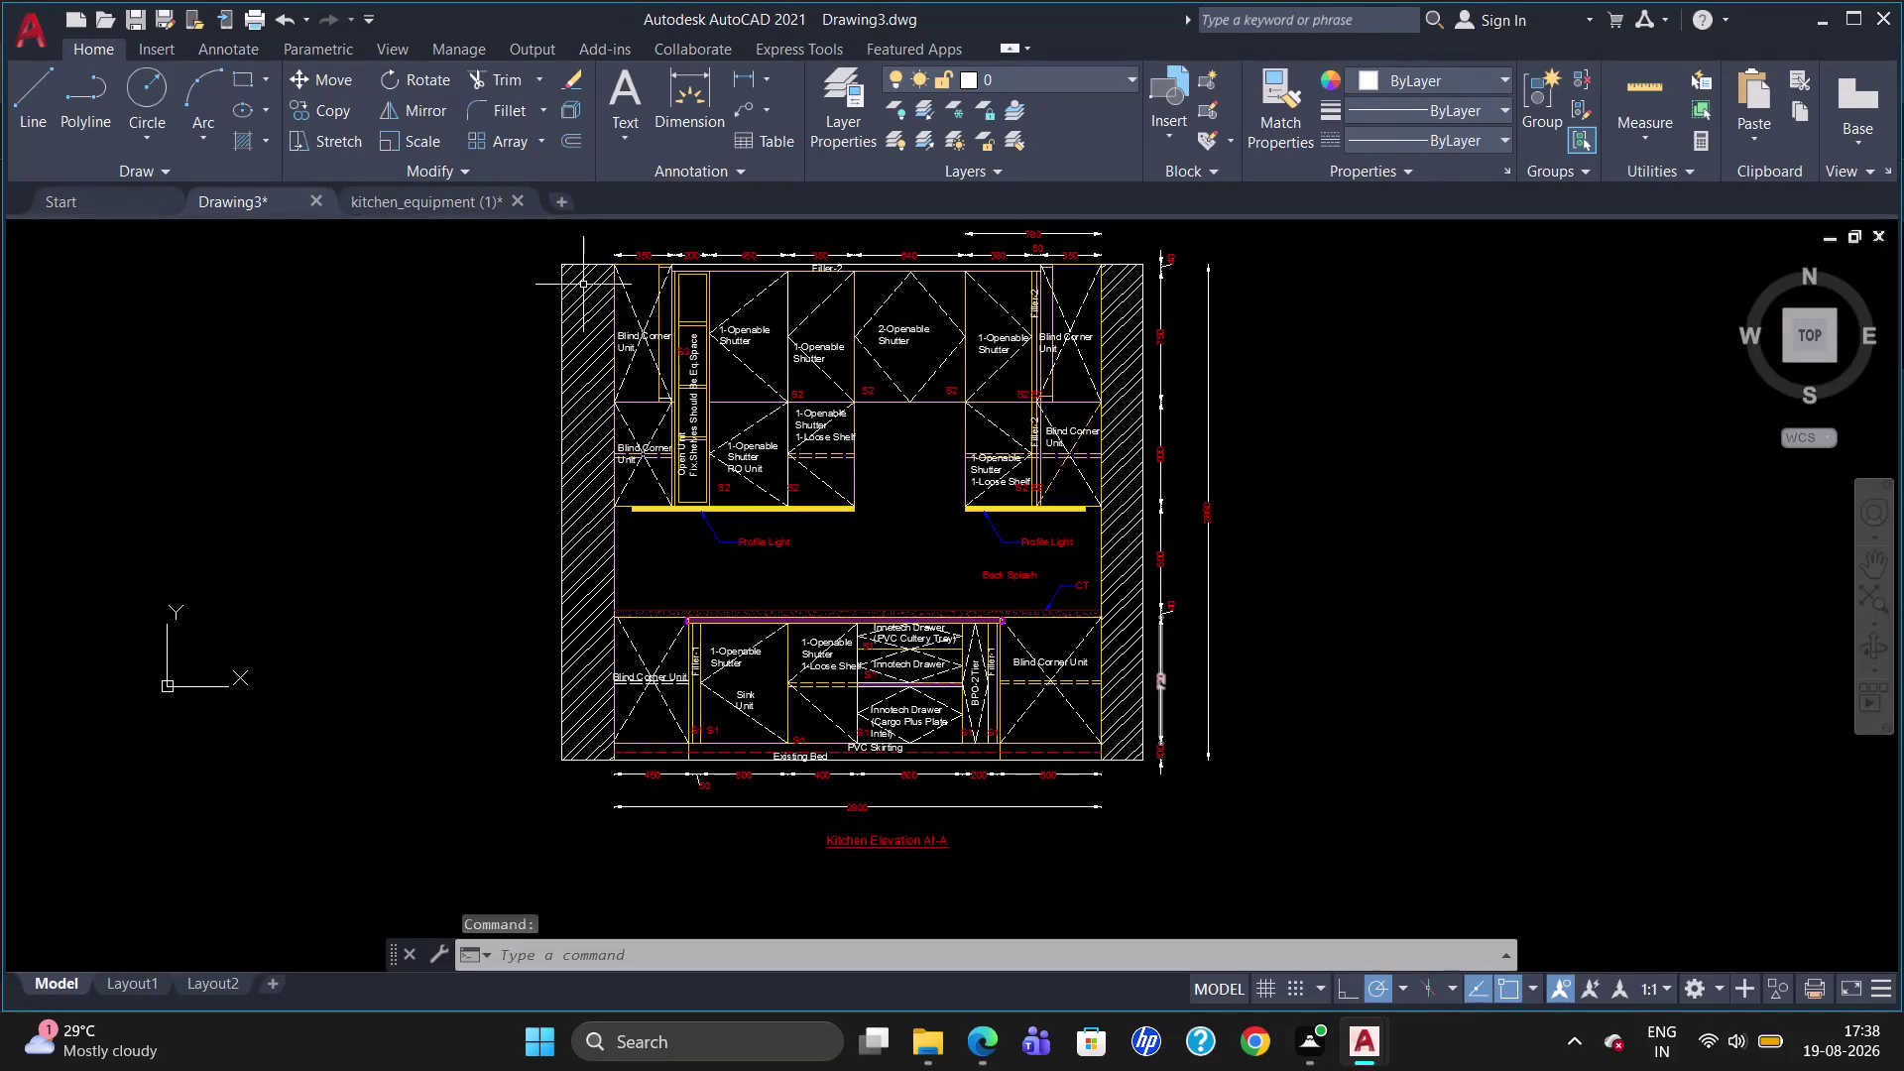
Copy the chimney hood from the kitchen_equipment drawing and paste it into Drawing3.
click(462, 204)
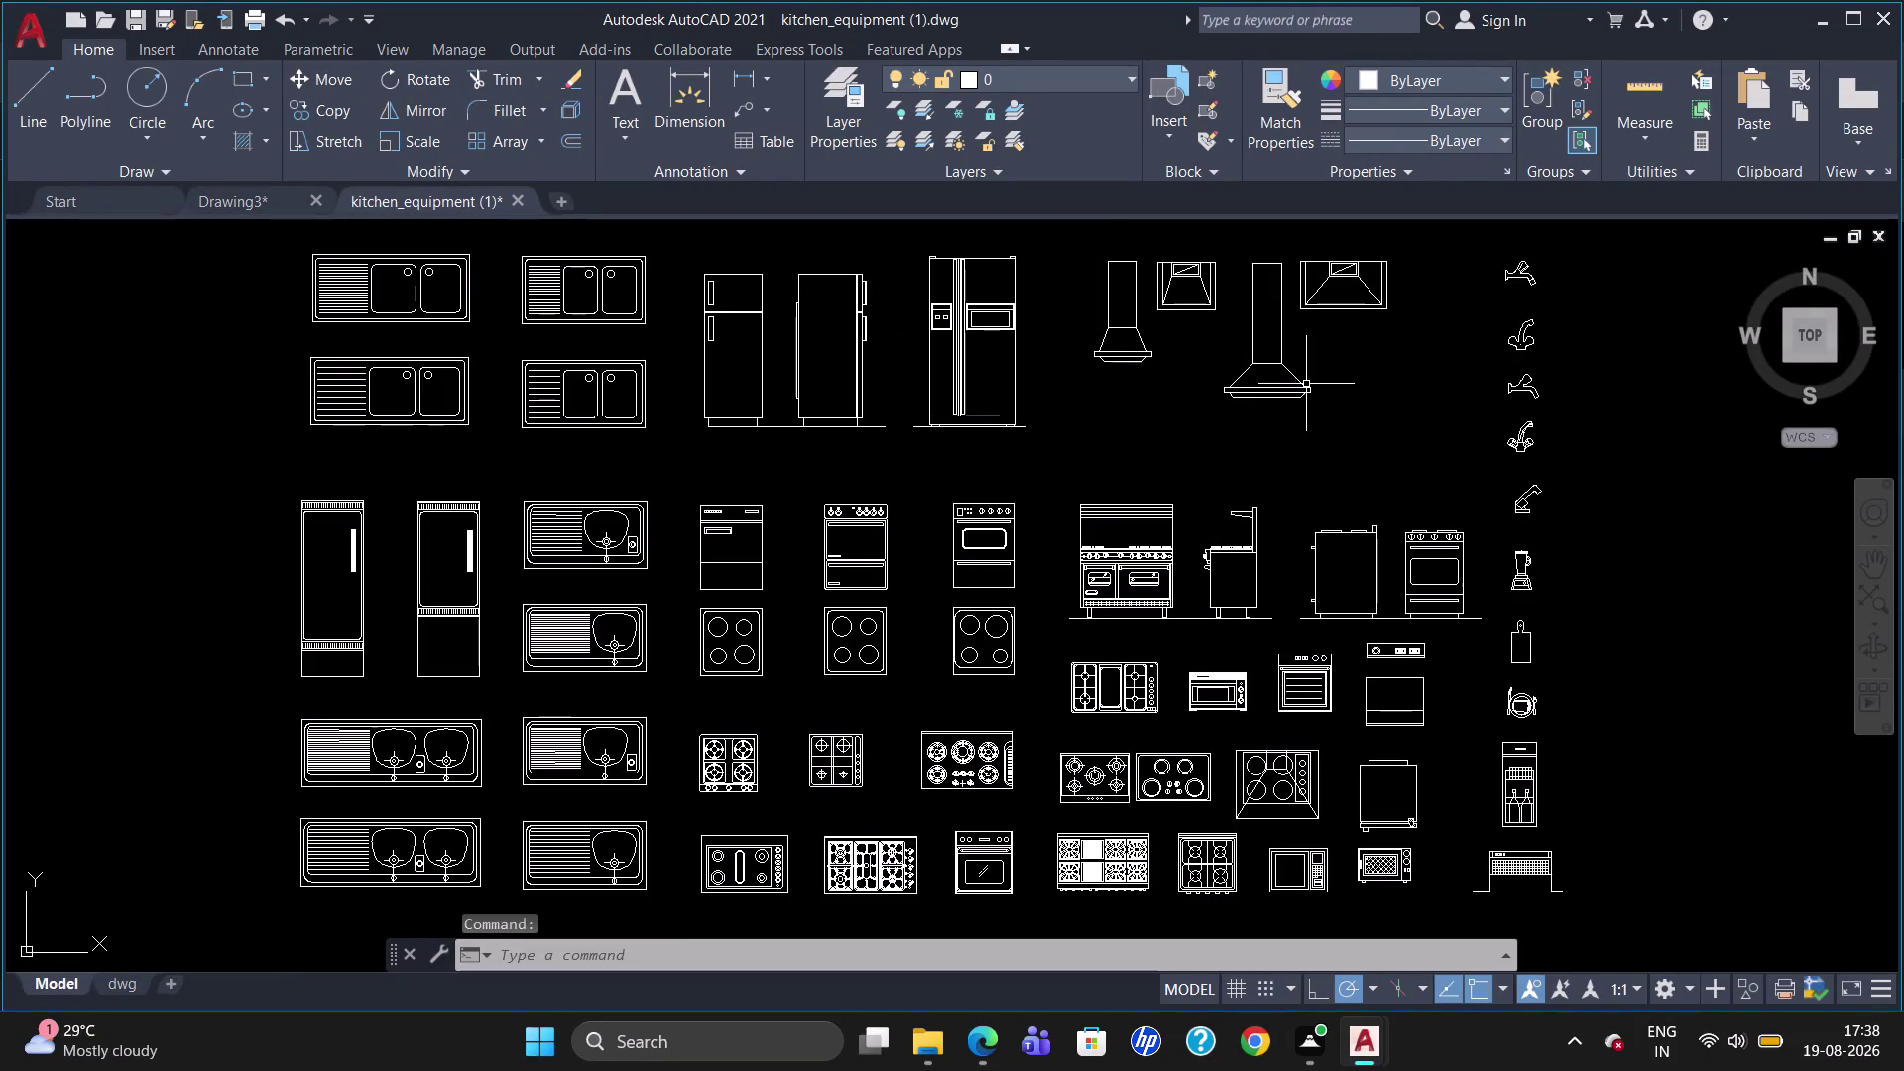
click(1209, 387)
click(1234, 388)
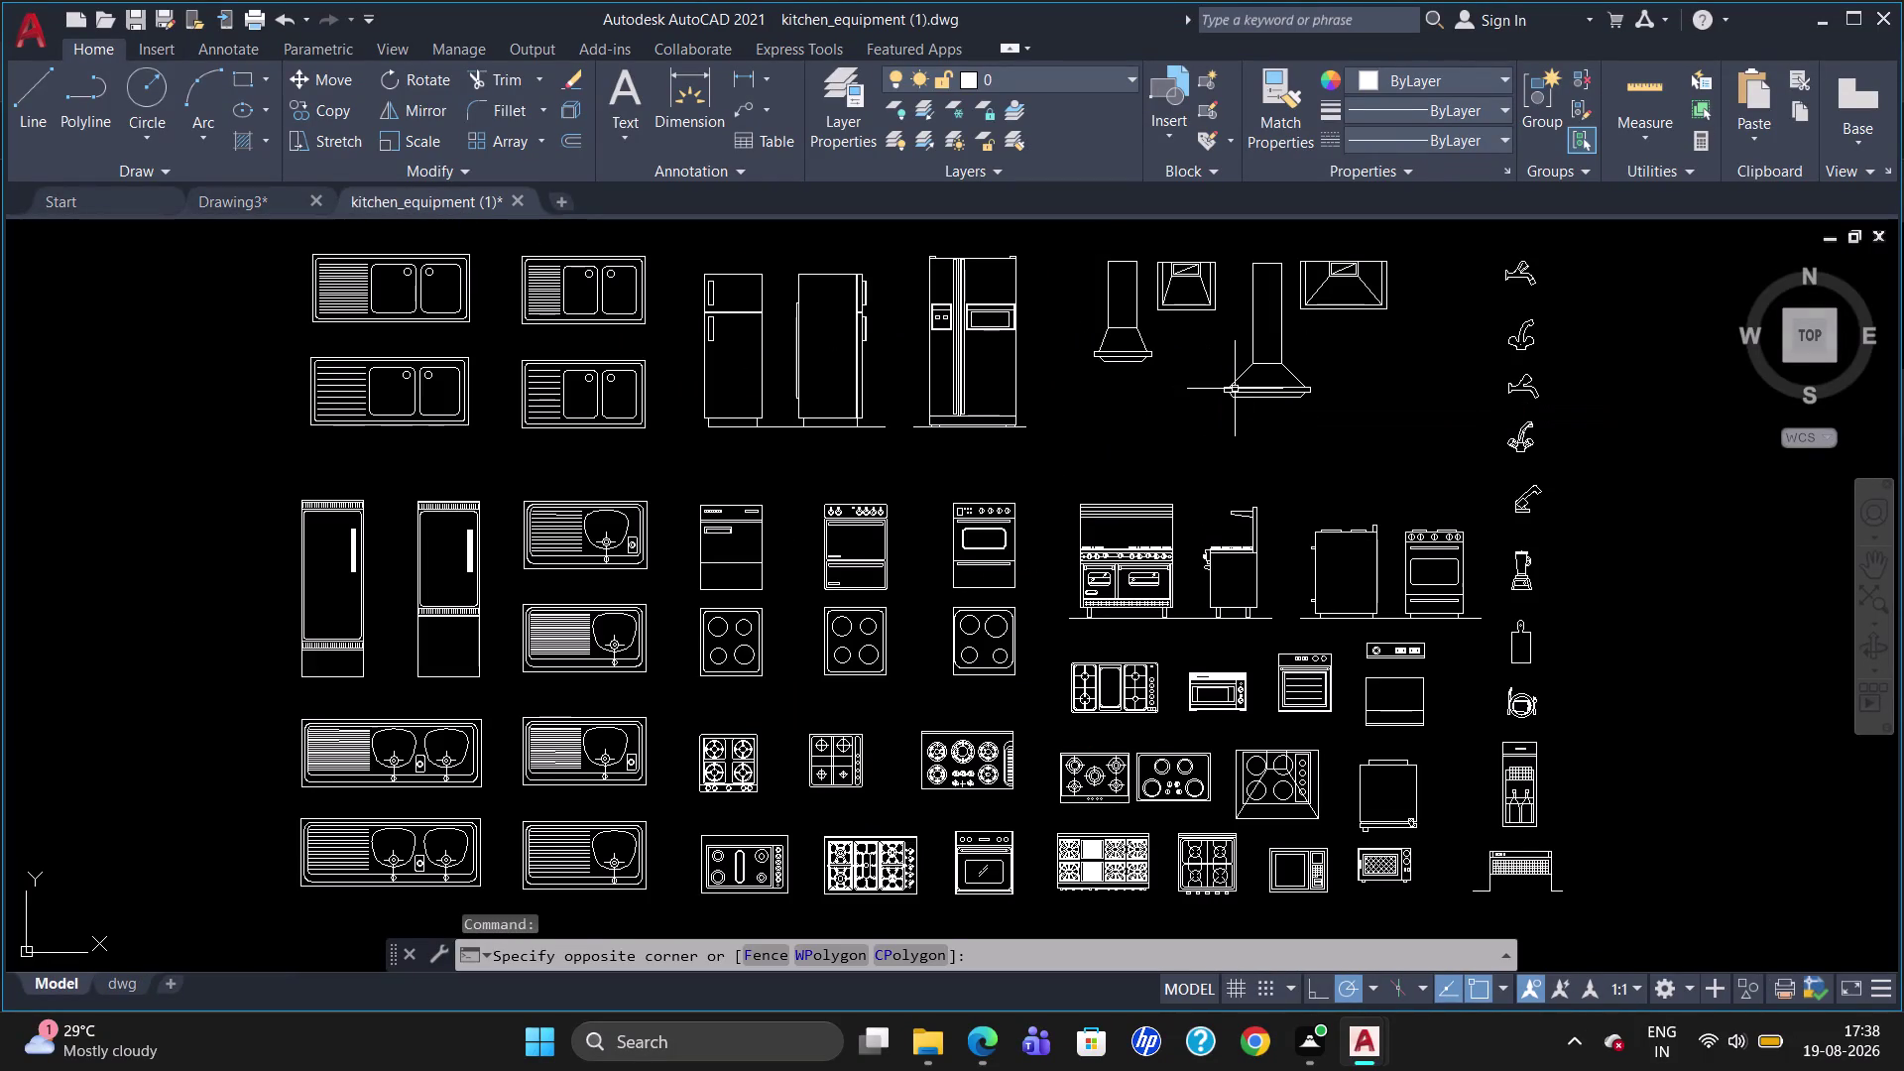
click(1235, 393)
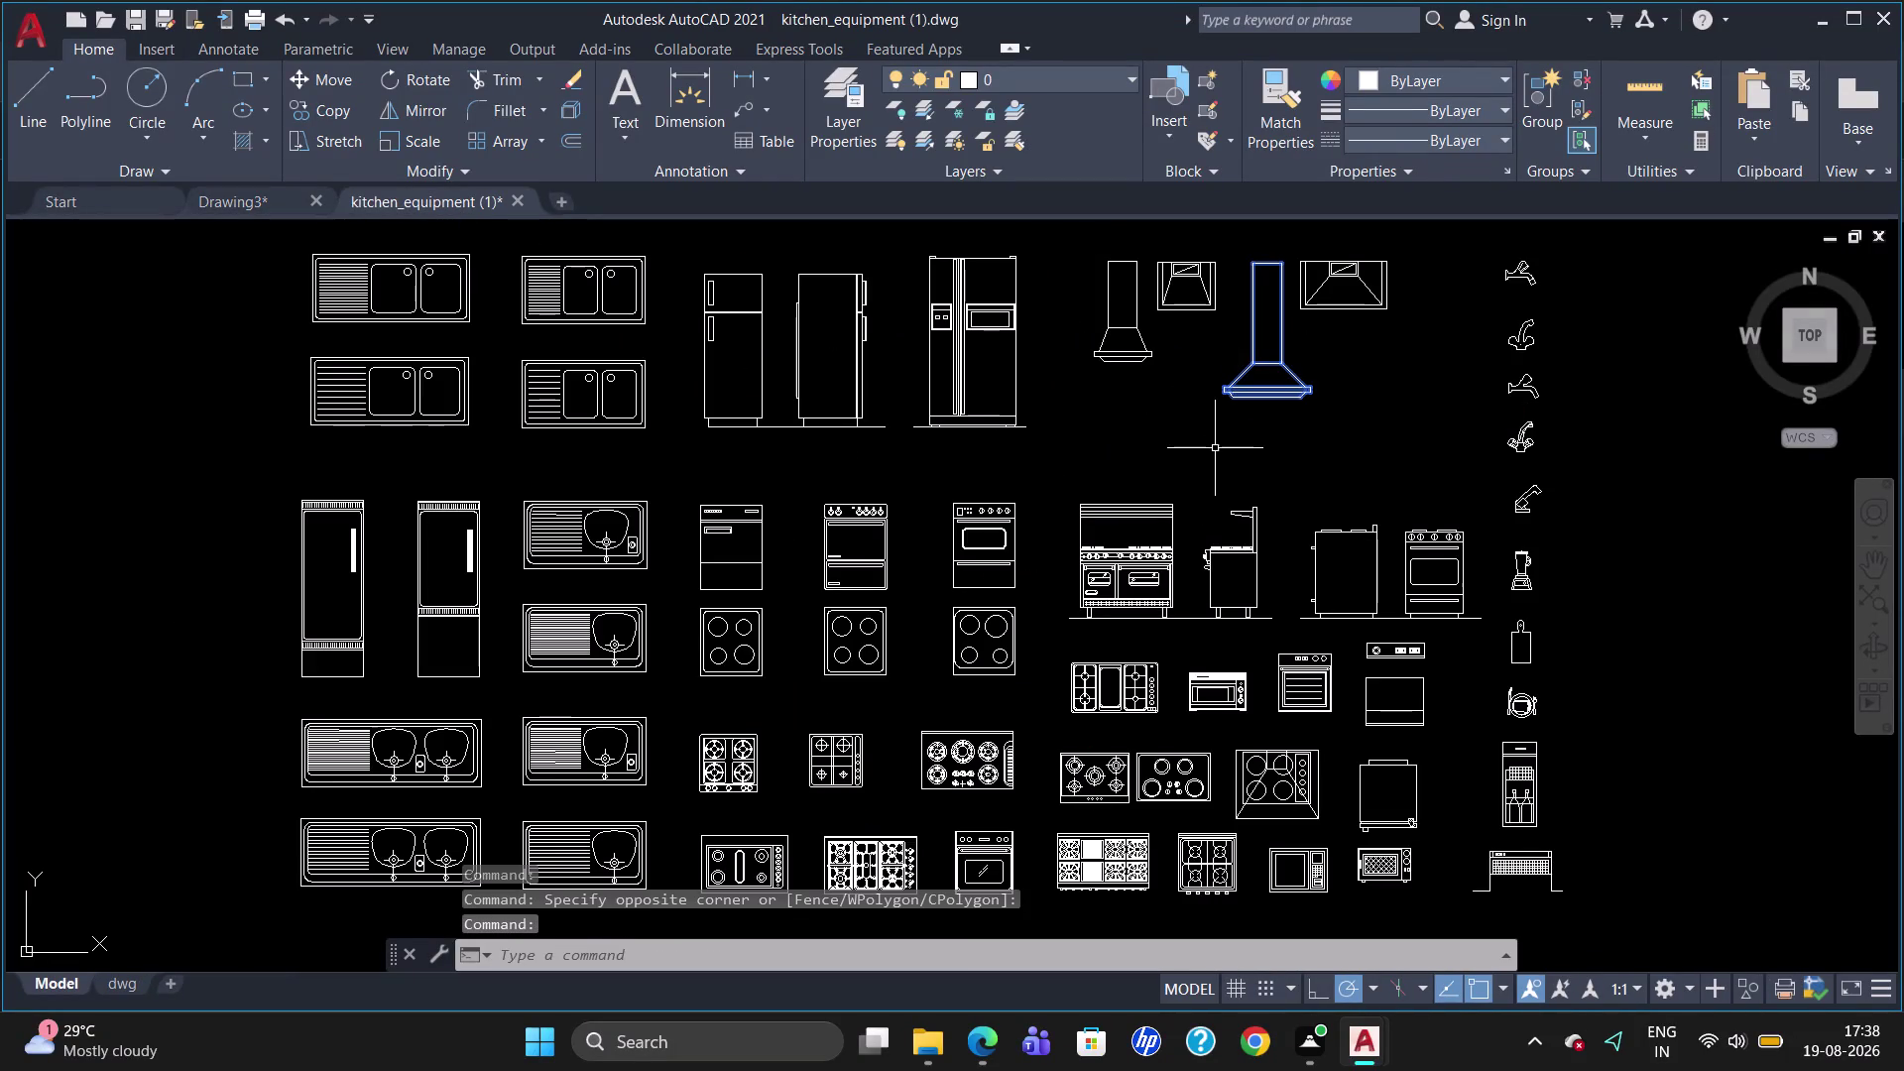
key(ctrl+c)
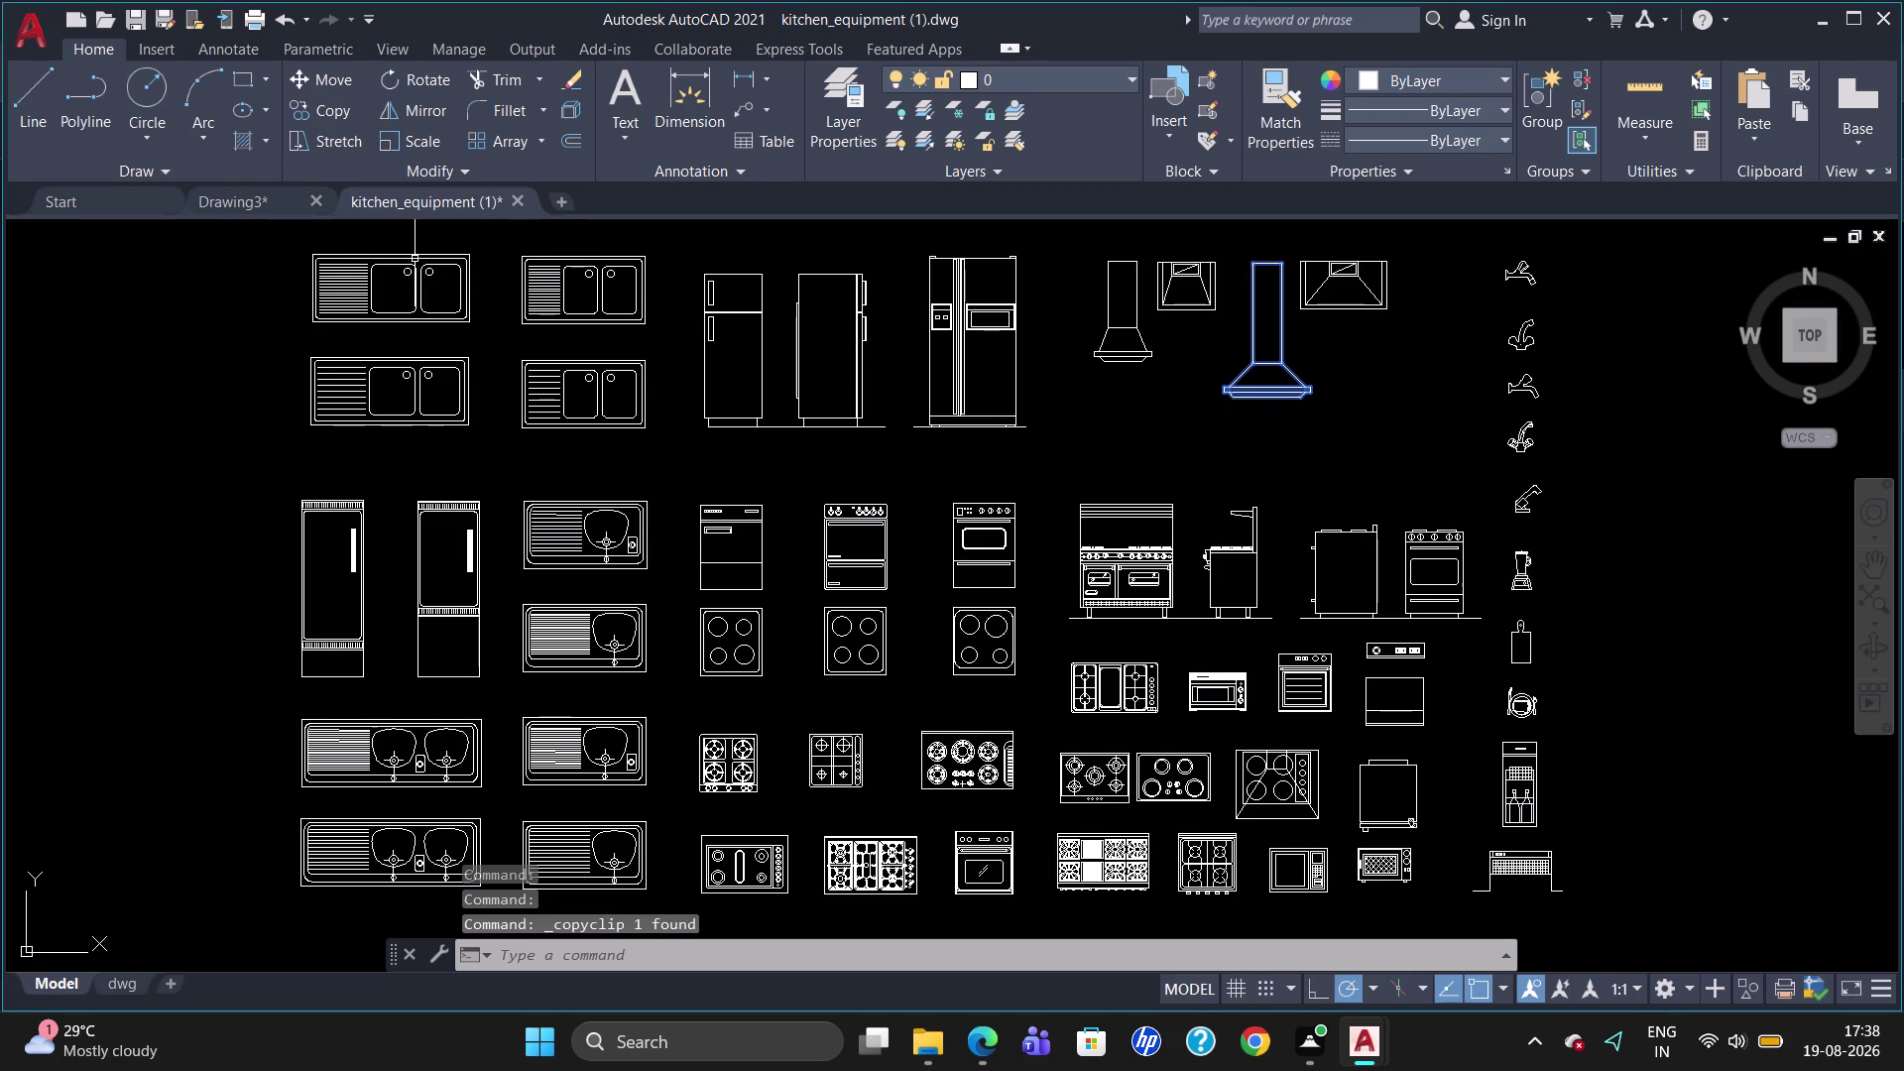
click(261, 203)
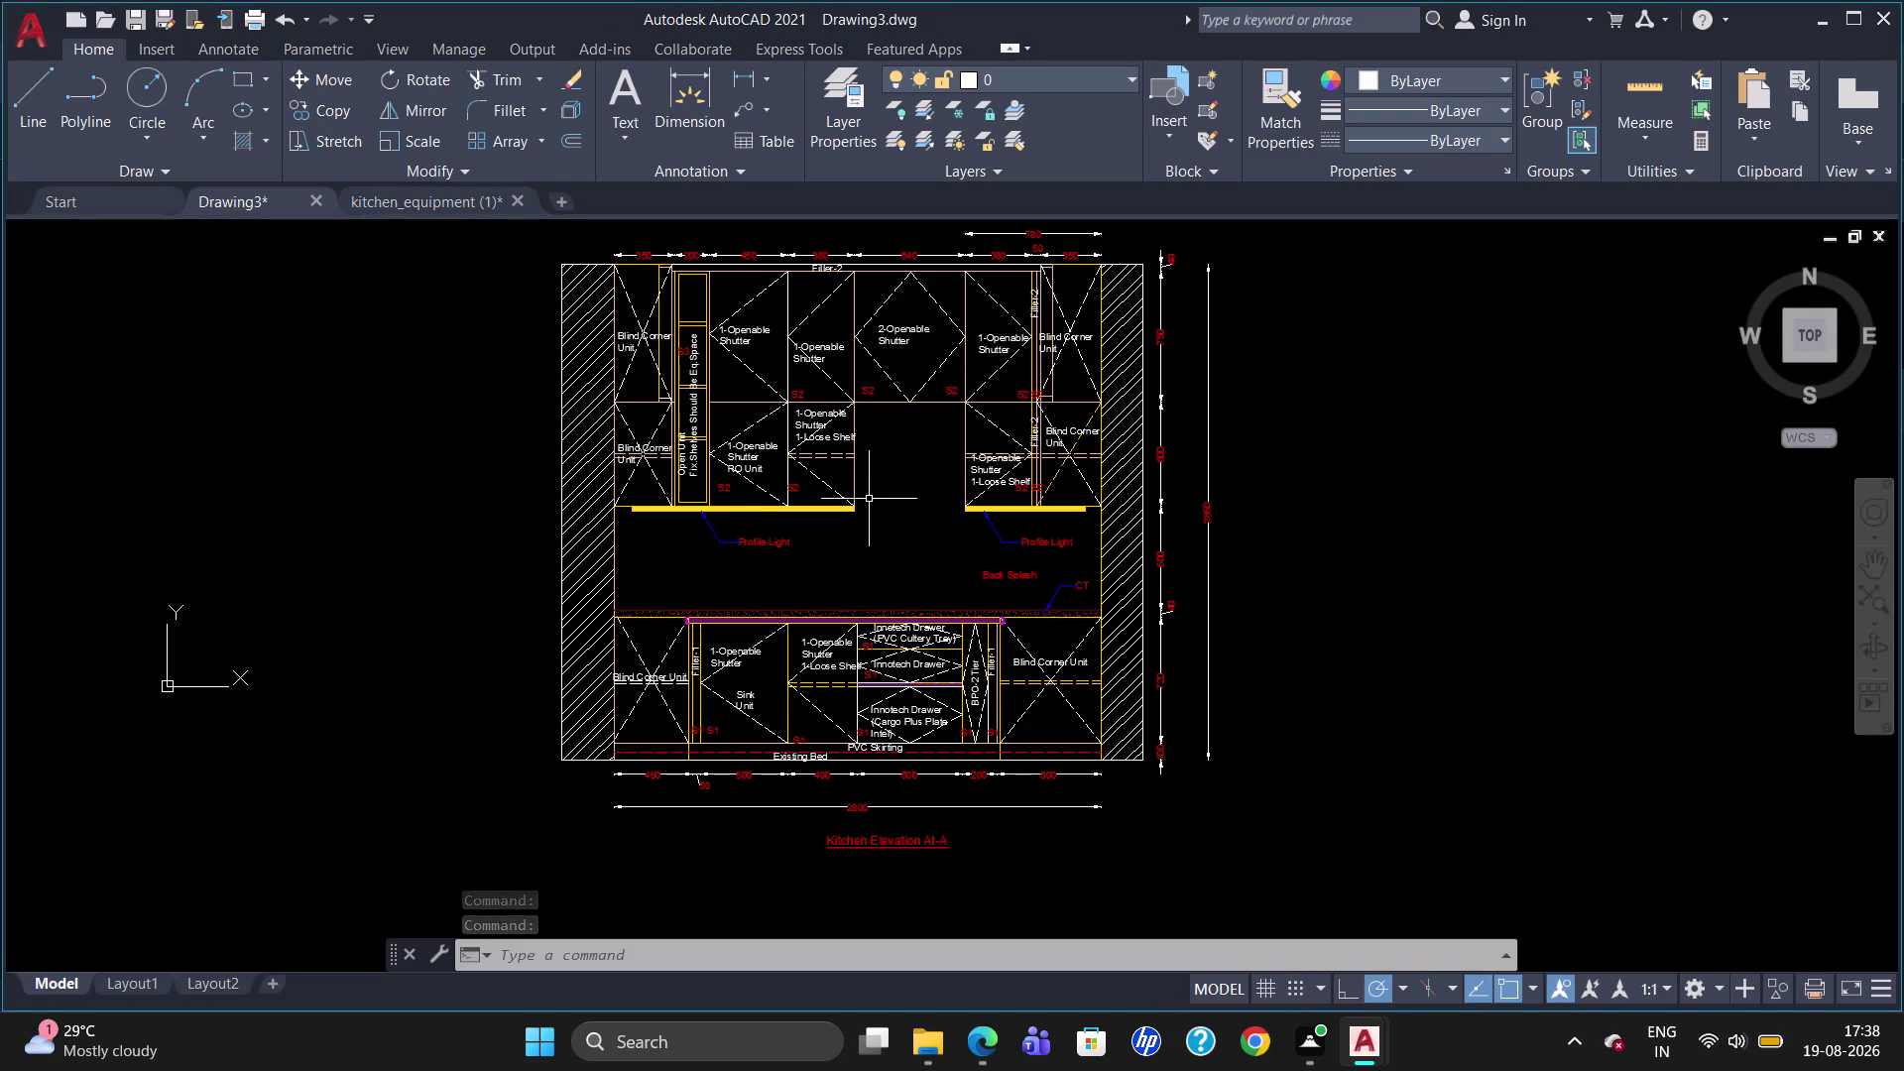
key(ctrl+v)
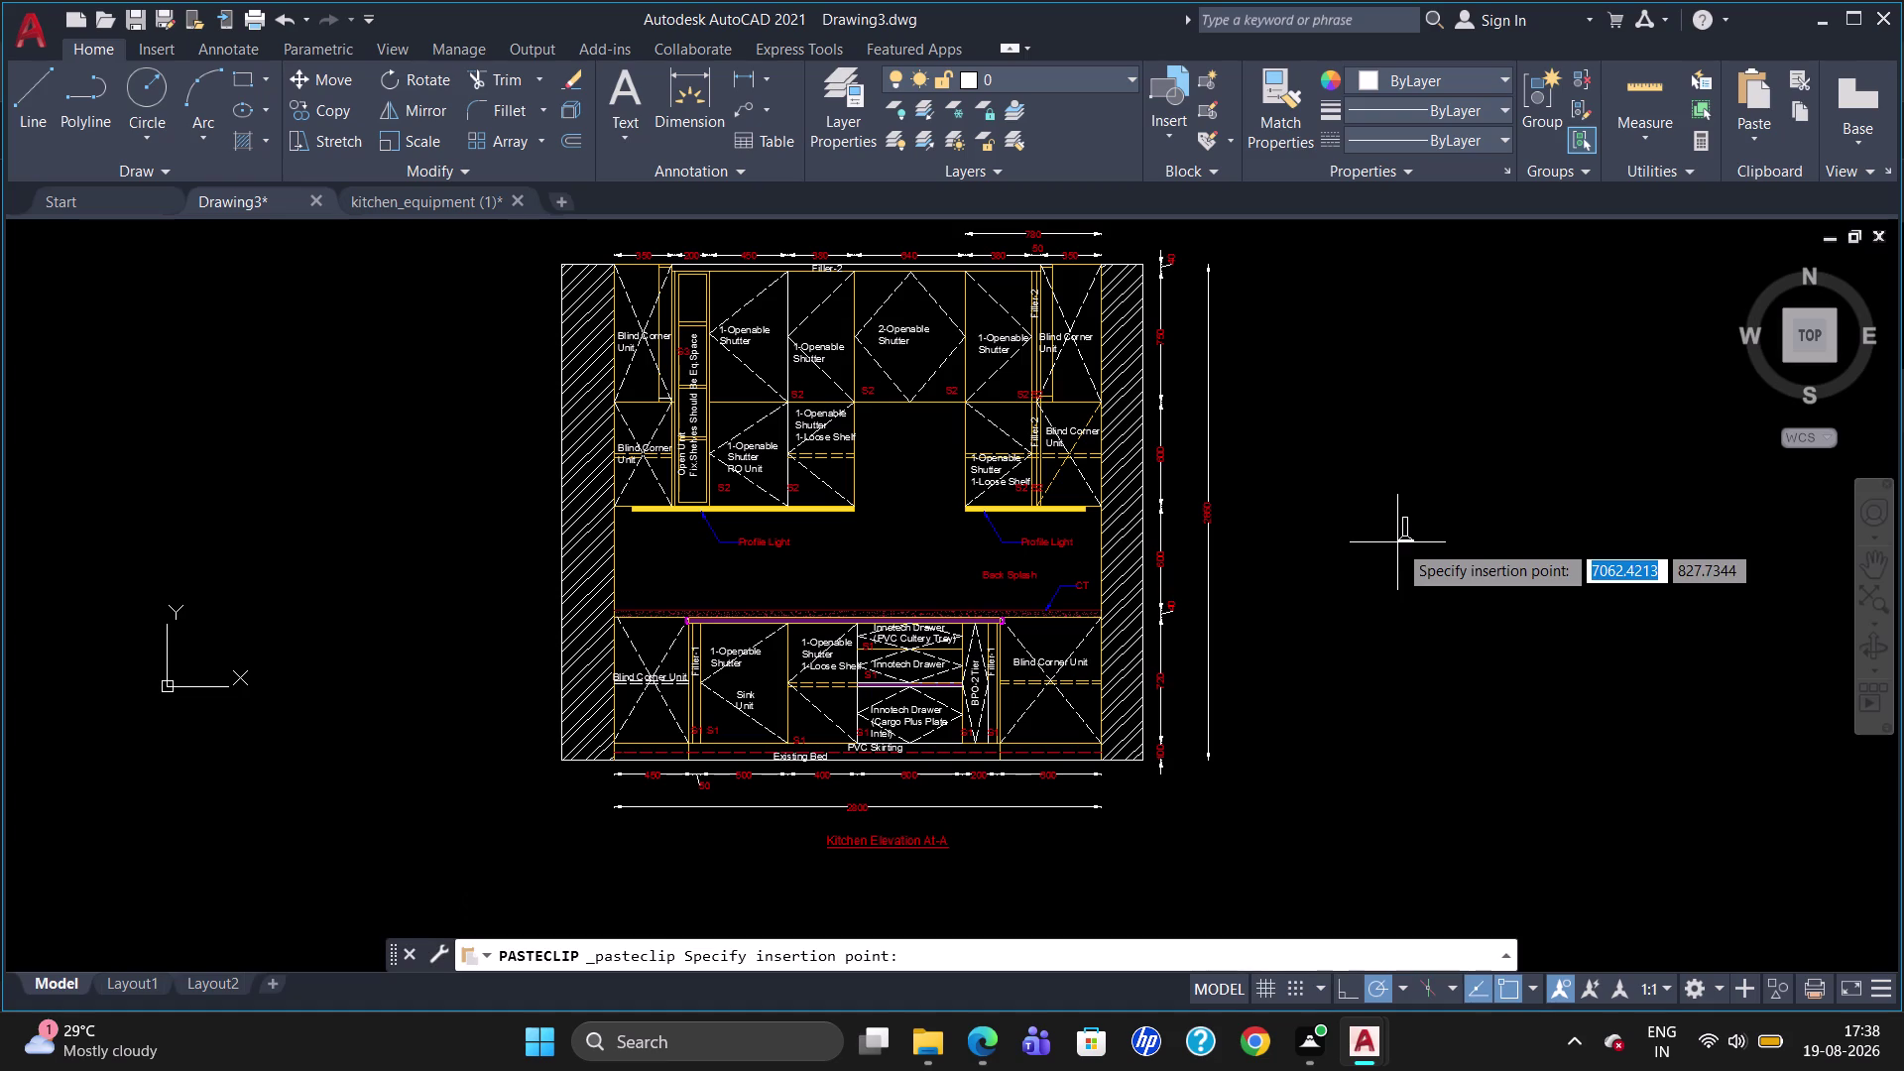
Place the pasted hood beside the elevation and scale it up.
click(1398, 542)
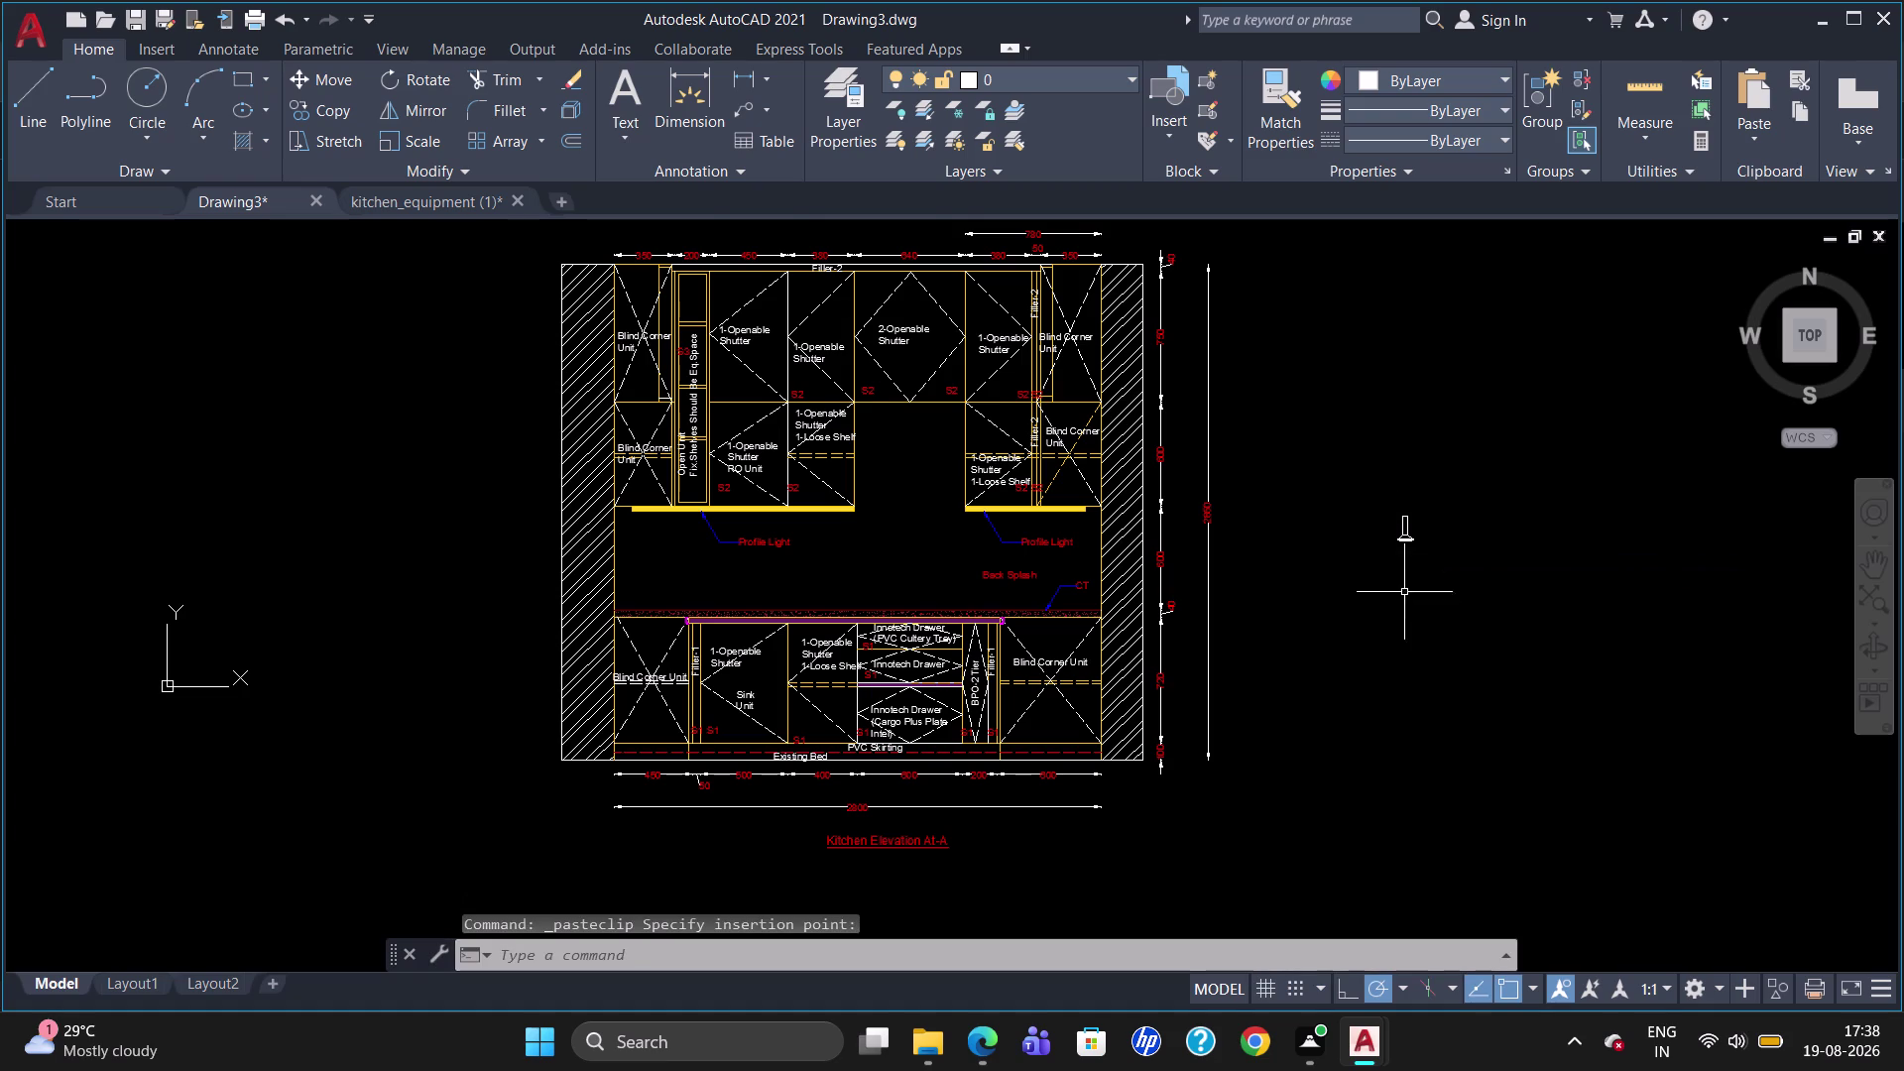
scroll(up, 3)
text(S)
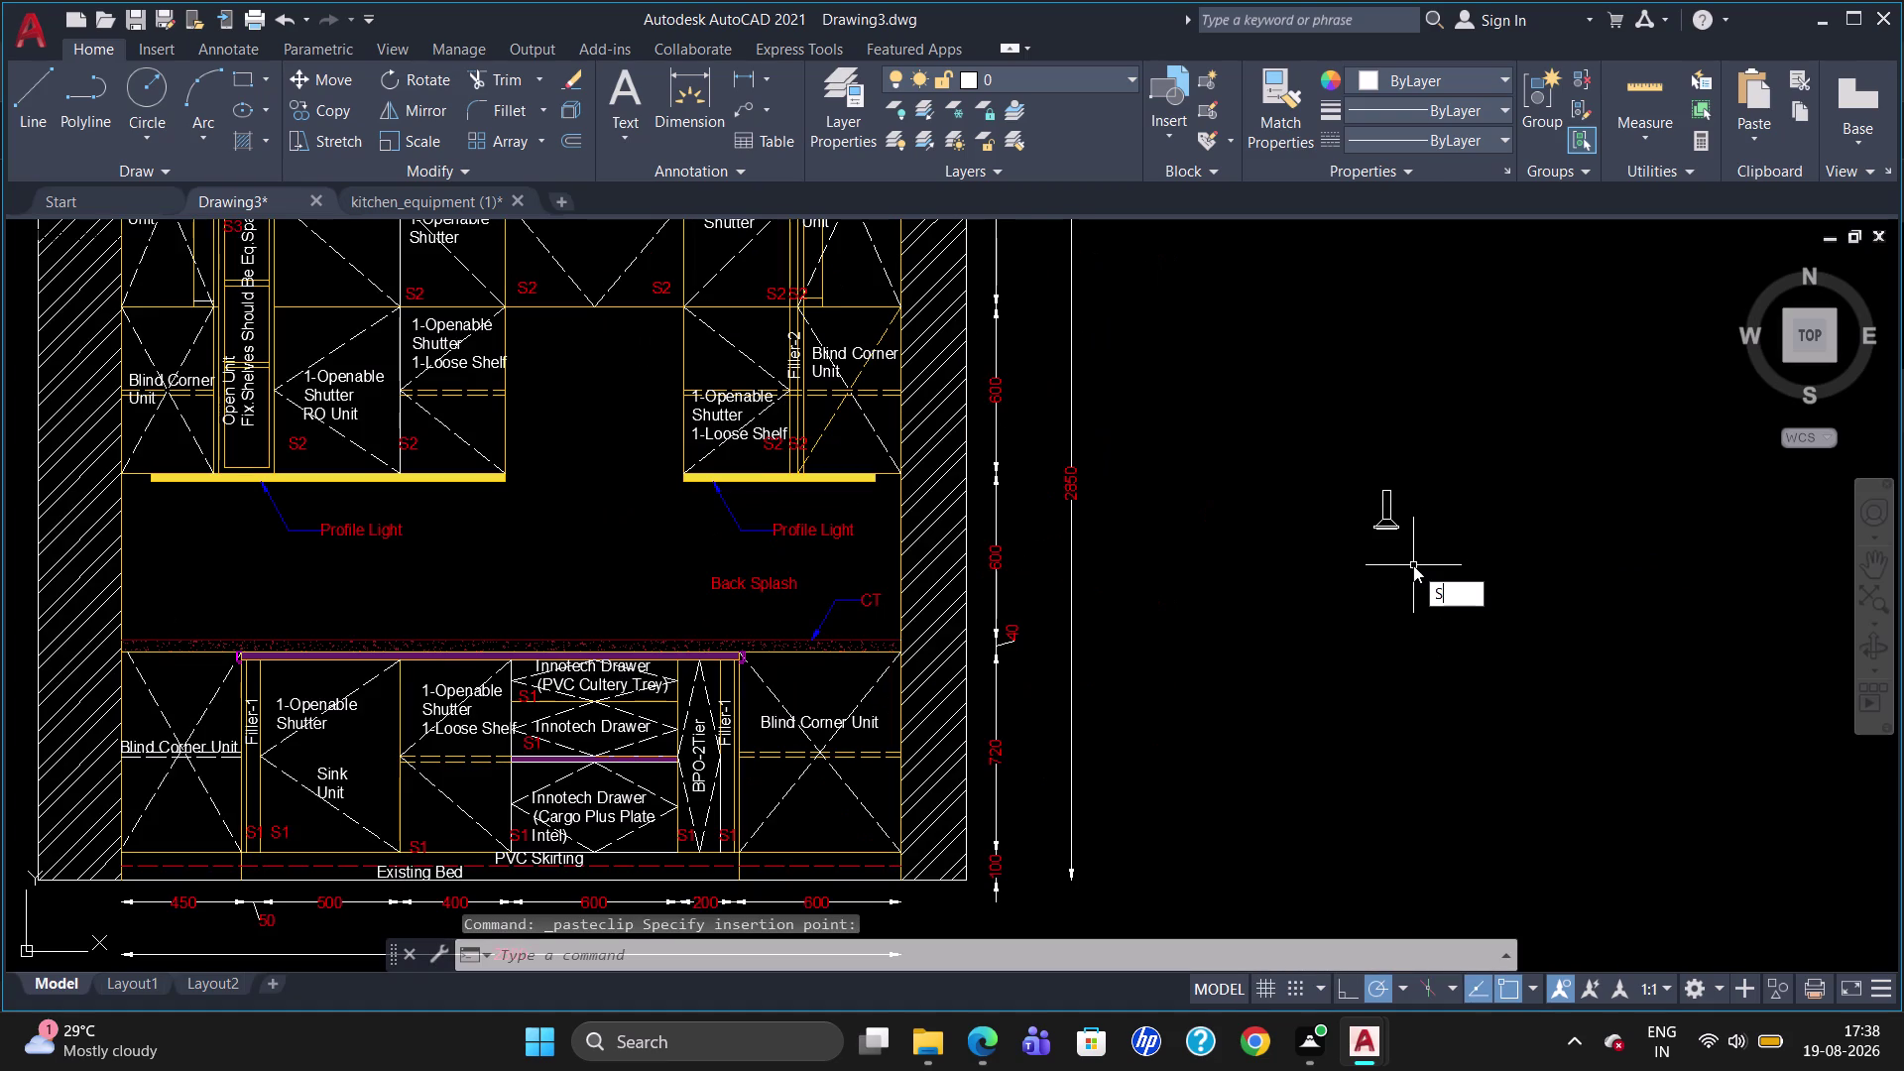
text(C)
key(Return)
click(1399, 530)
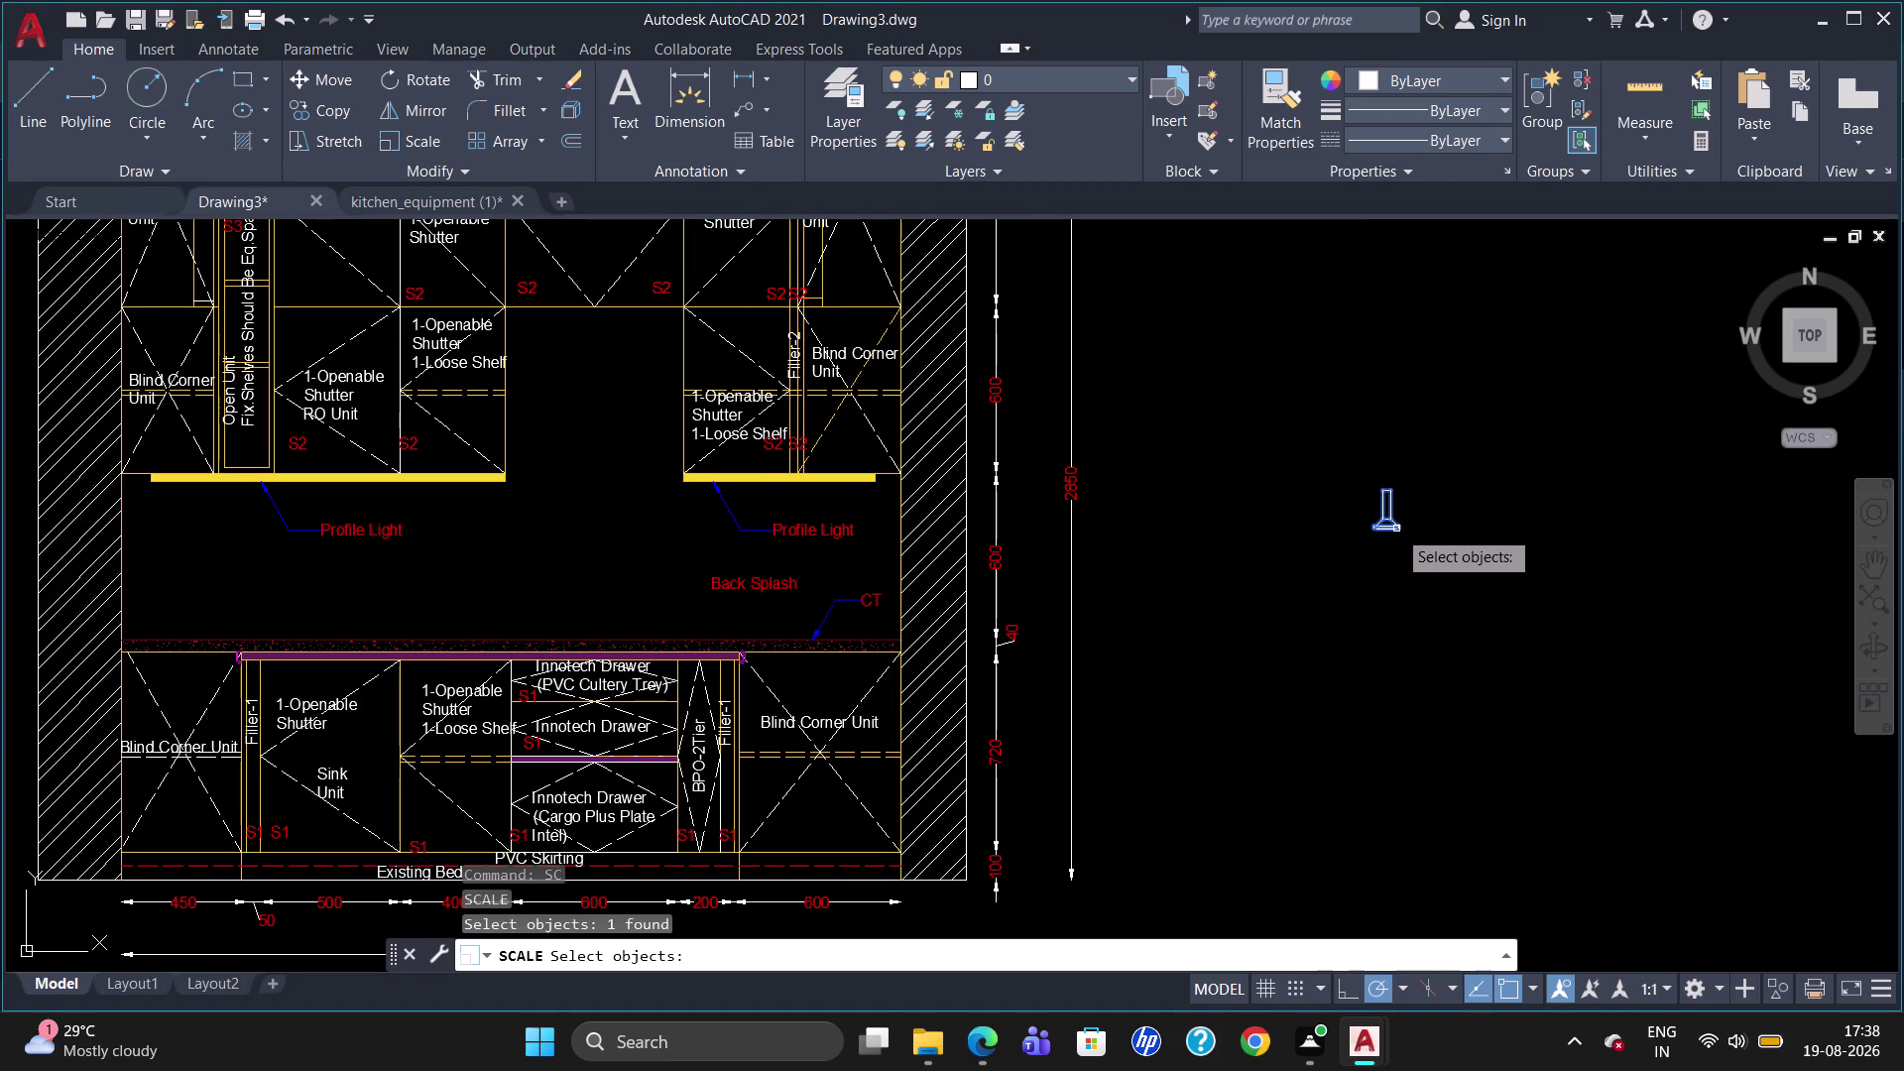
key(Return)
click(1398, 530)
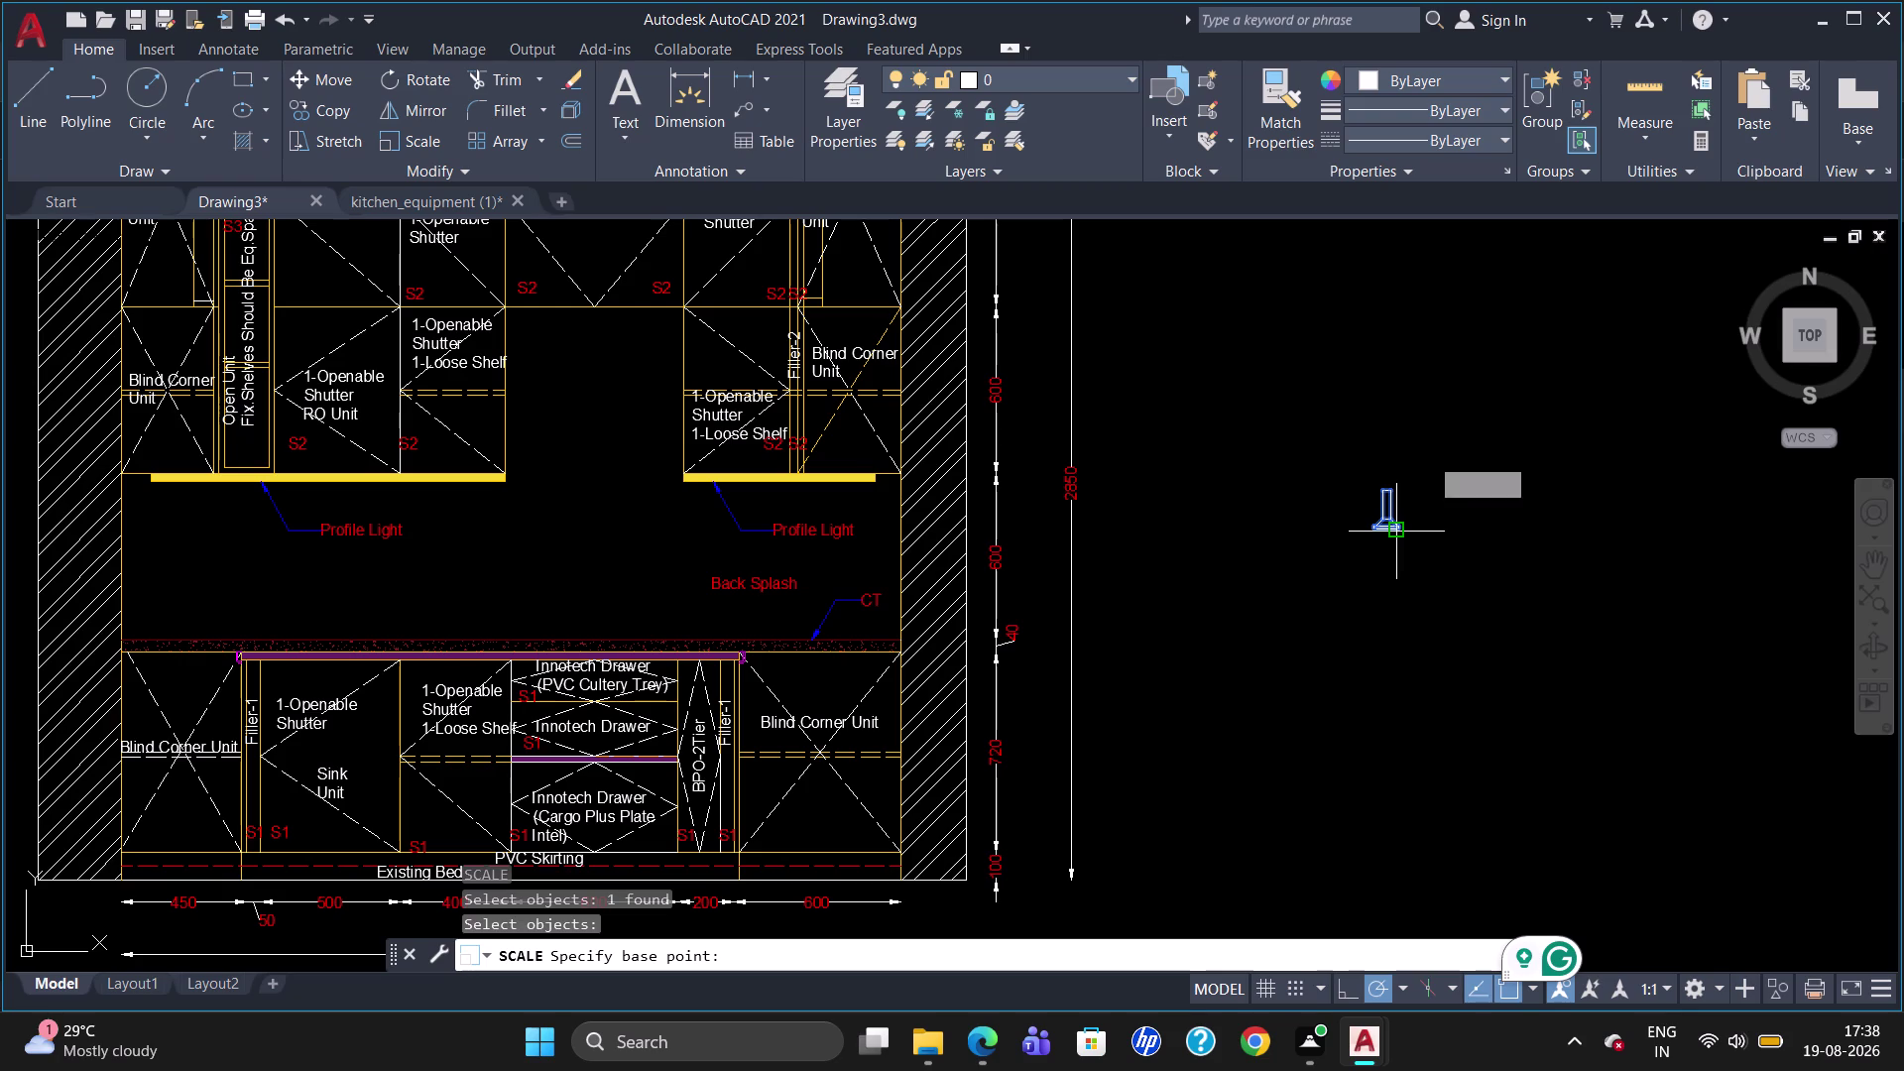
click(1440, 369)
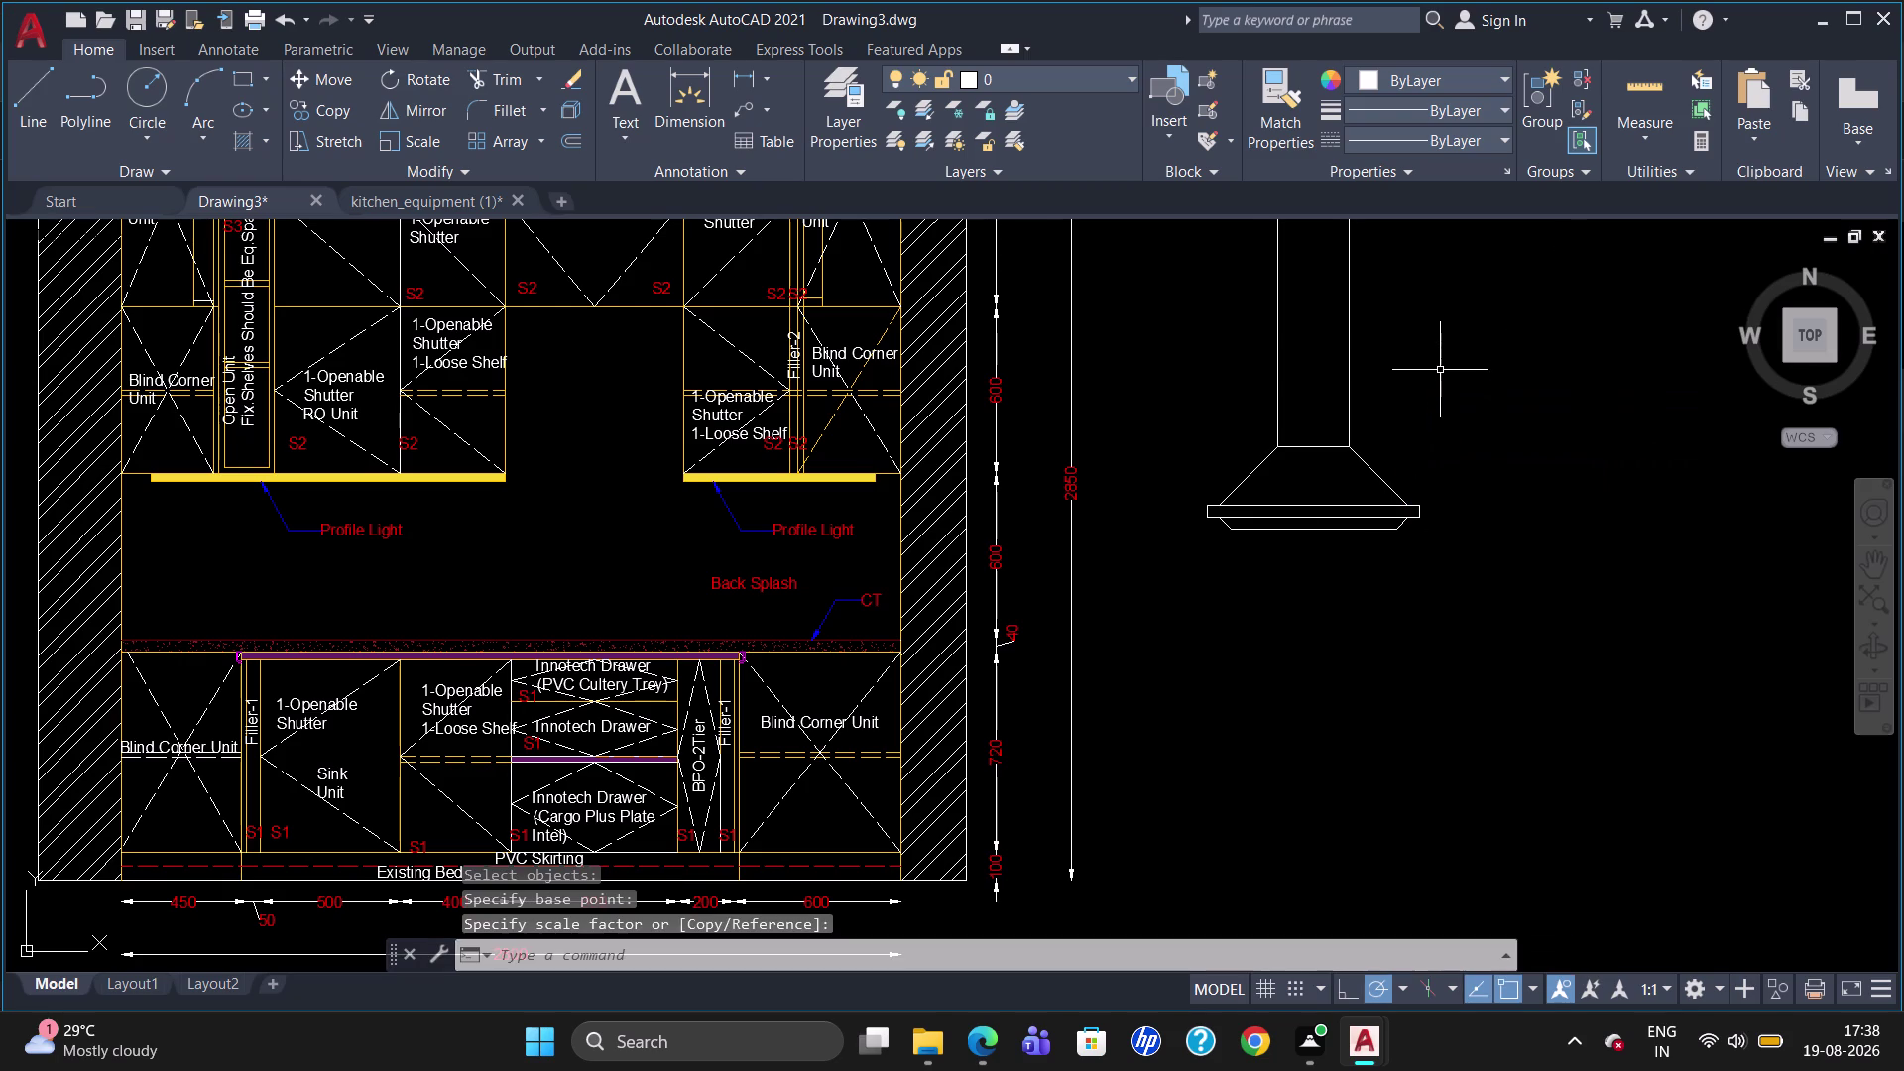
Move the enlarged hood into the kitchen elevation.
click(1218, 509)
key(m)
key(Return)
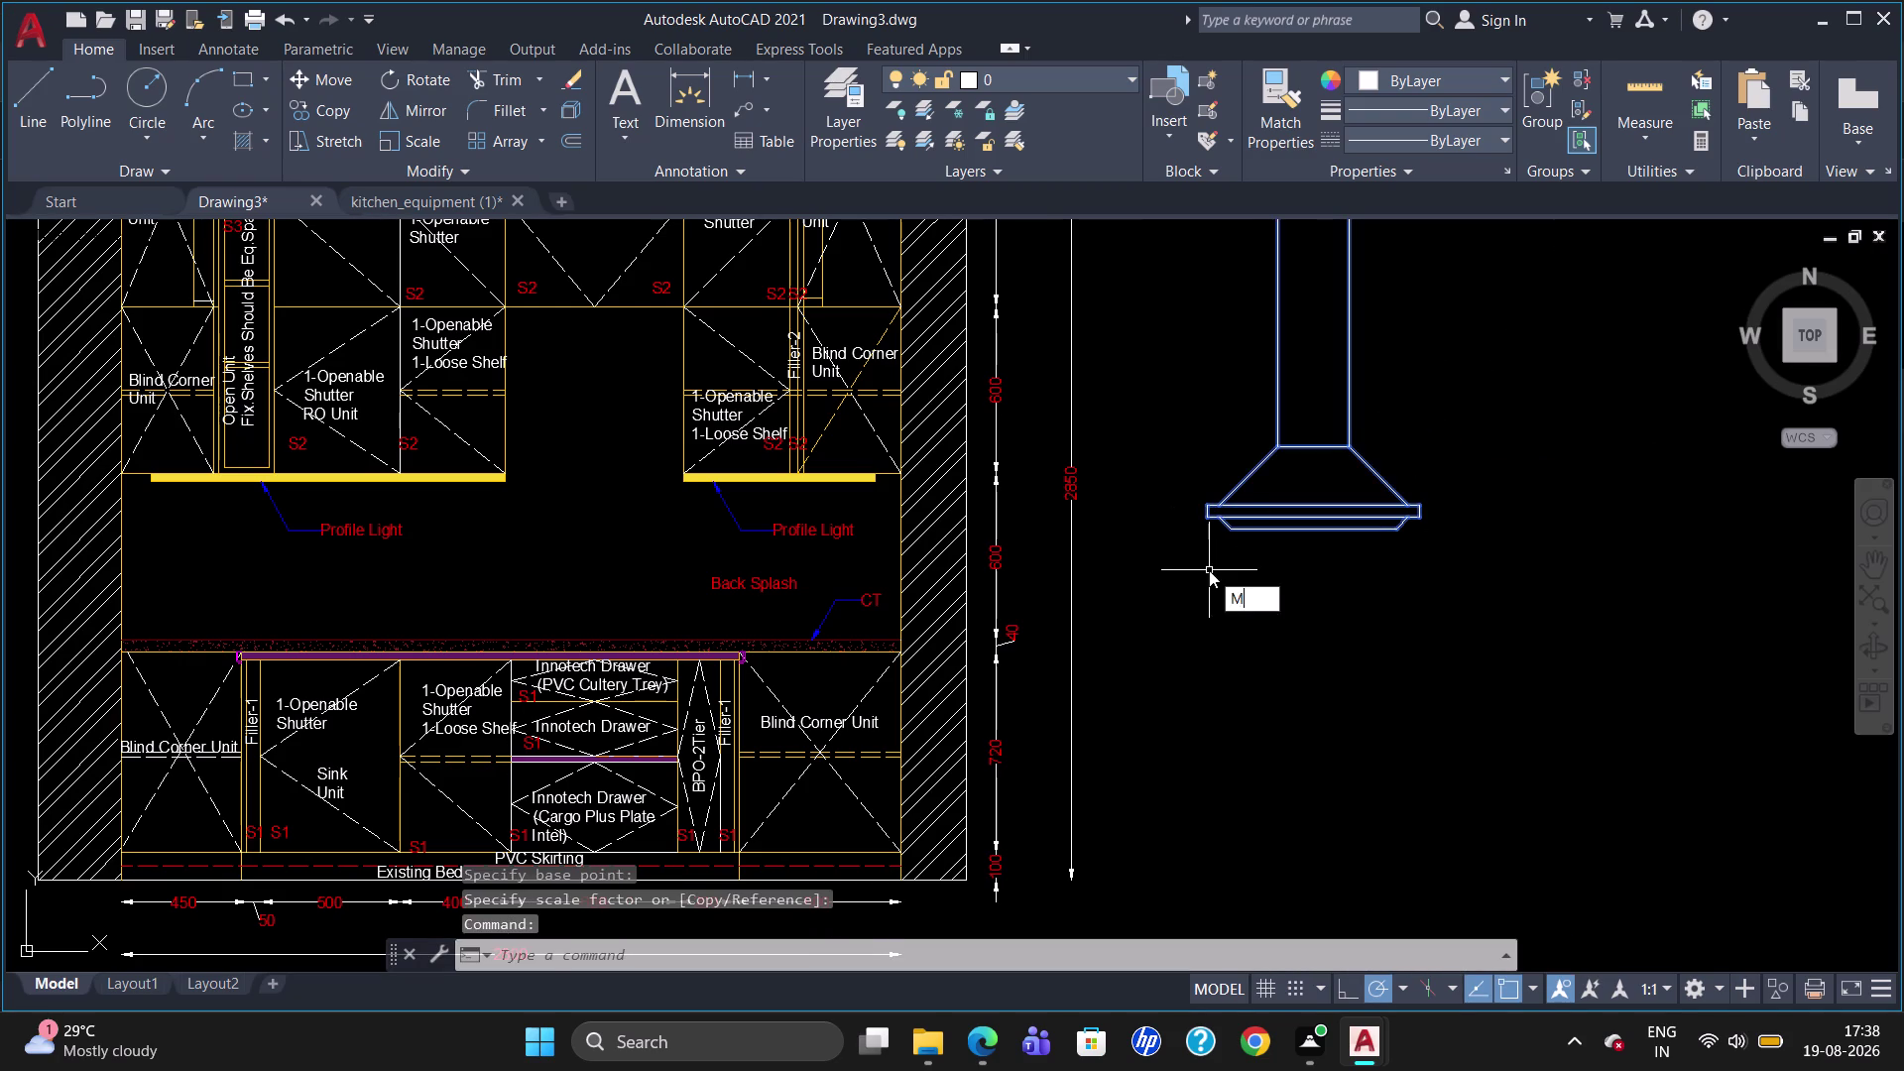
click(1240, 529)
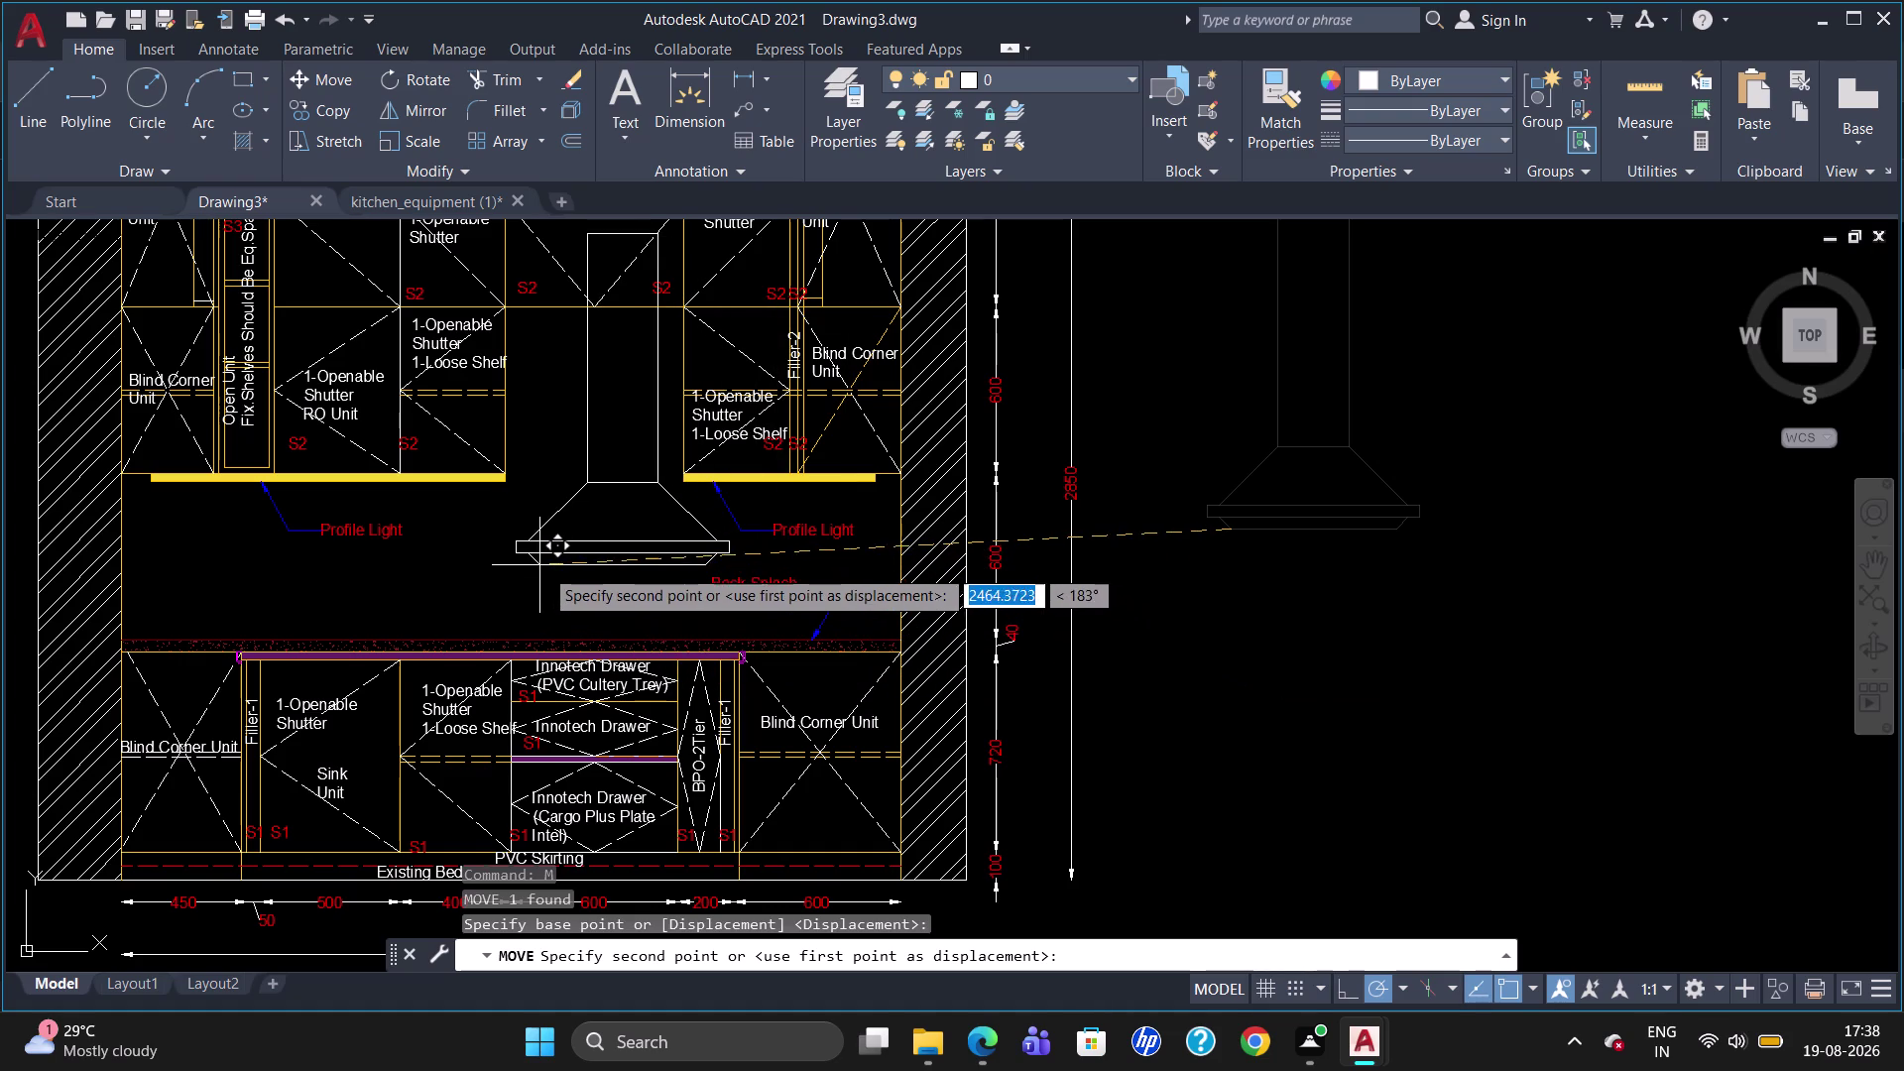
click(516, 493)
key(Escape)
scroll(down, 3)
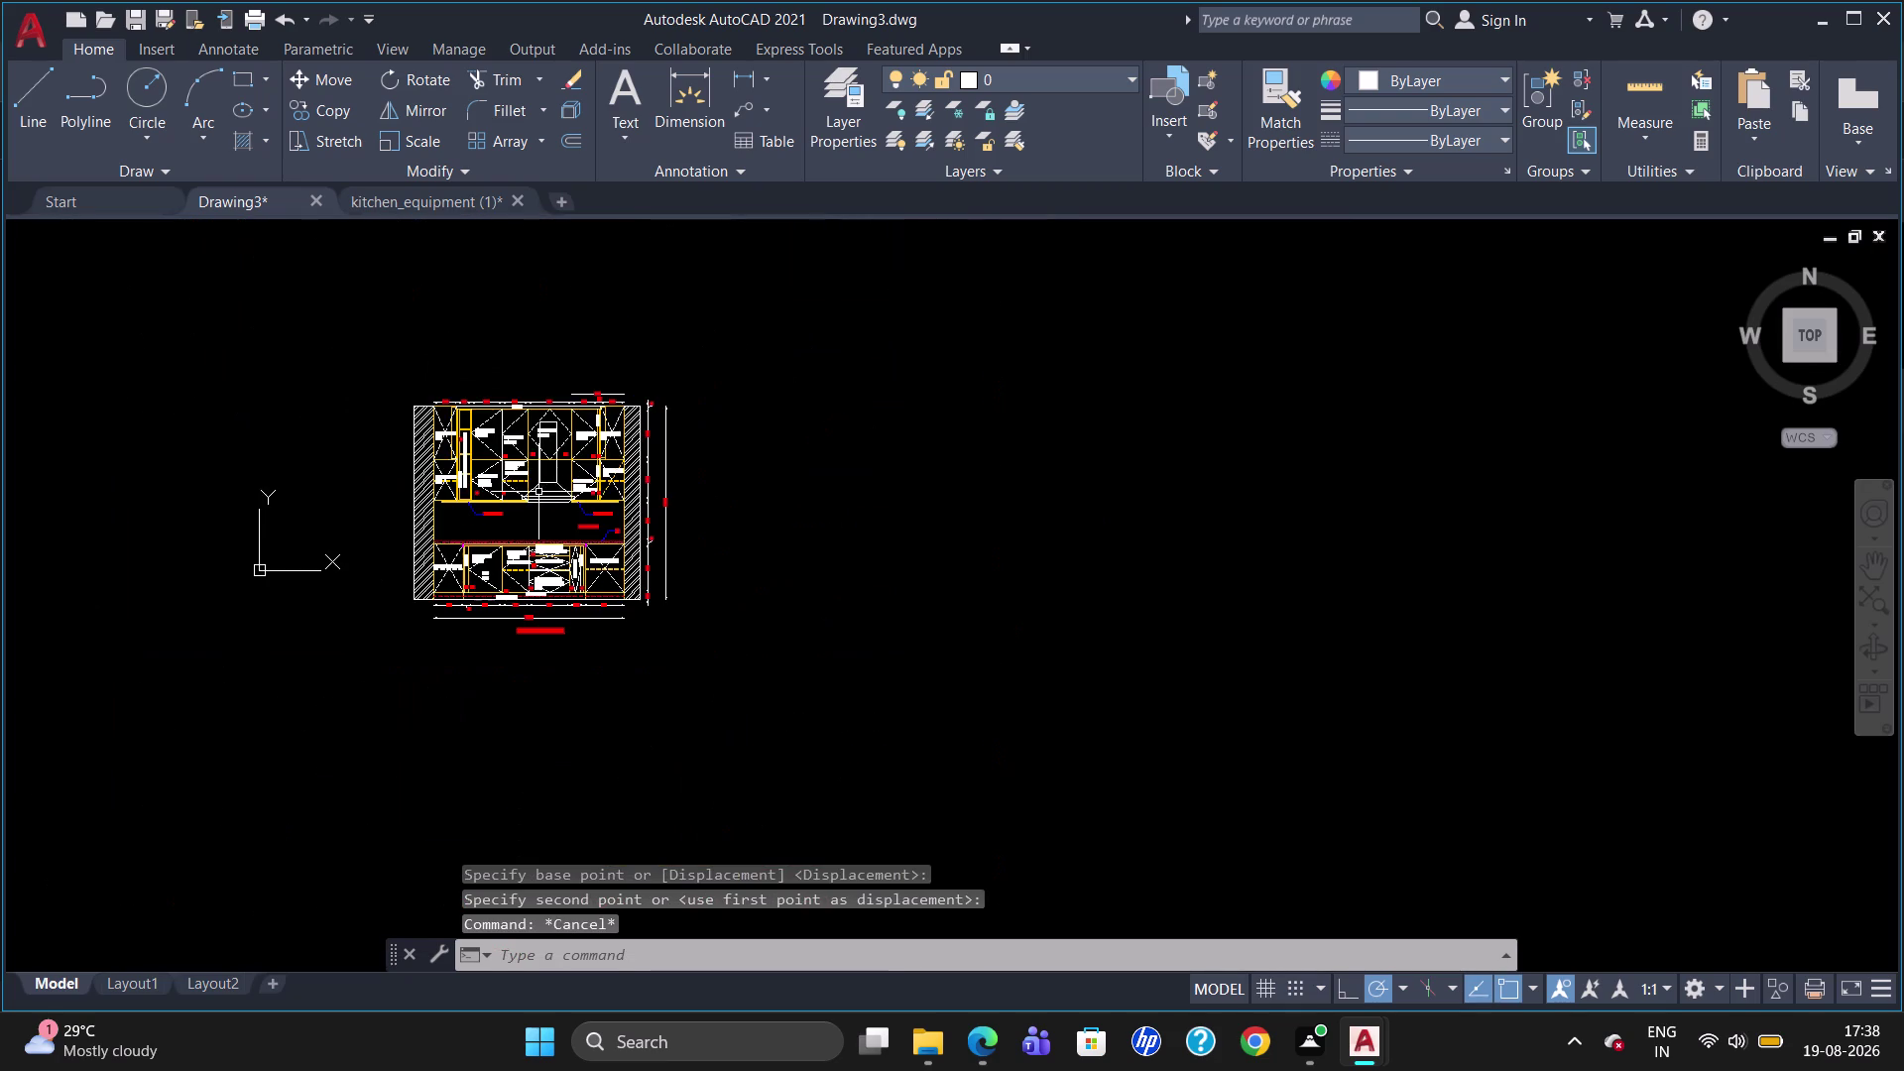
Shrink the hood to about 0.69 scale from a base point on its bottom edge.
scroll(up, 3)
click(529, 361)
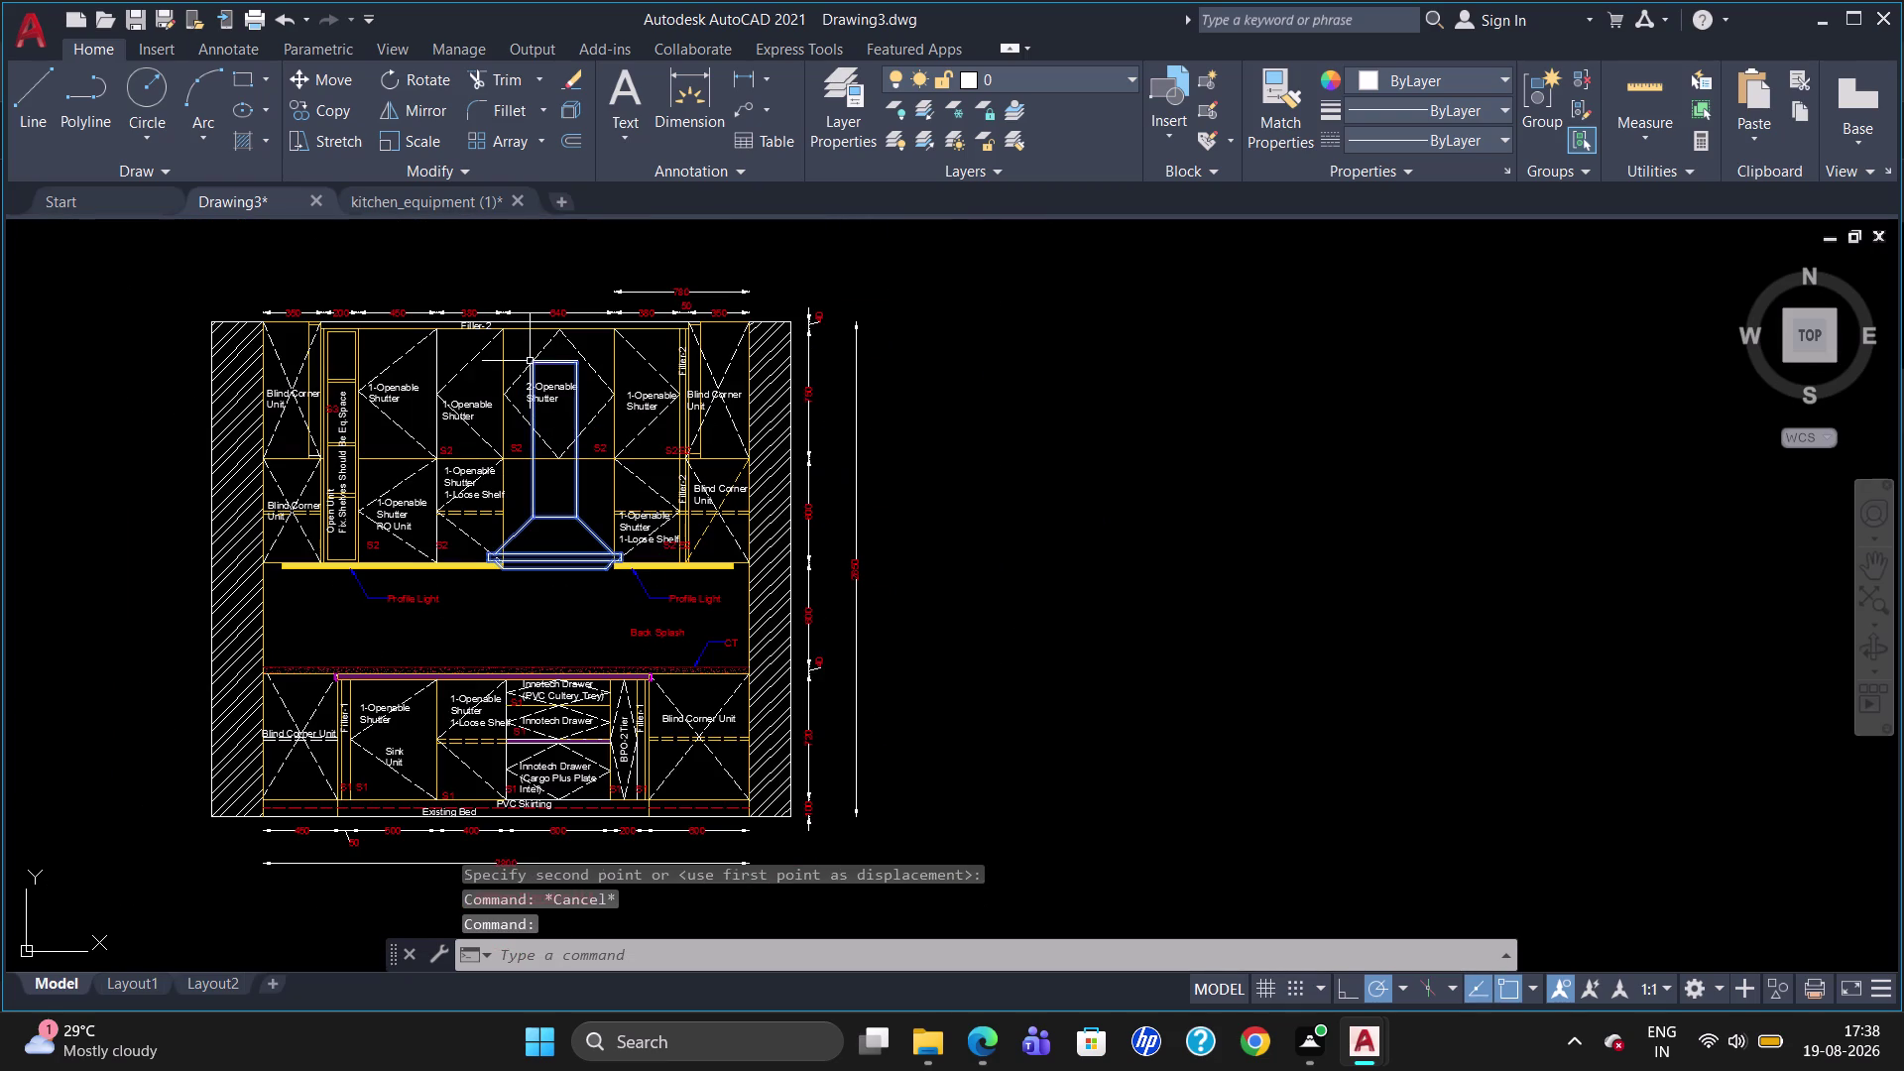
key(s)
key(c)
key(Return)
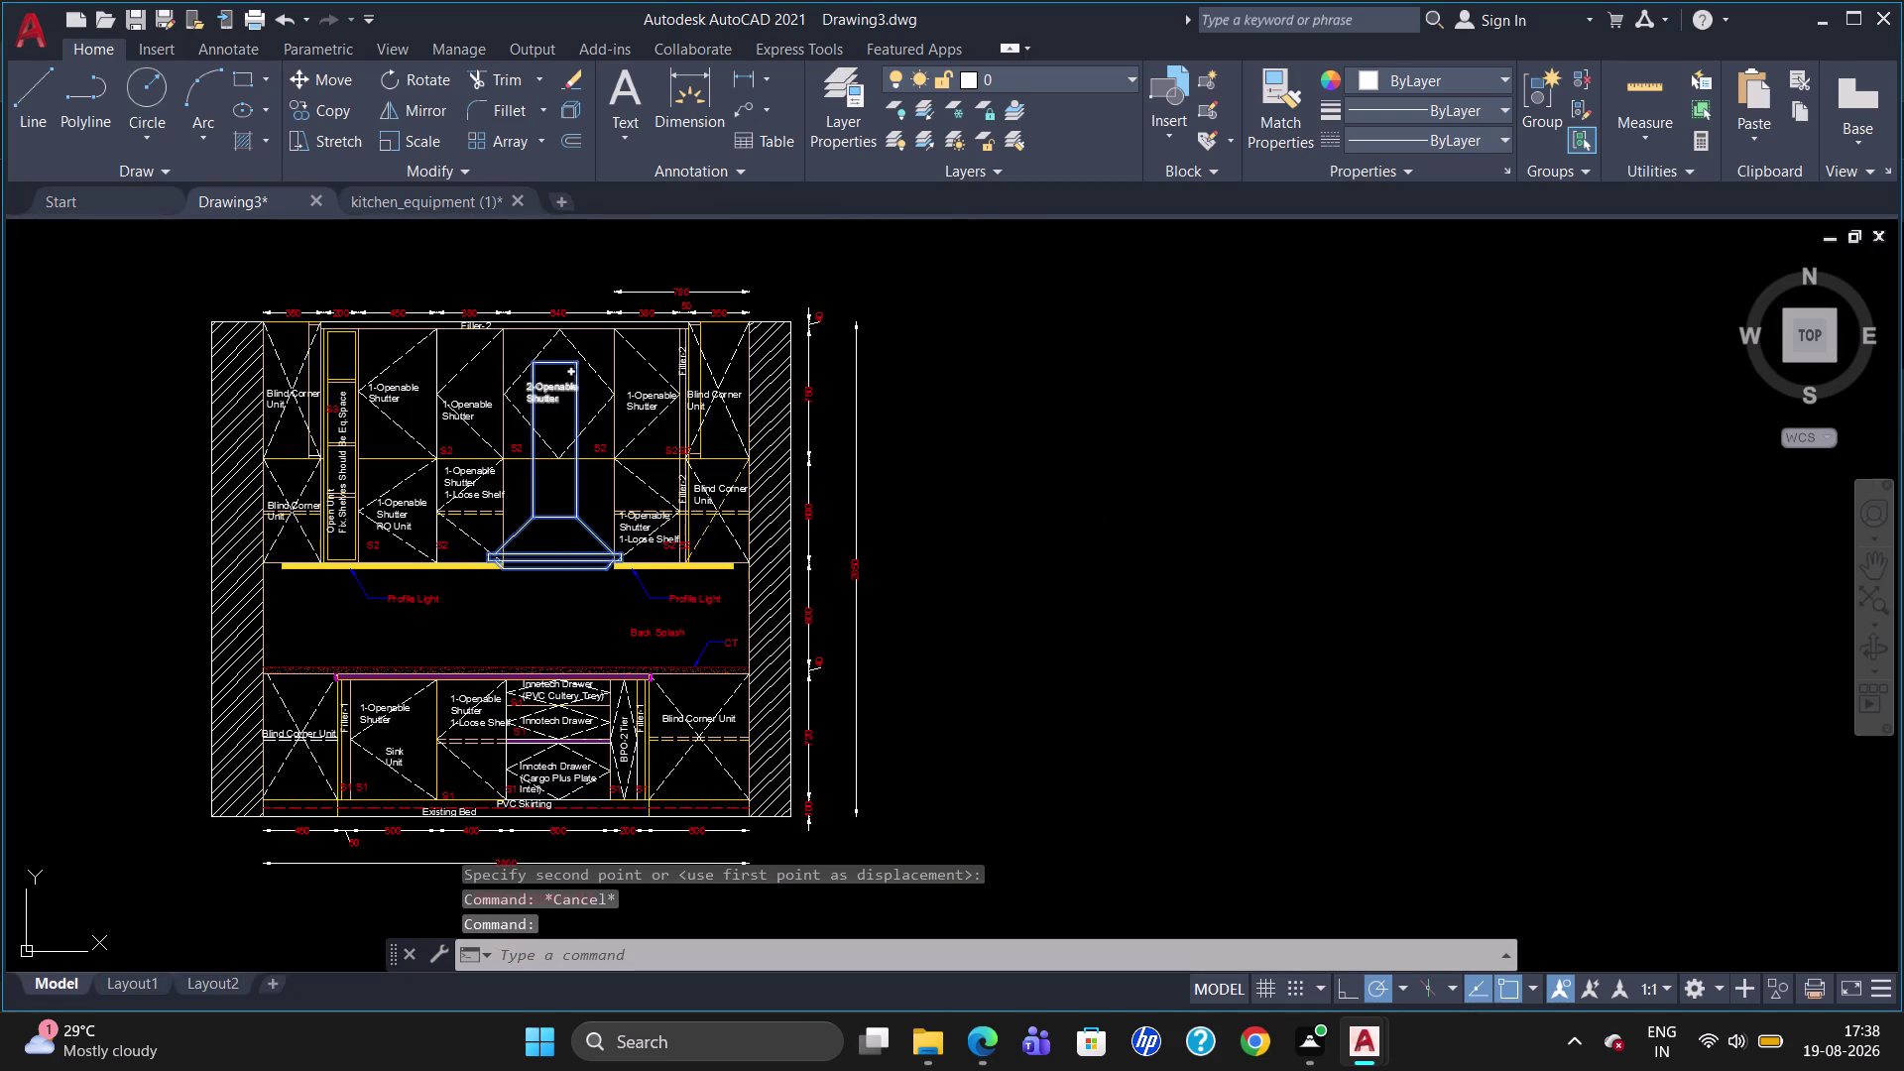
click(573, 361)
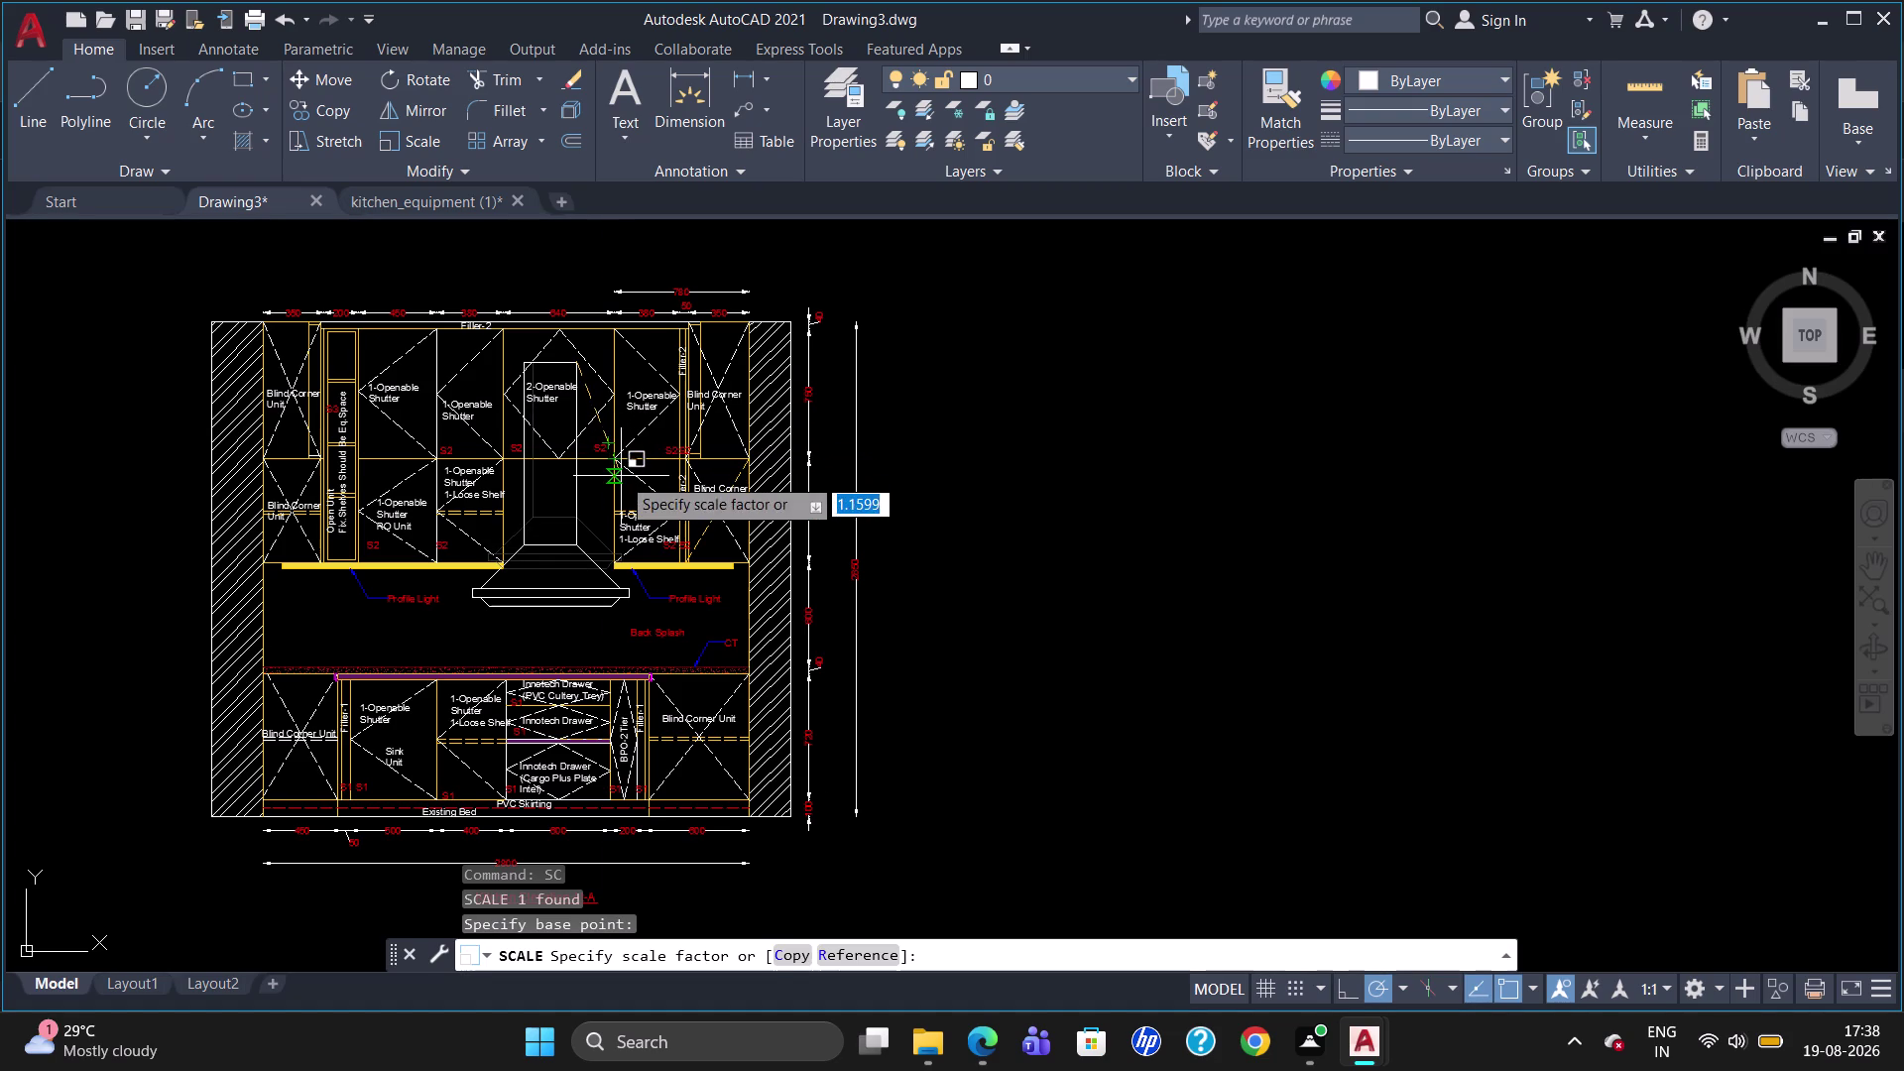
key(Escape)
click(557, 514)
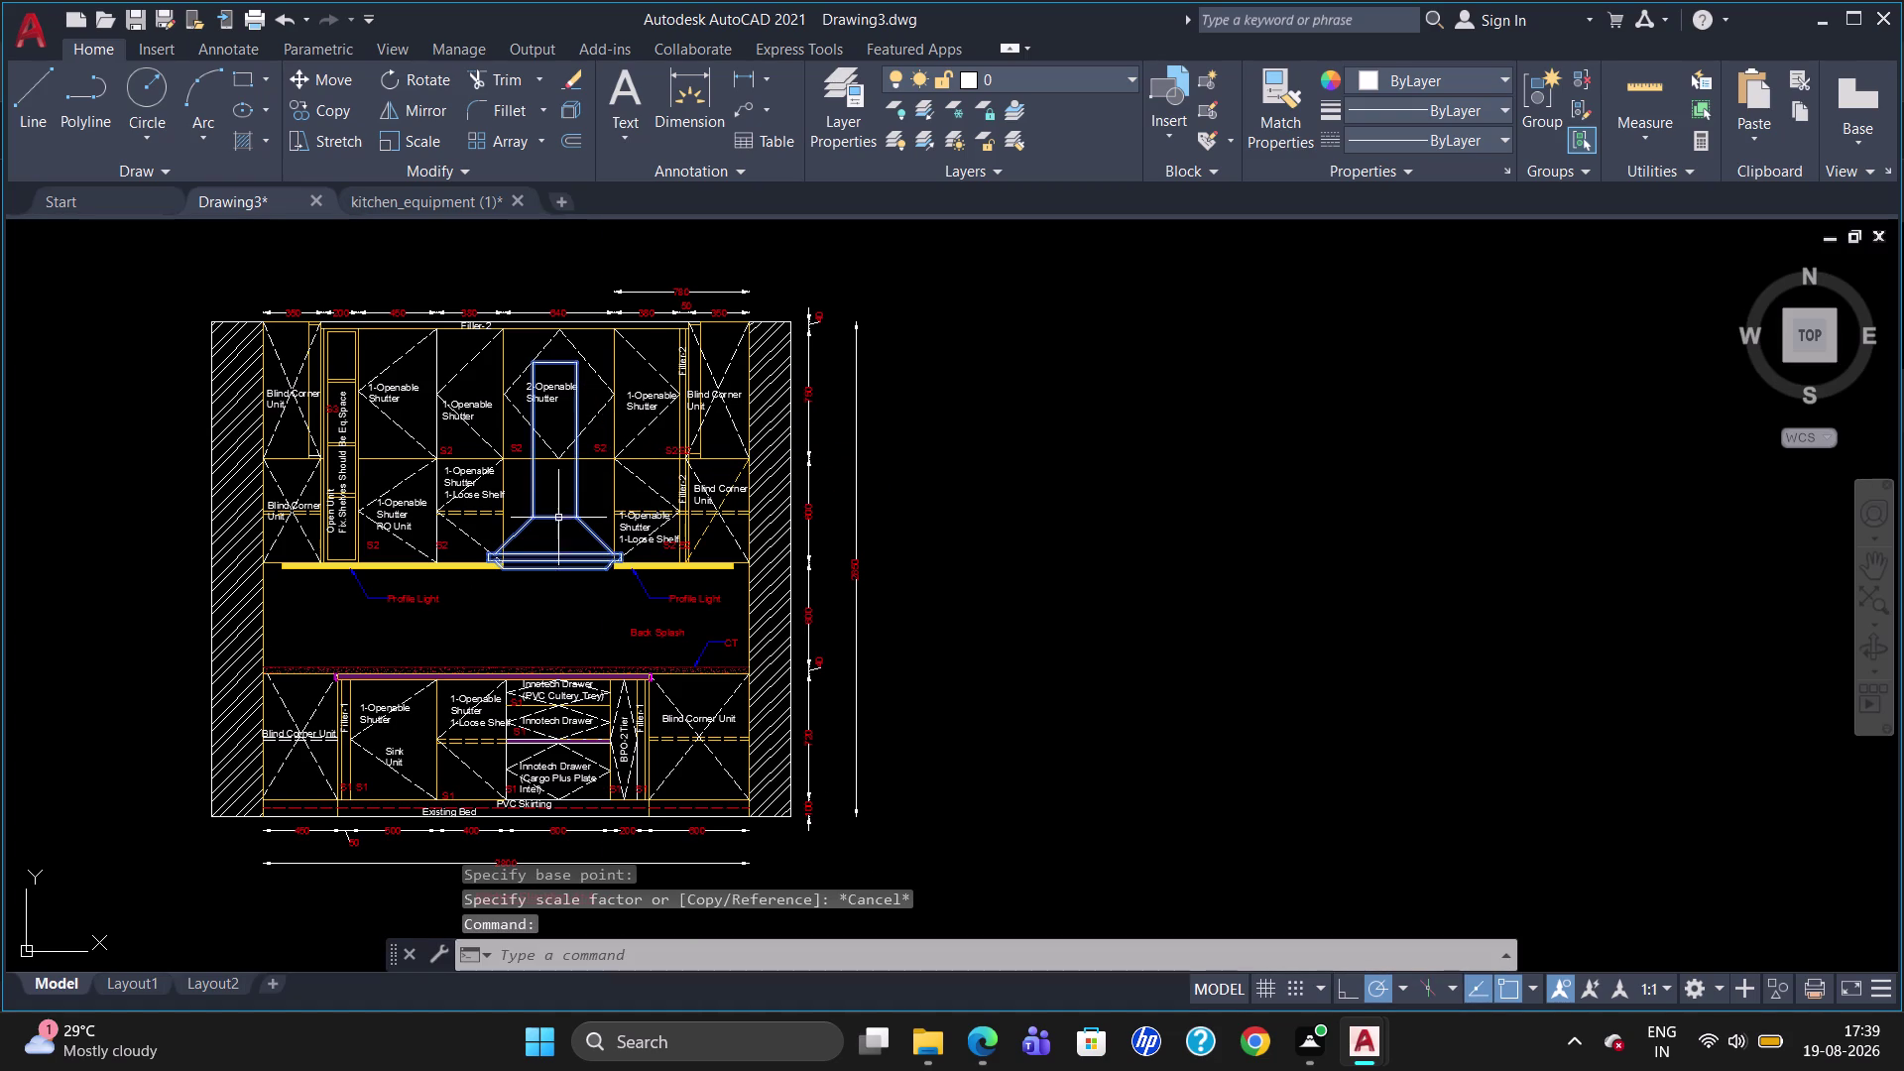
text(SC)
key(Return)
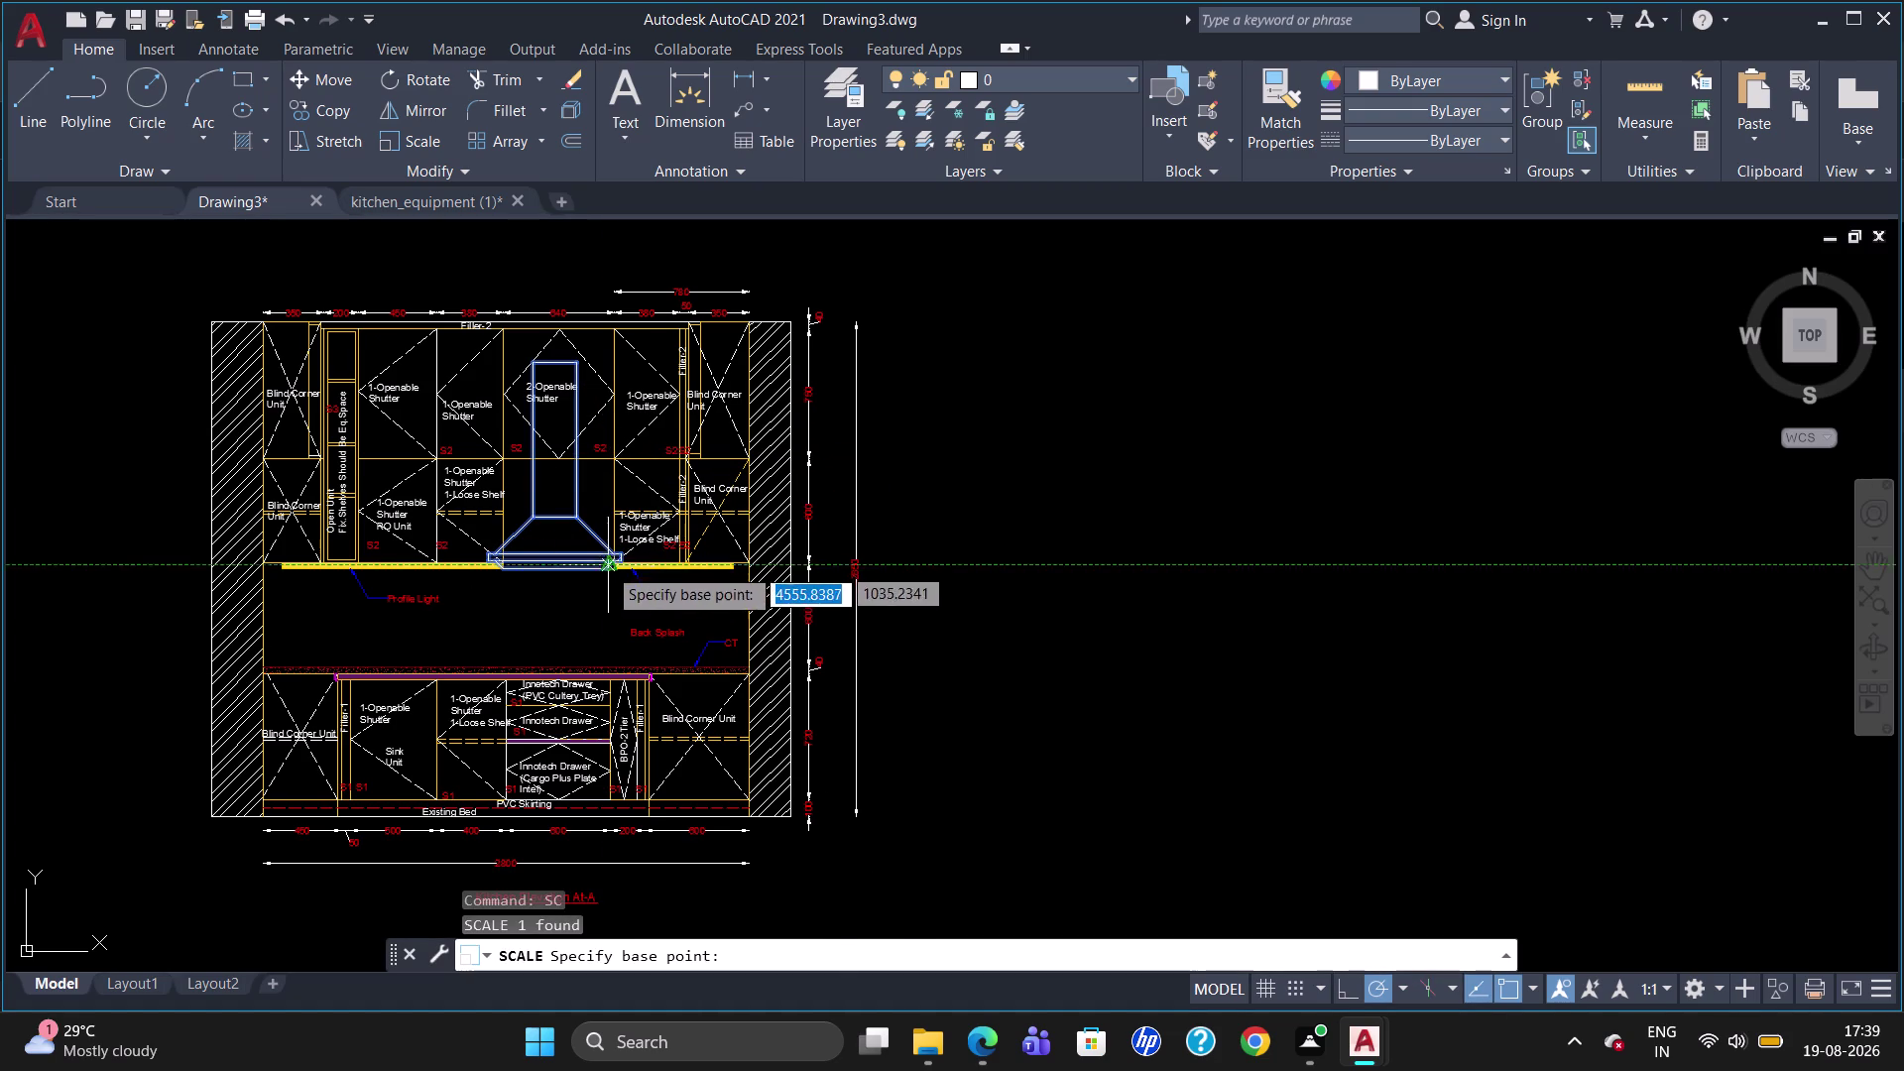
click(605, 564)
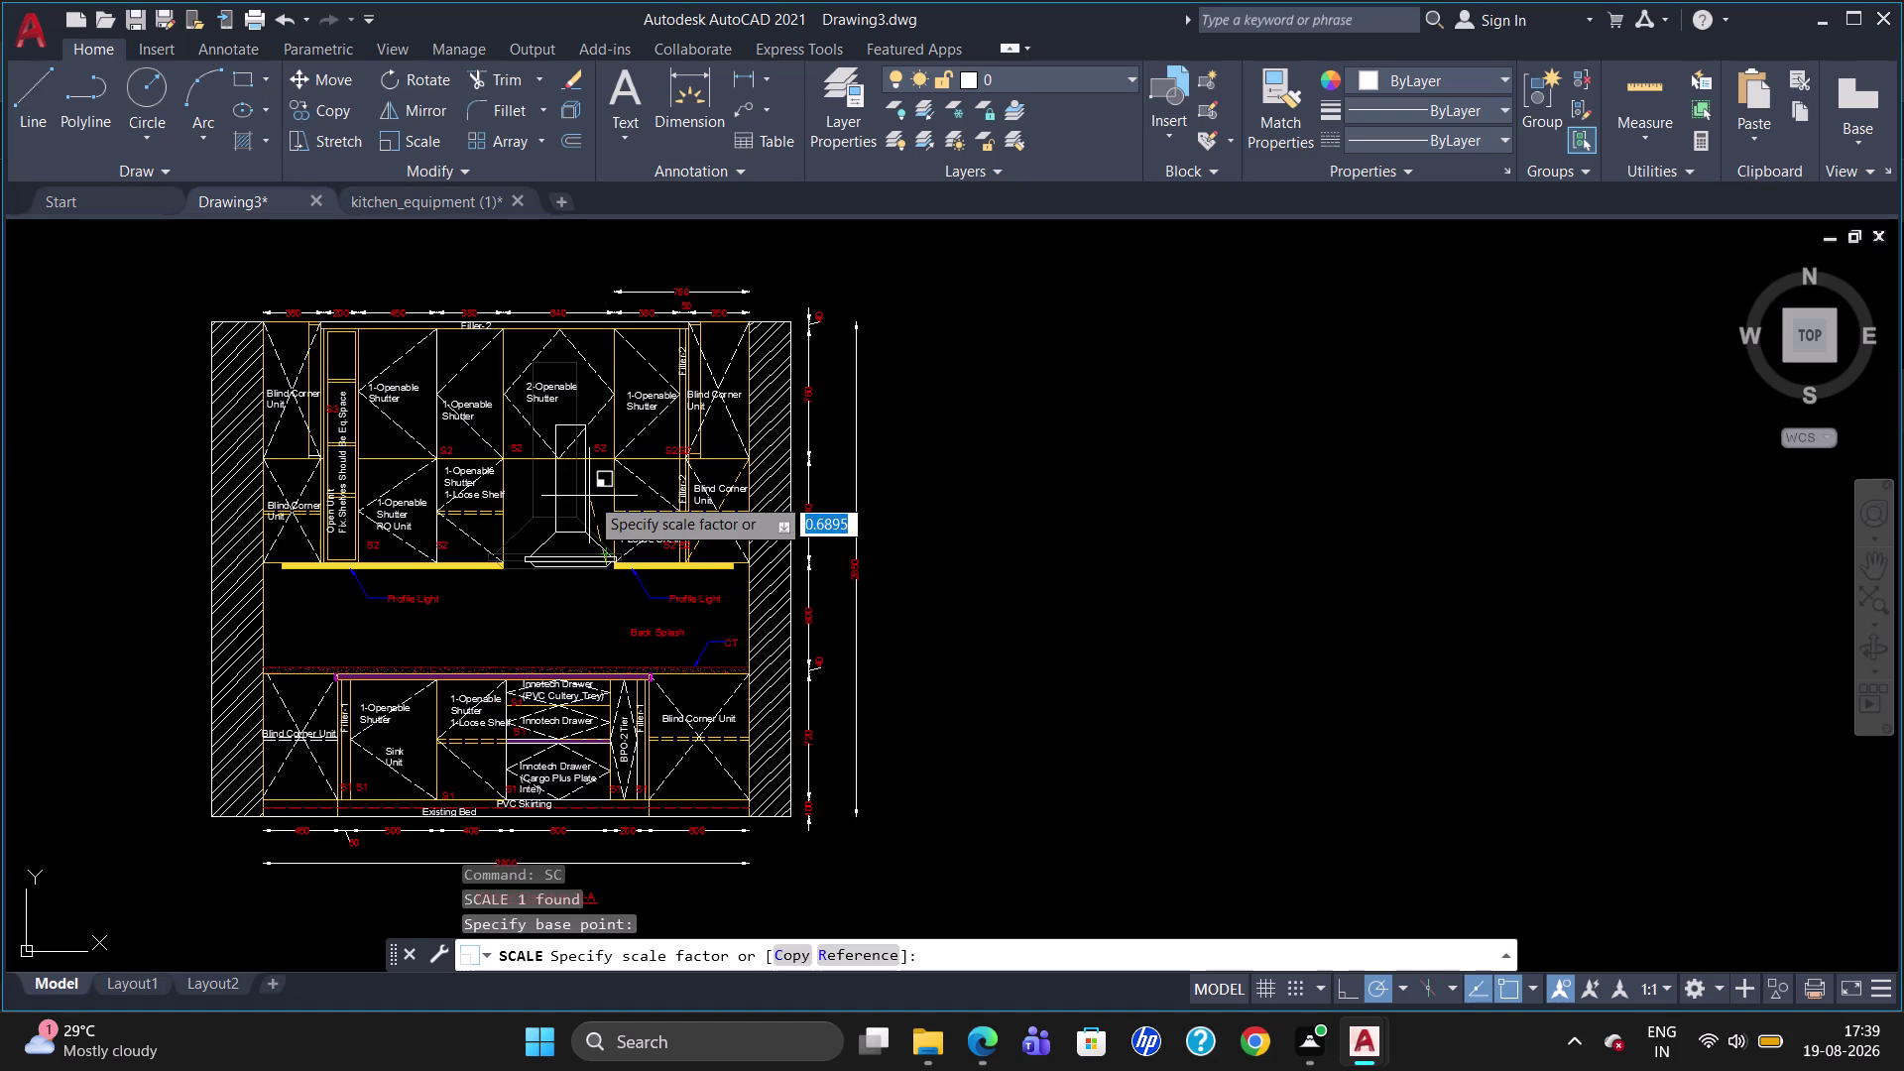
click(589, 495)
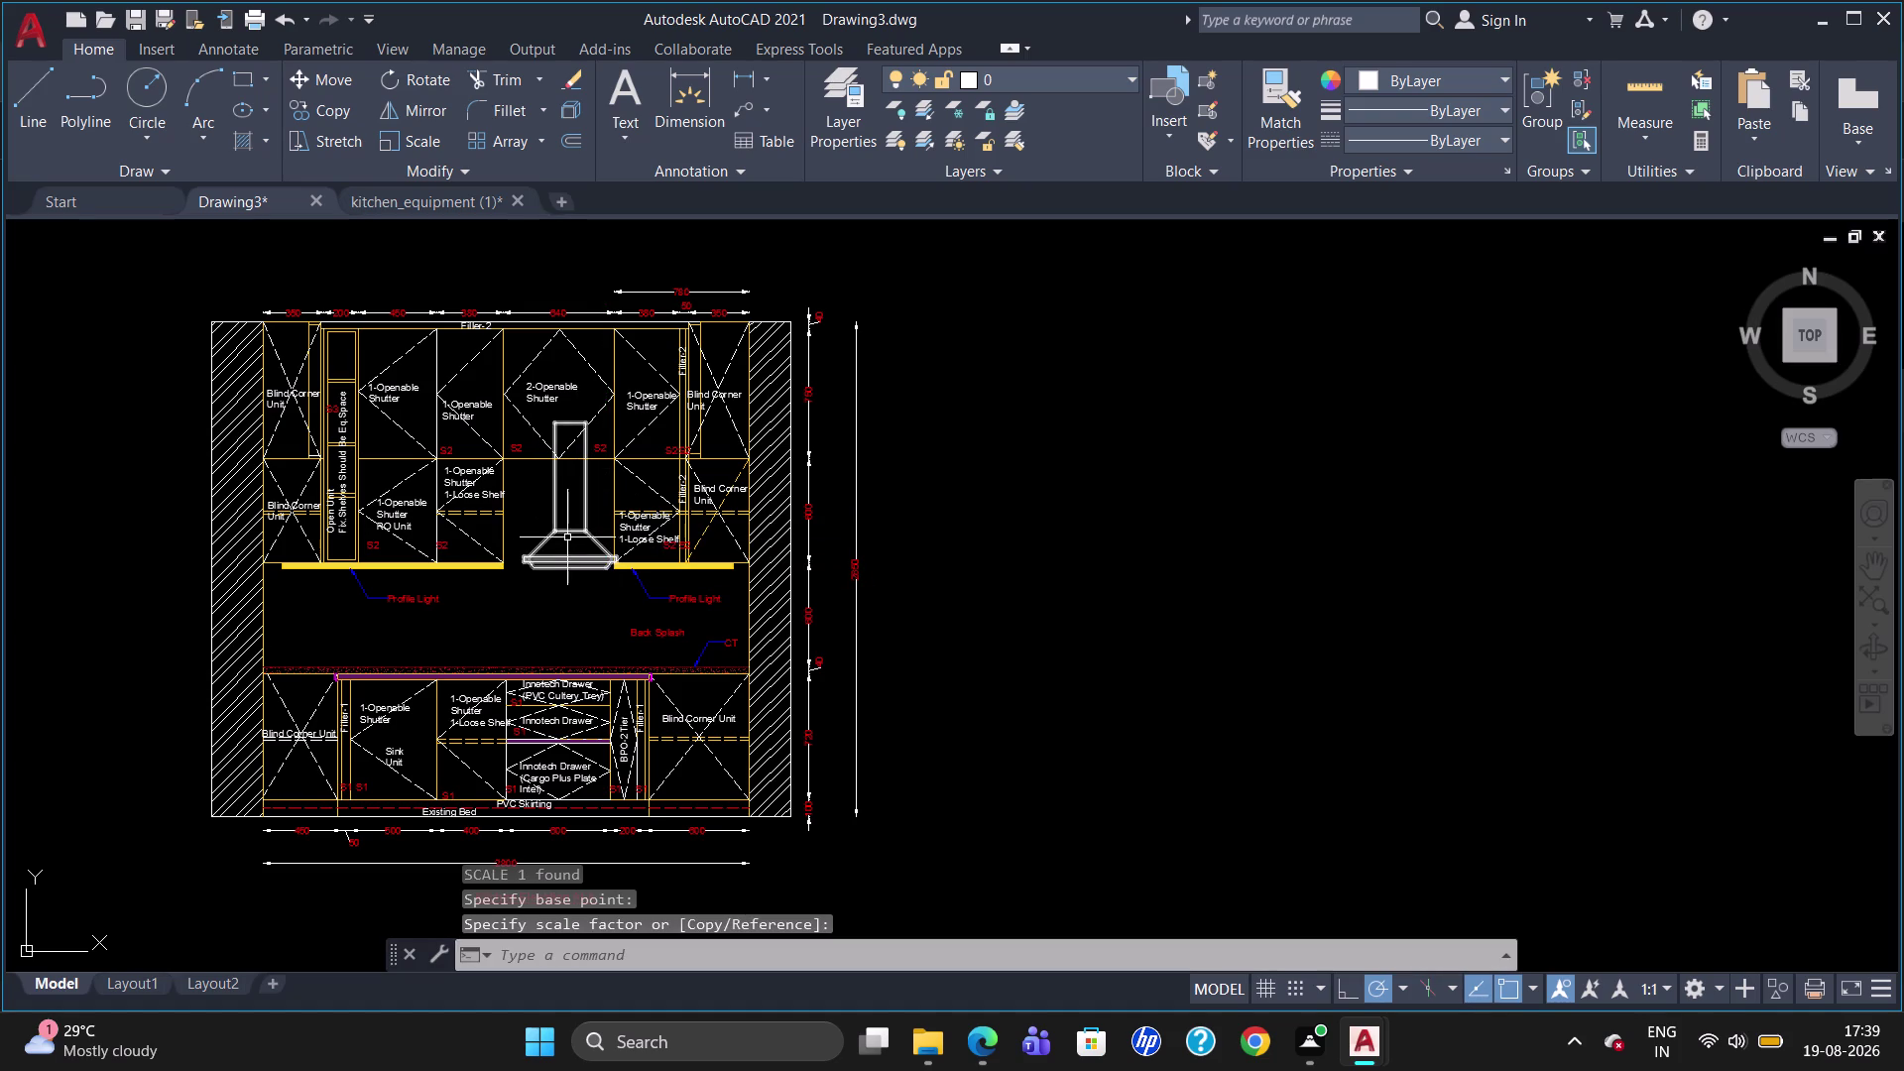
Move the hood into position between the upper cabinets.
key(m)
key(Return)
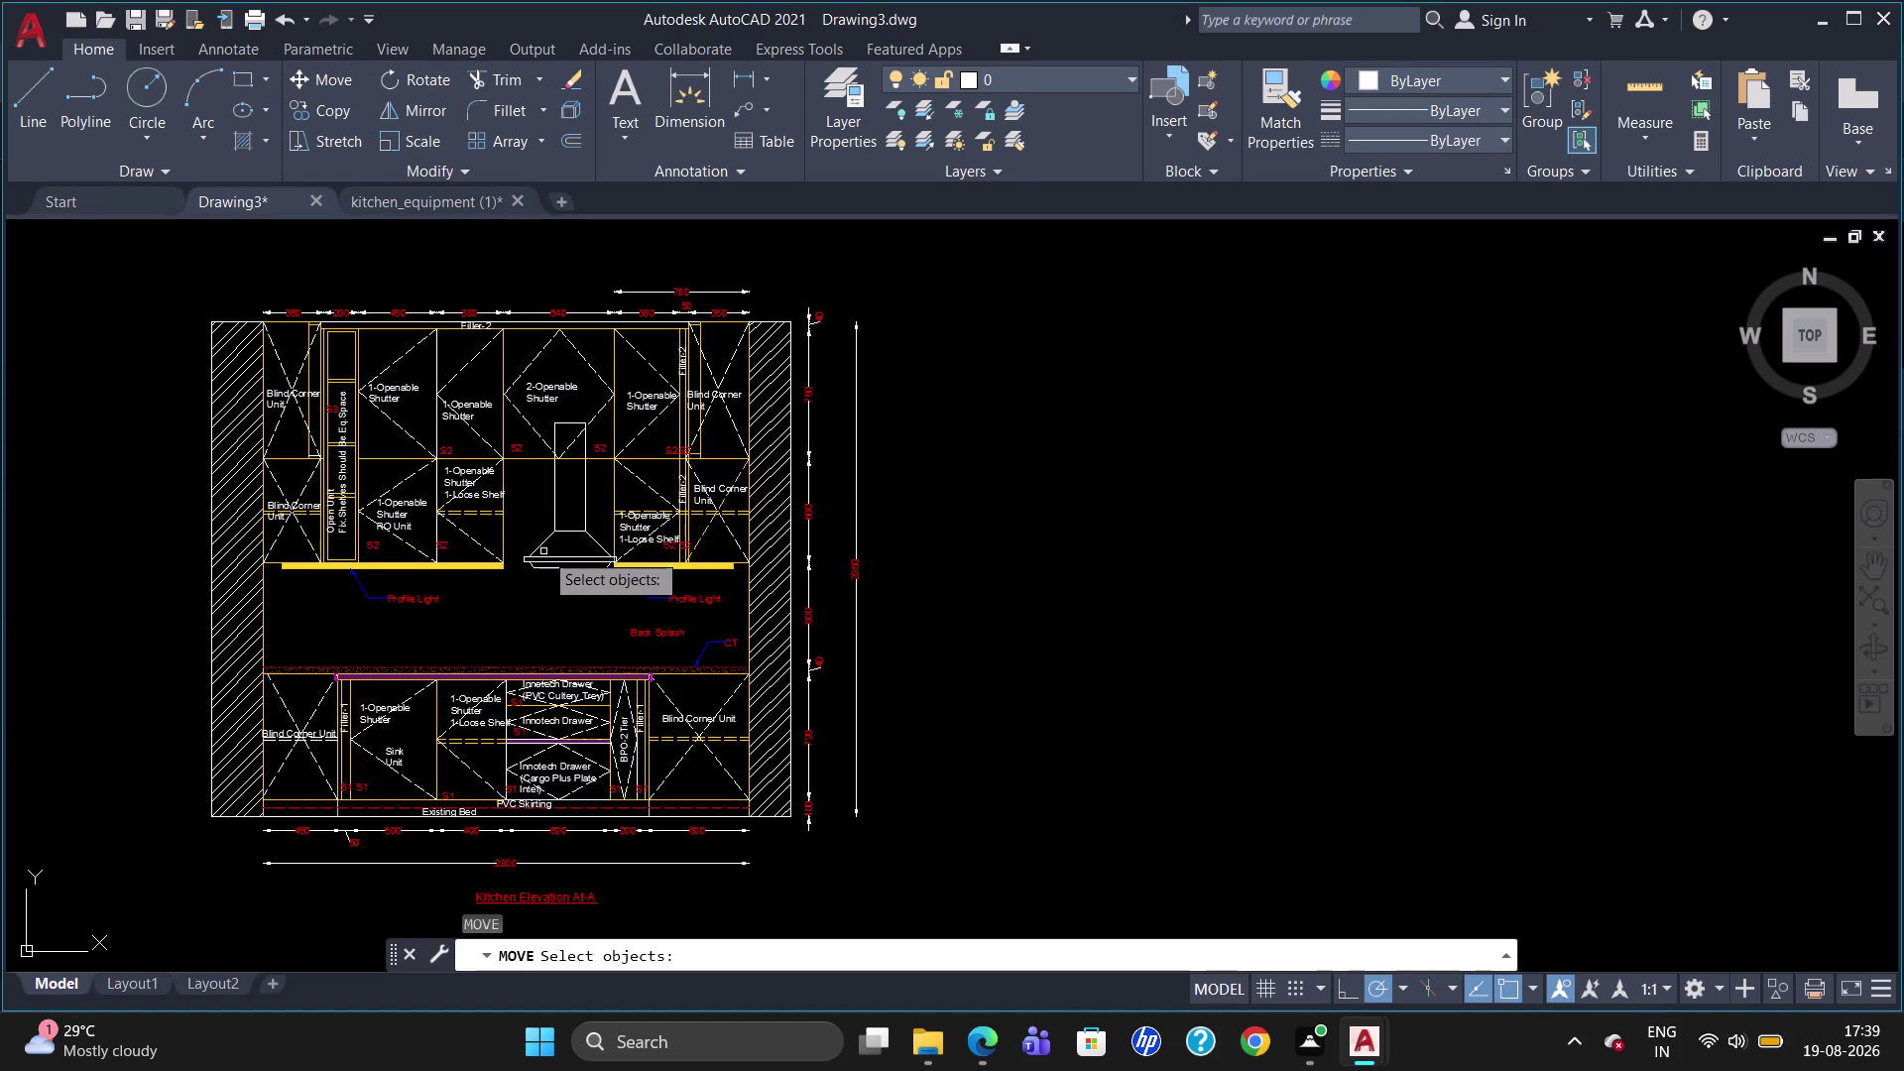
click(546, 554)
key(Return)
click(568, 536)
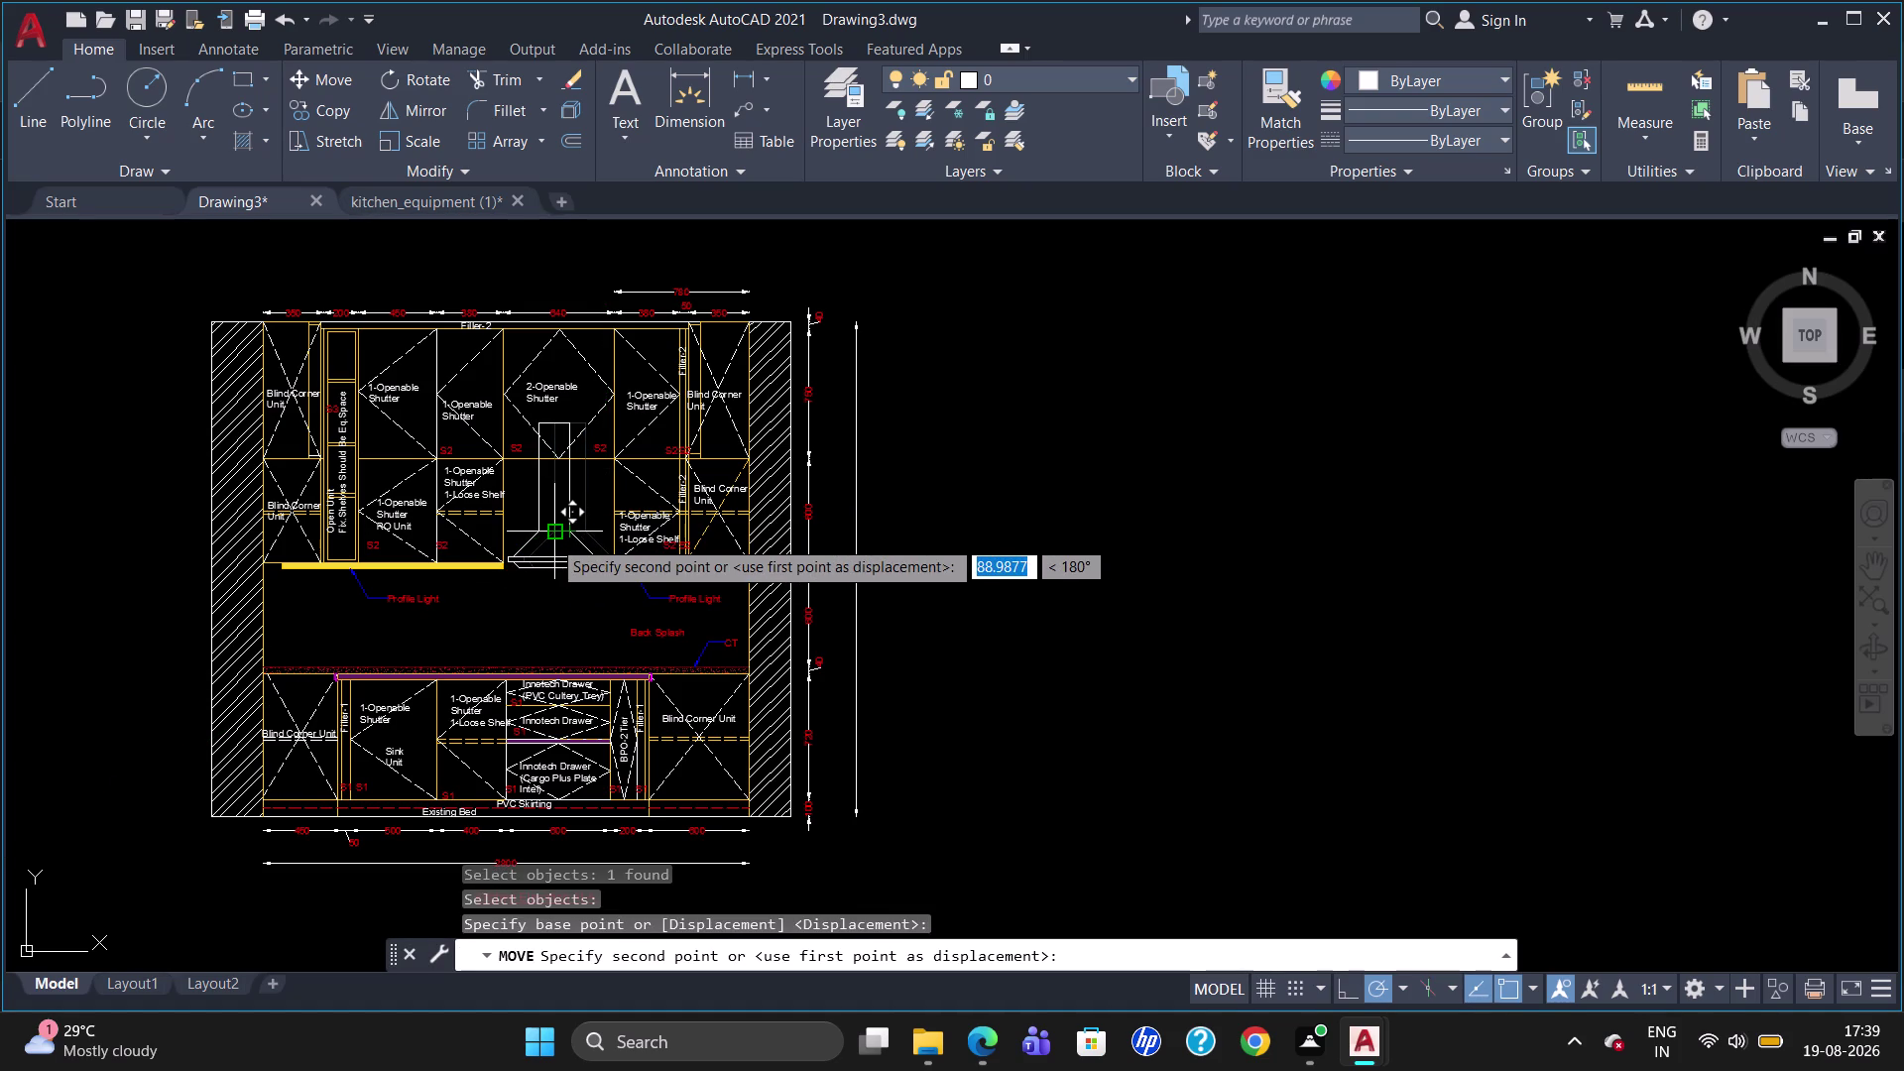
scroll(up, 3)
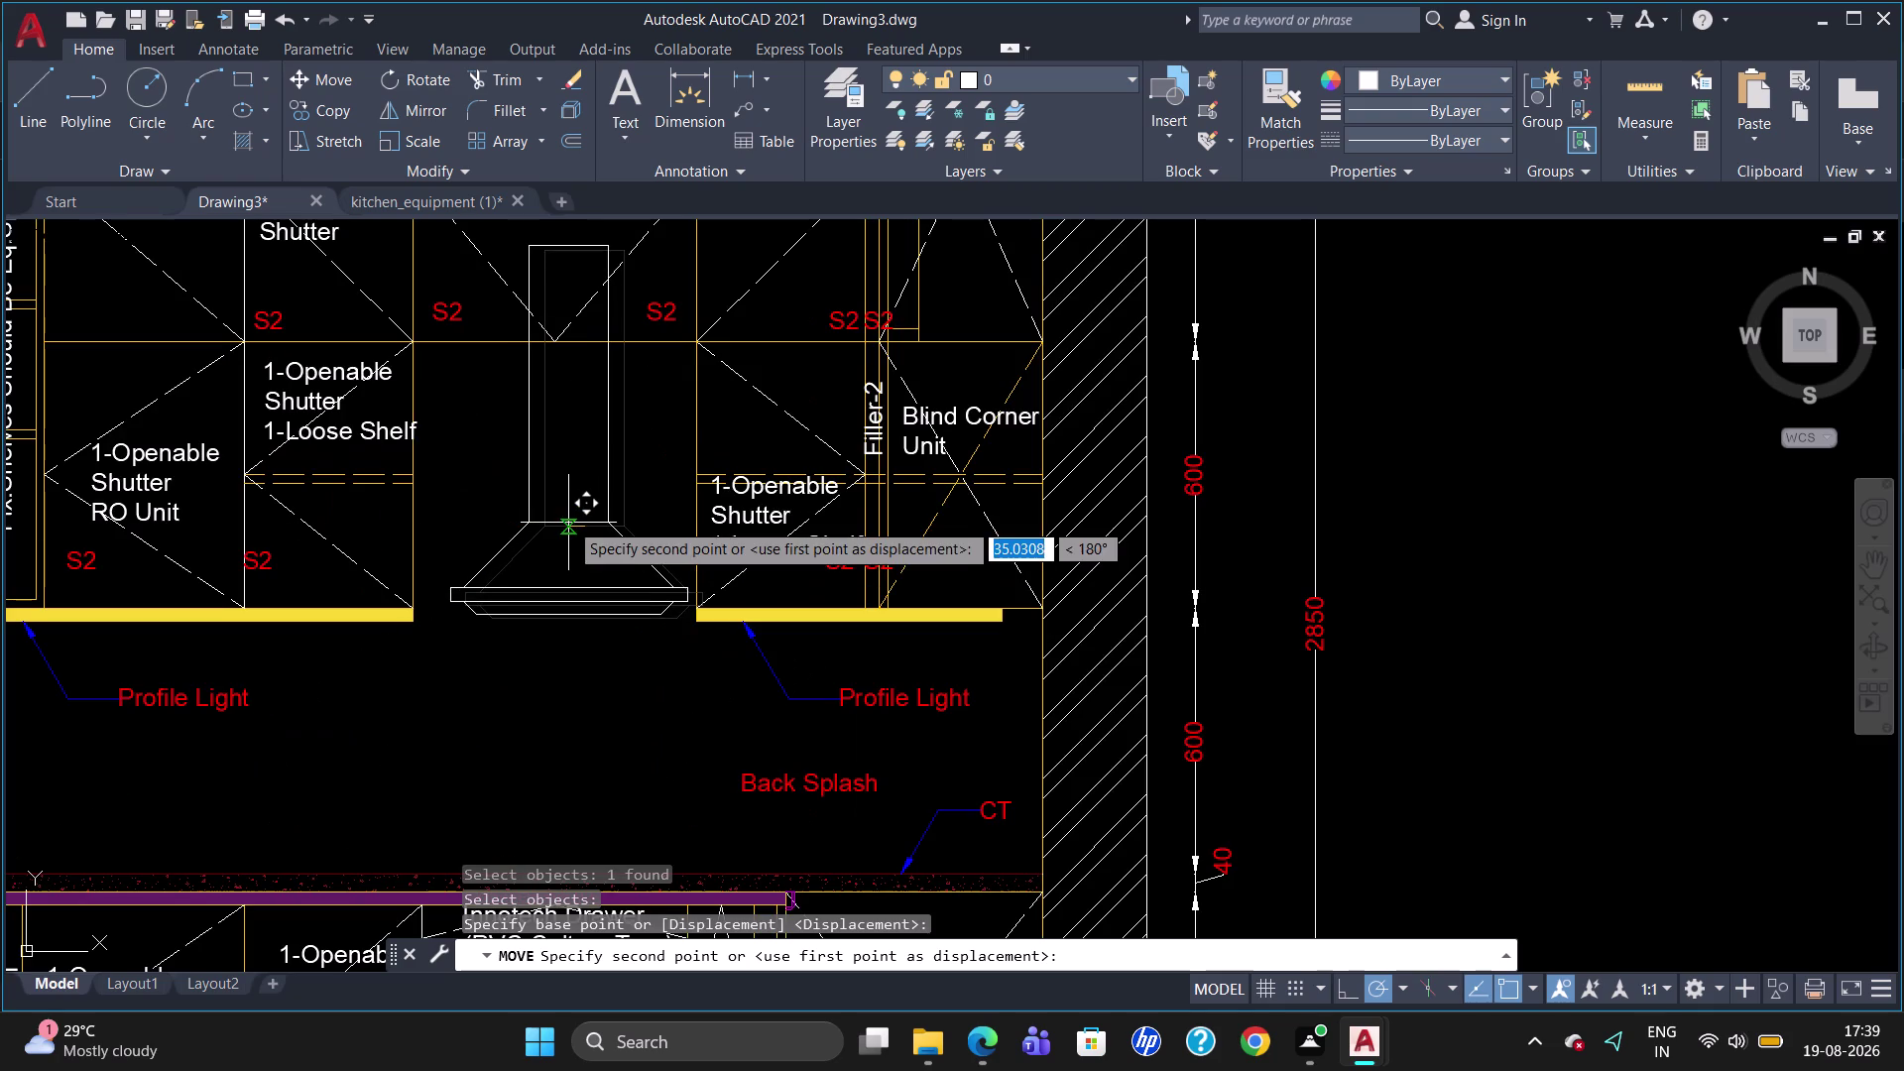
click(573, 519)
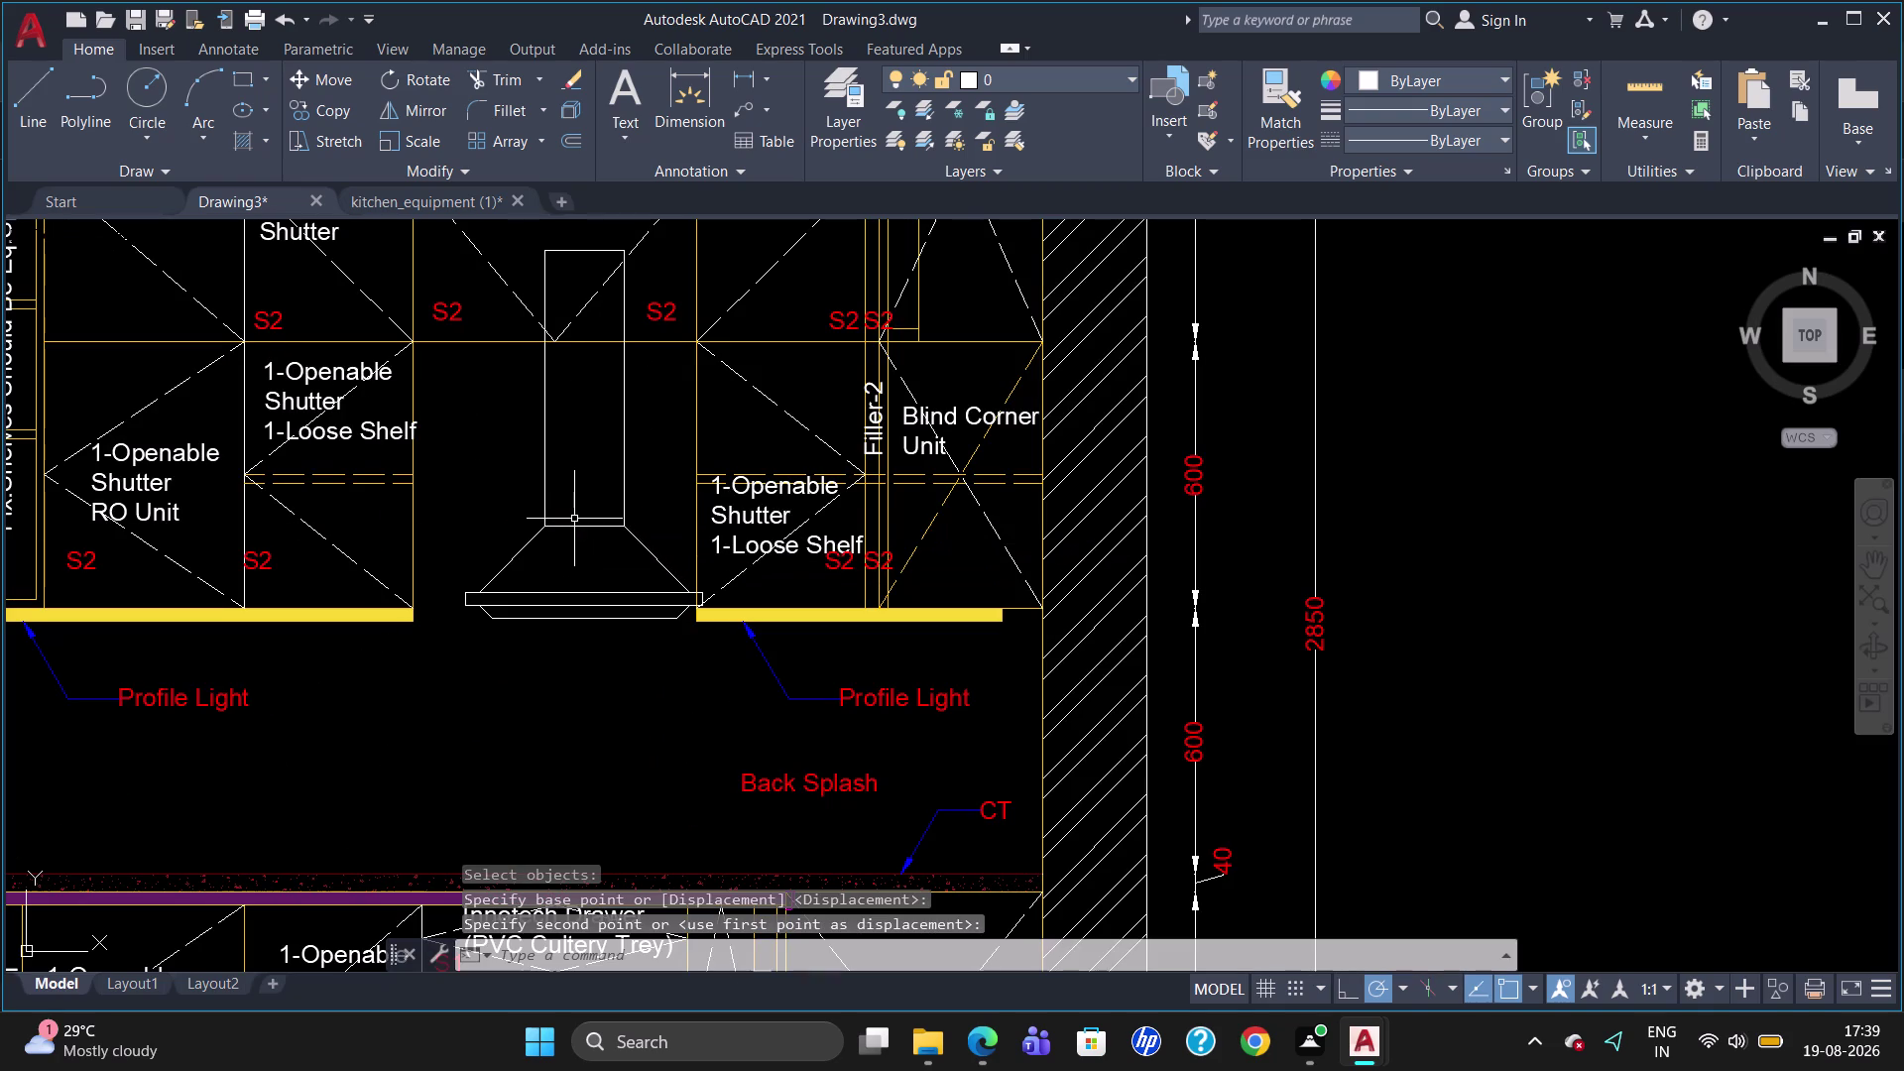
key(Escape)
Lower the hood slightly so it sits just above the profile lights.
click(544, 516)
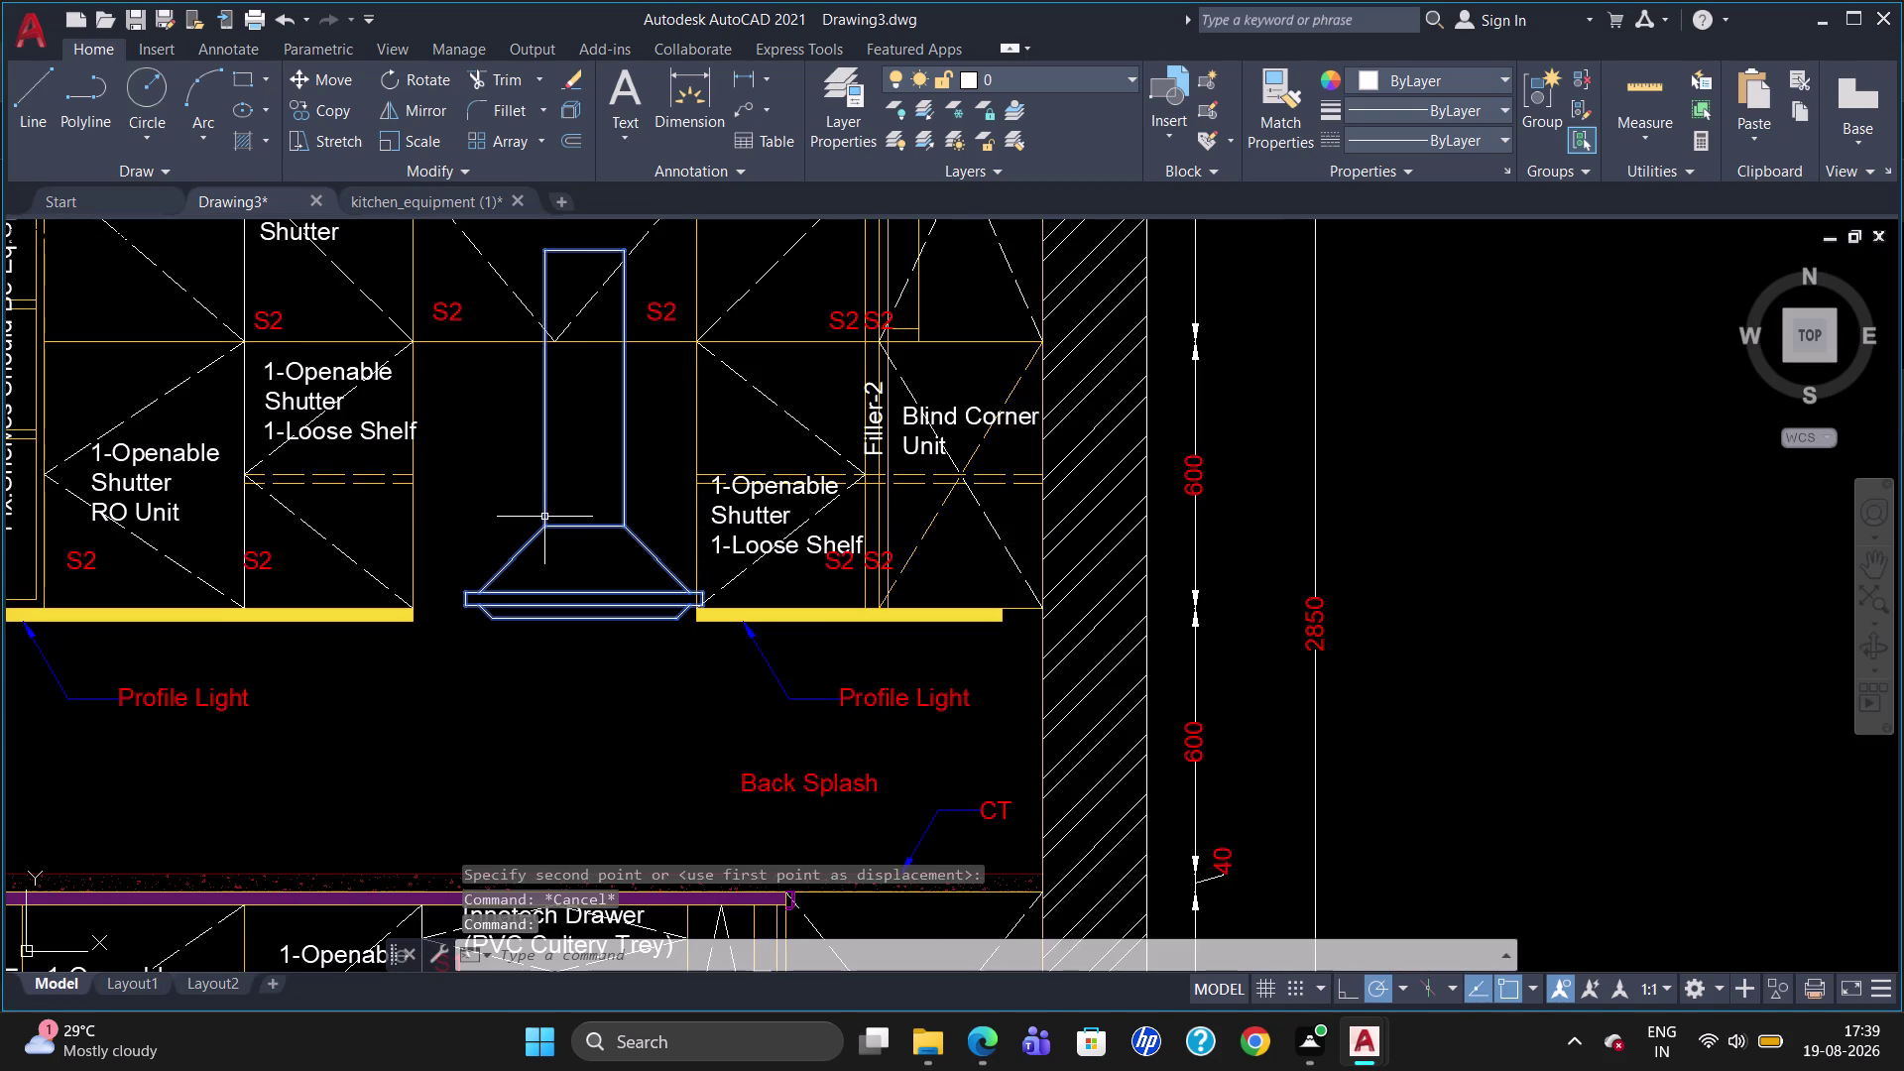
key(m)
key(Return)
click(543, 521)
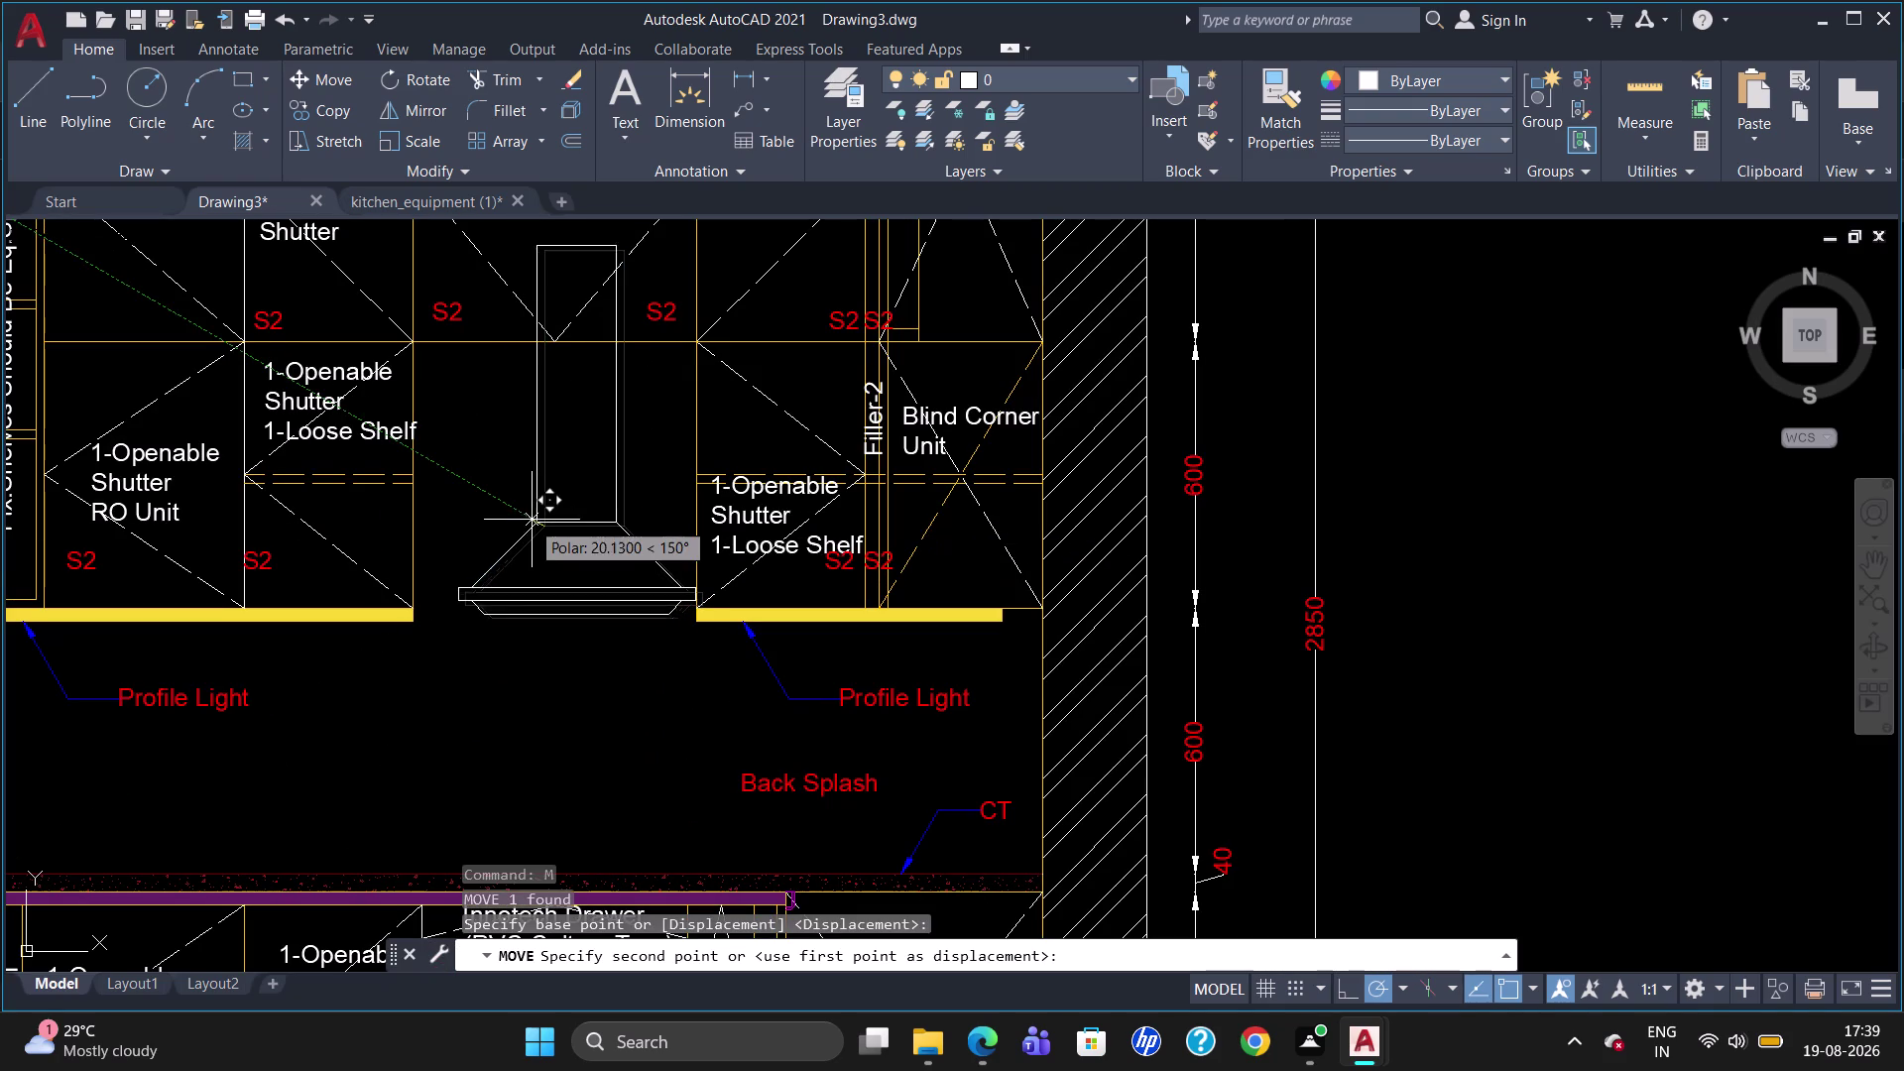
click(522, 519)
key(Escape)
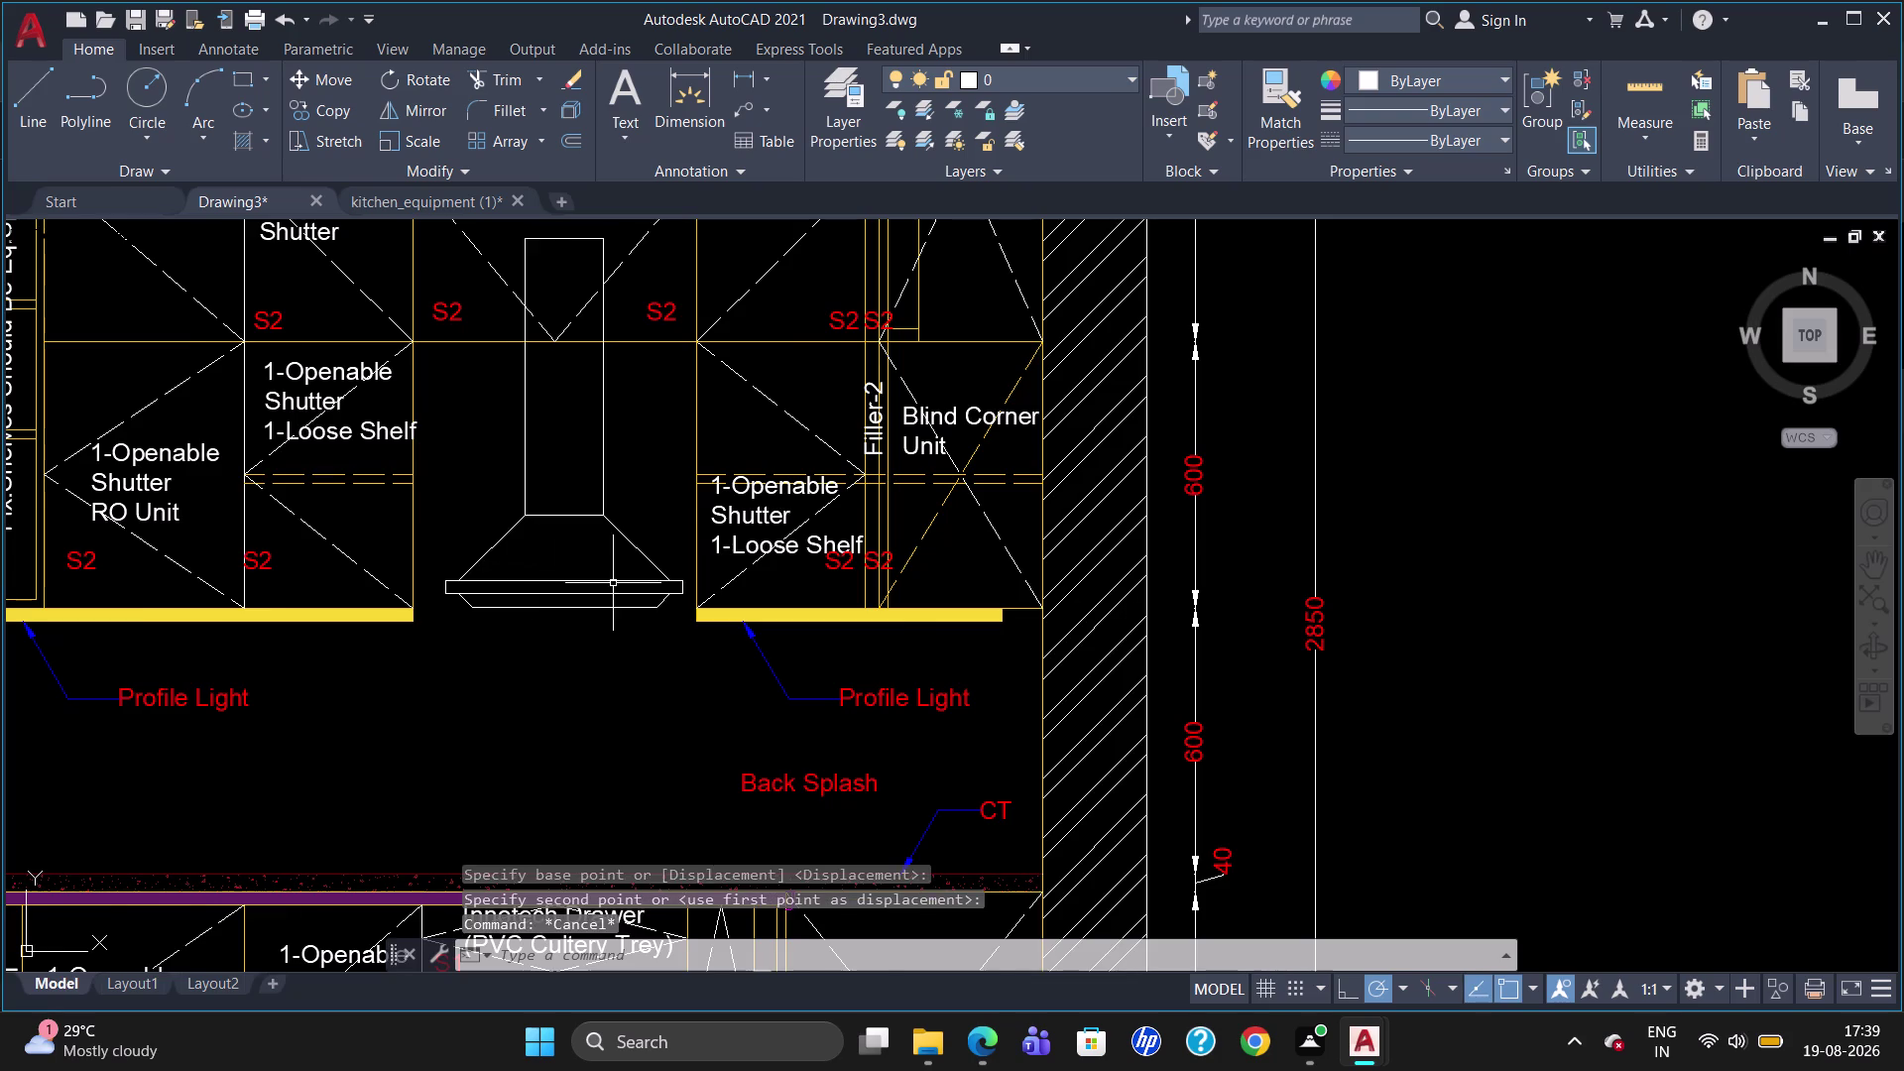
scroll(down, 3)
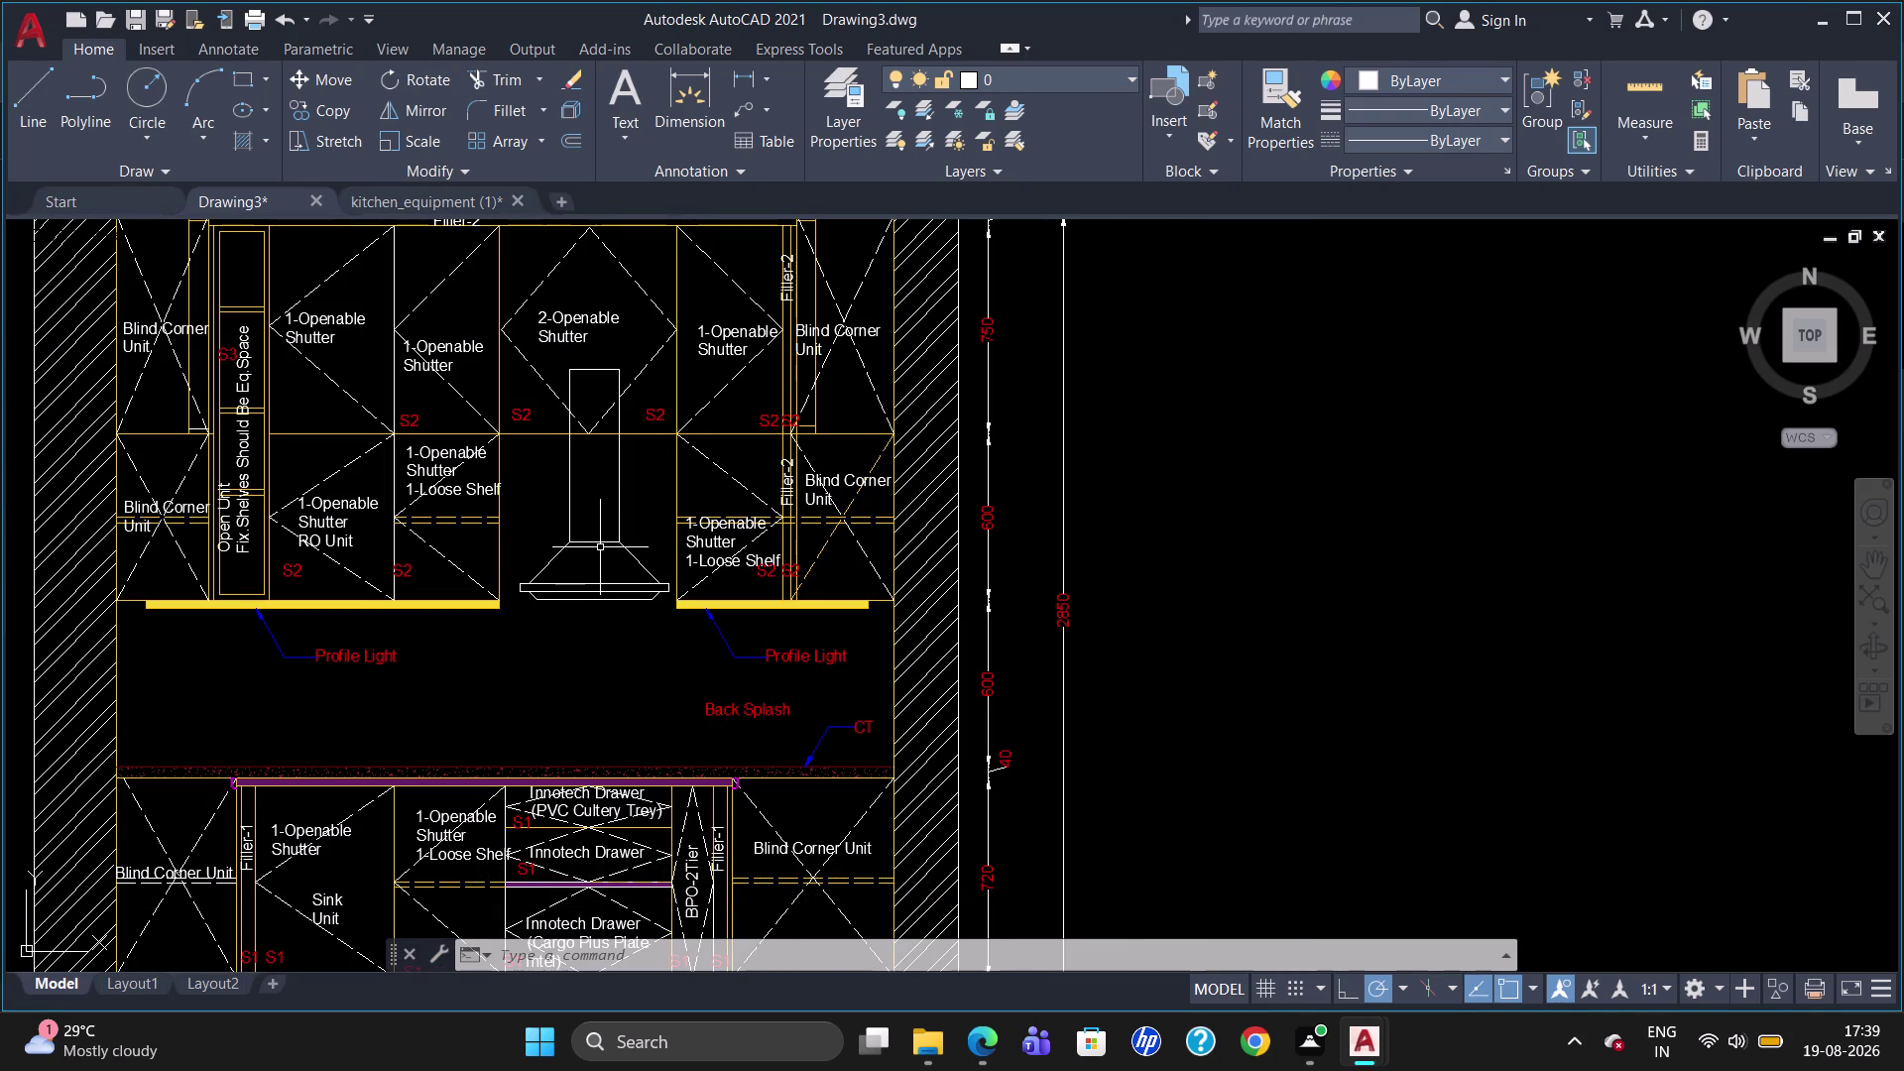
Draw a multiline text box above the hood with text height 40.
key(t)
key(Return)
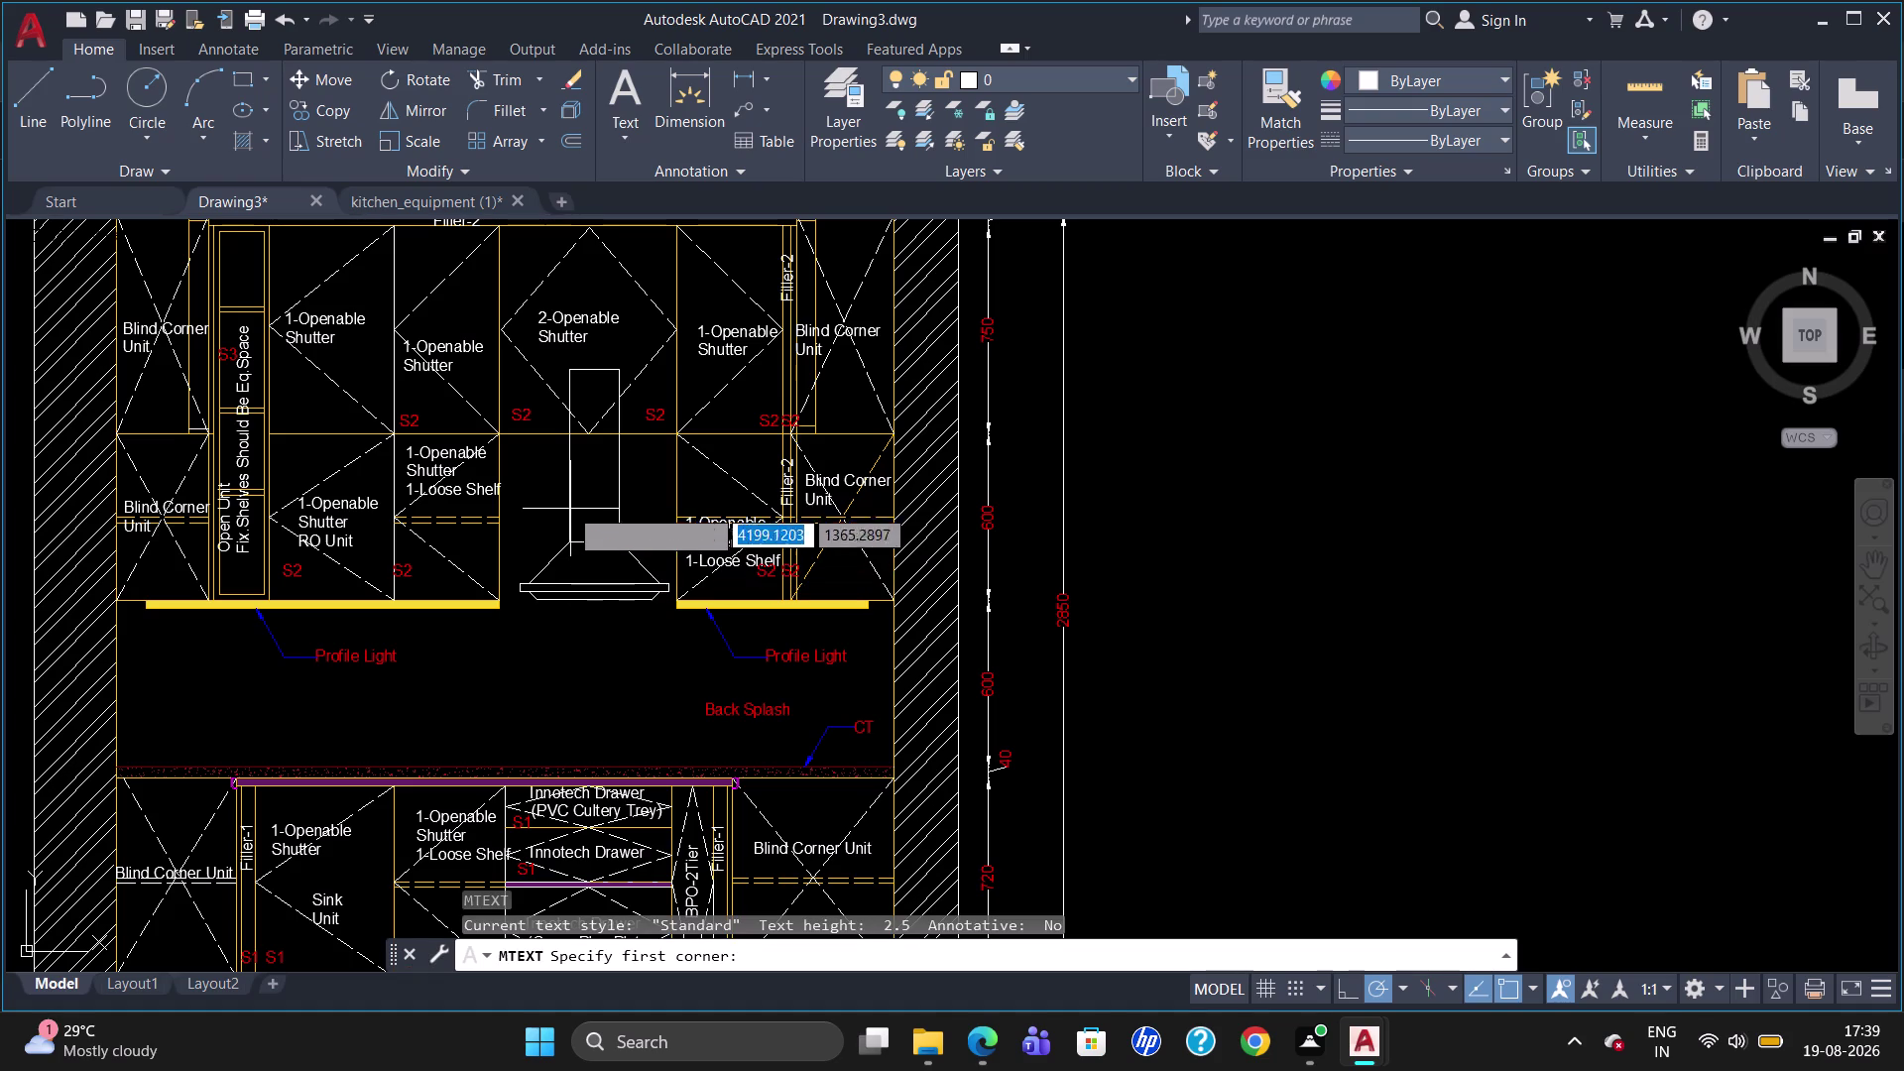
click(519, 450)
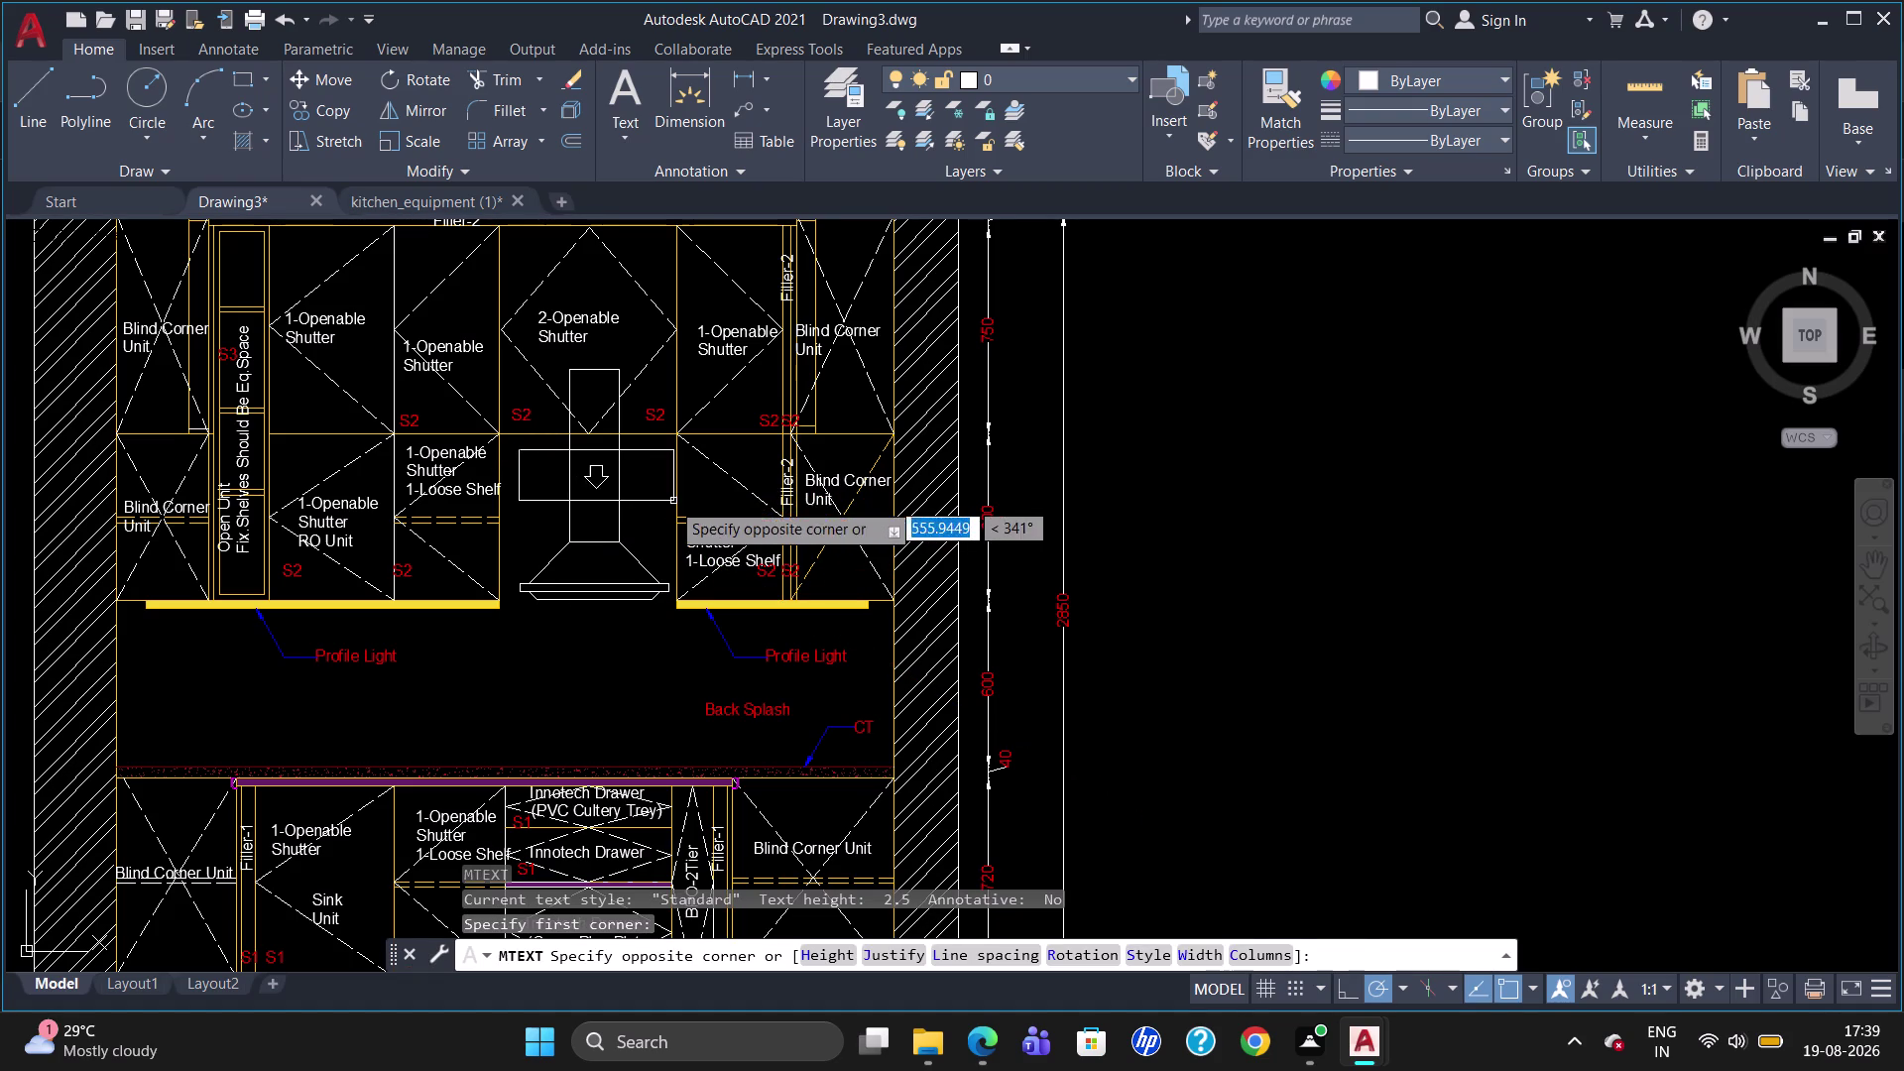
click(683, 497)
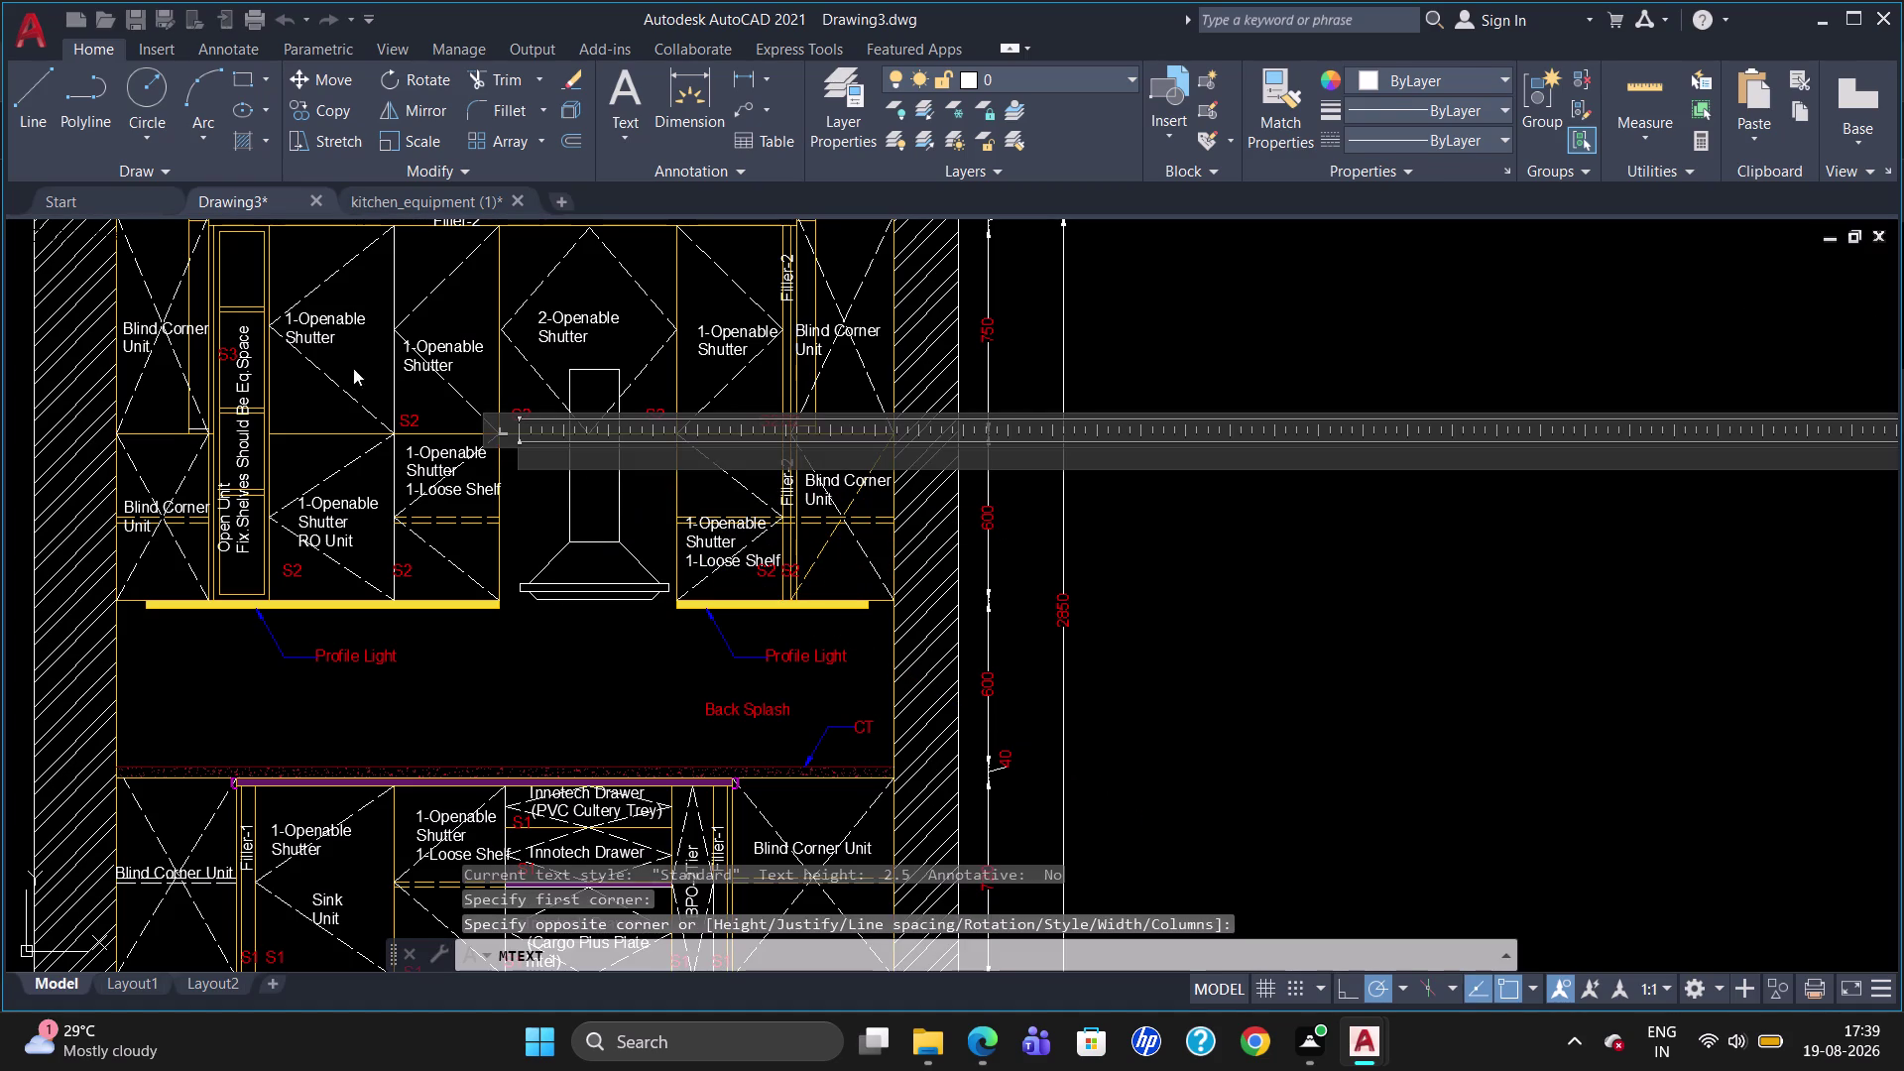
click(323, 106)
key(BackSpace)
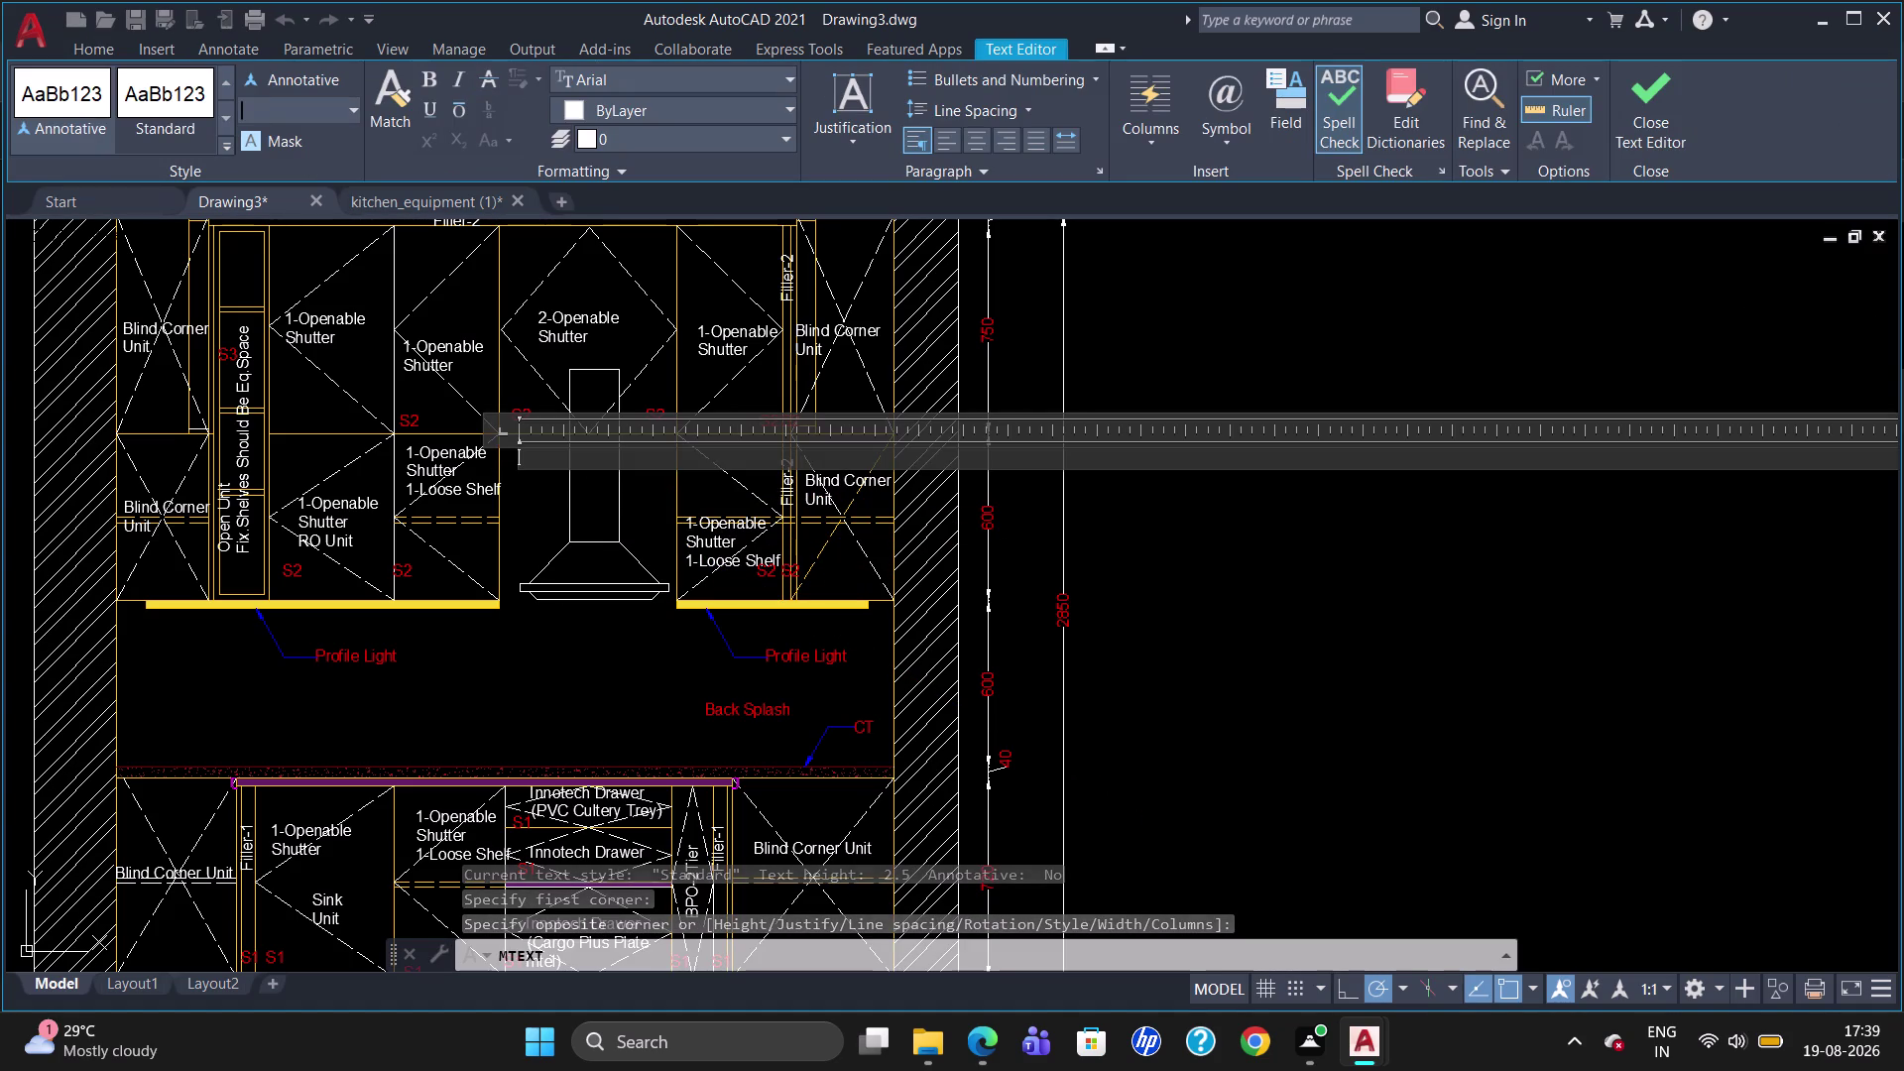
text(40)
key(Return)
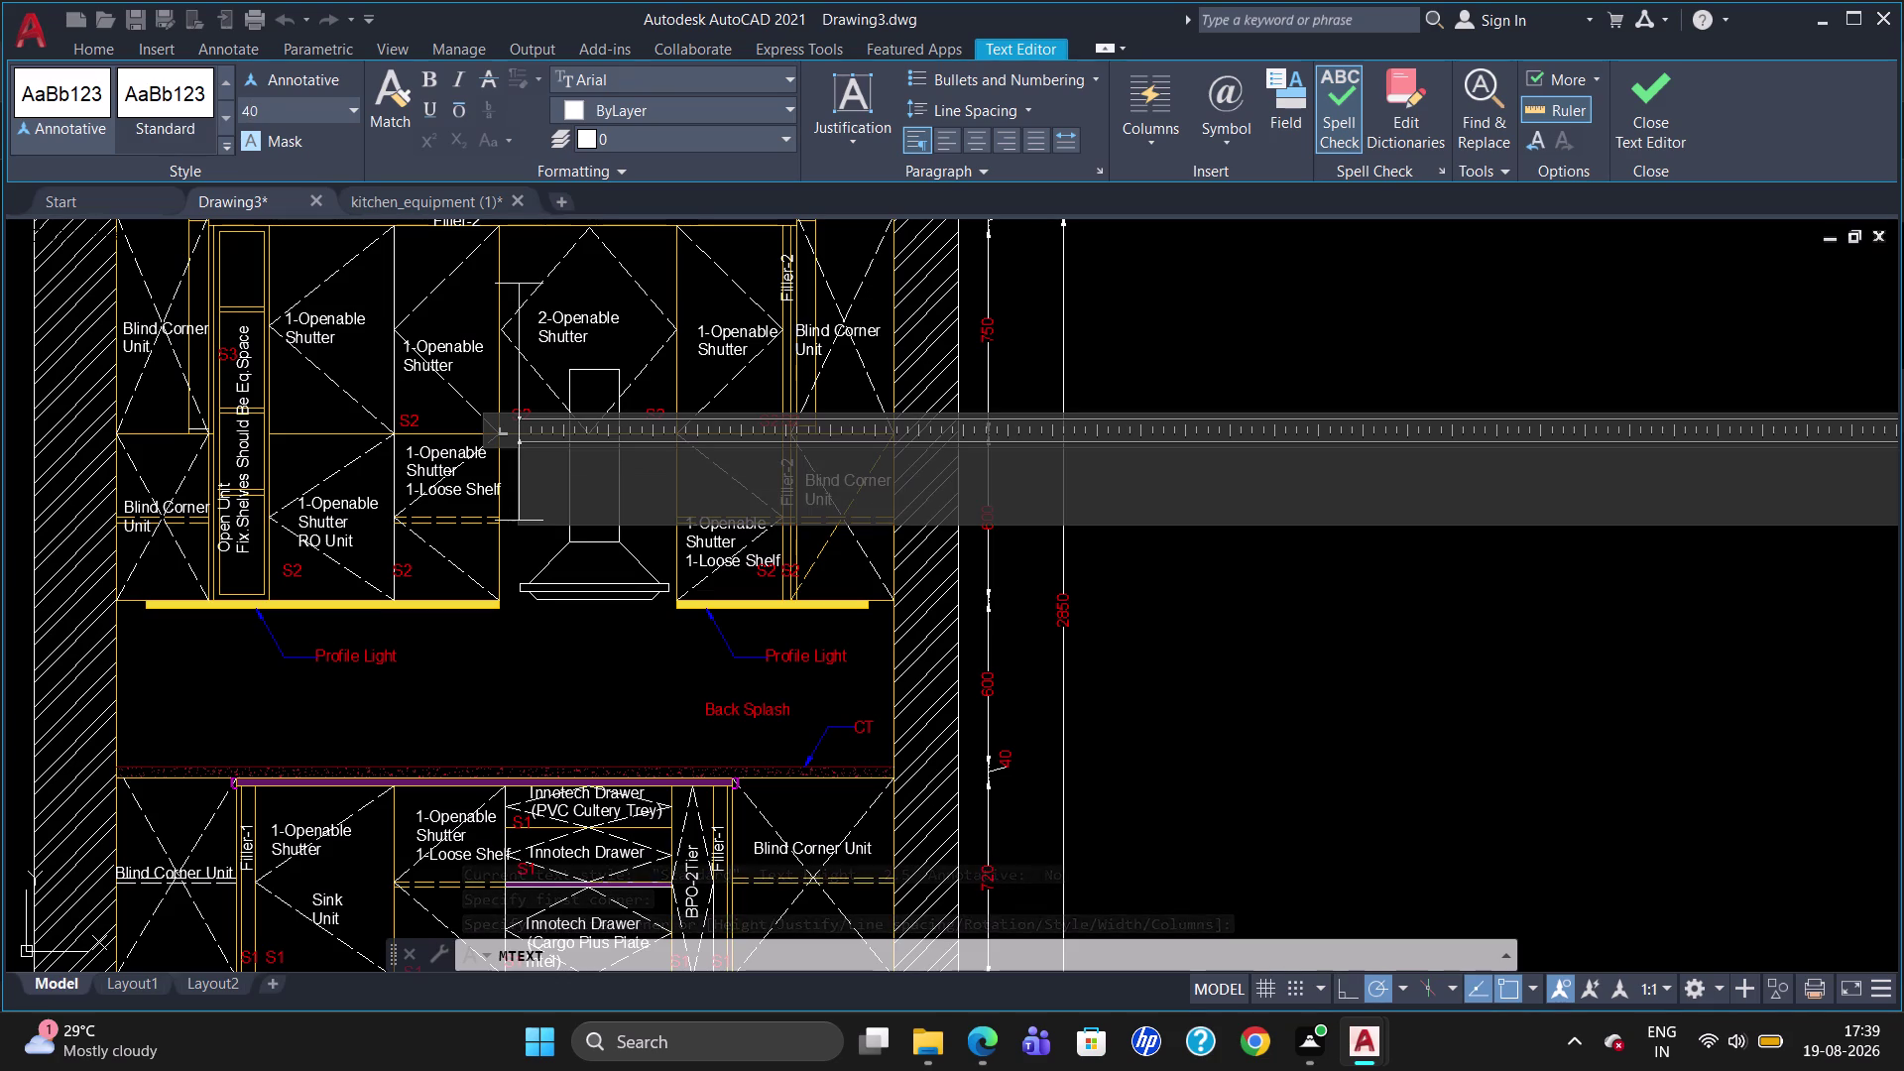
Type the label 'Dummy Plank' and close the text editor.
key(d)
text(umm)
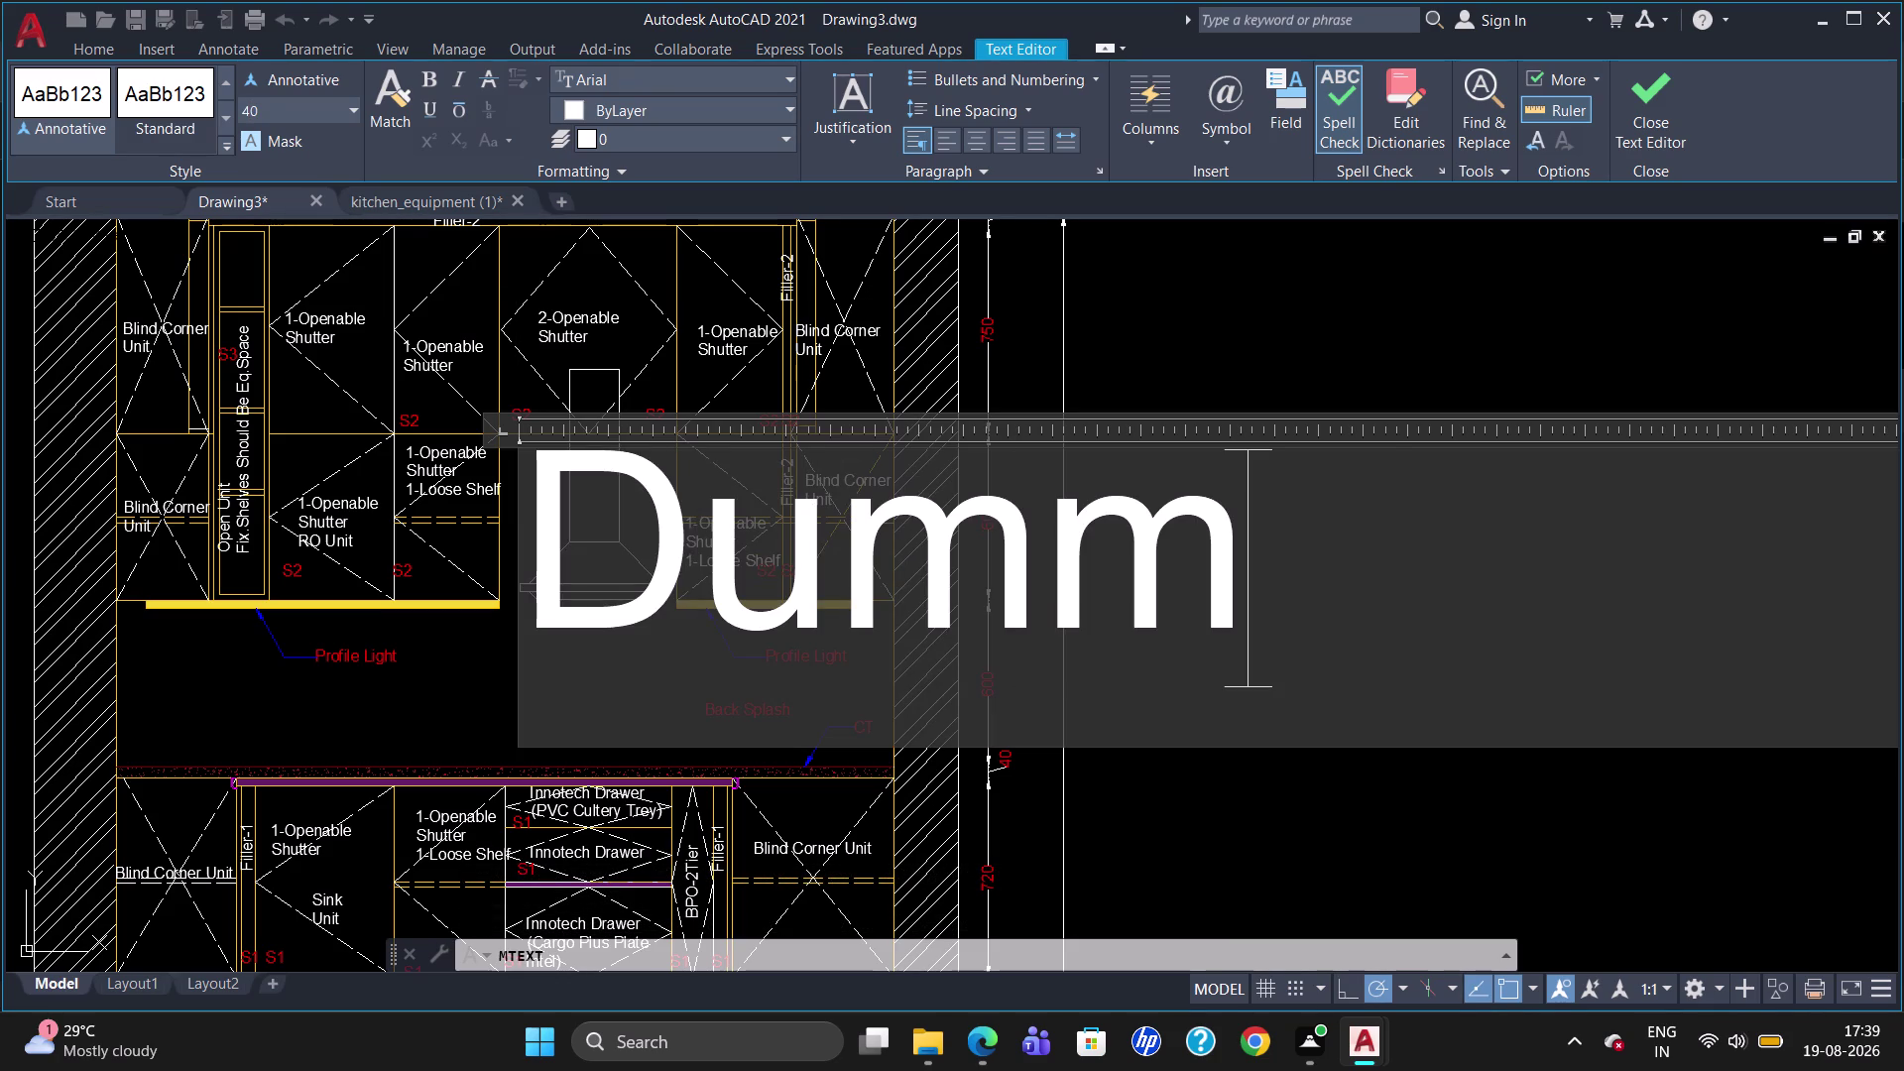
text(y)
key(space)
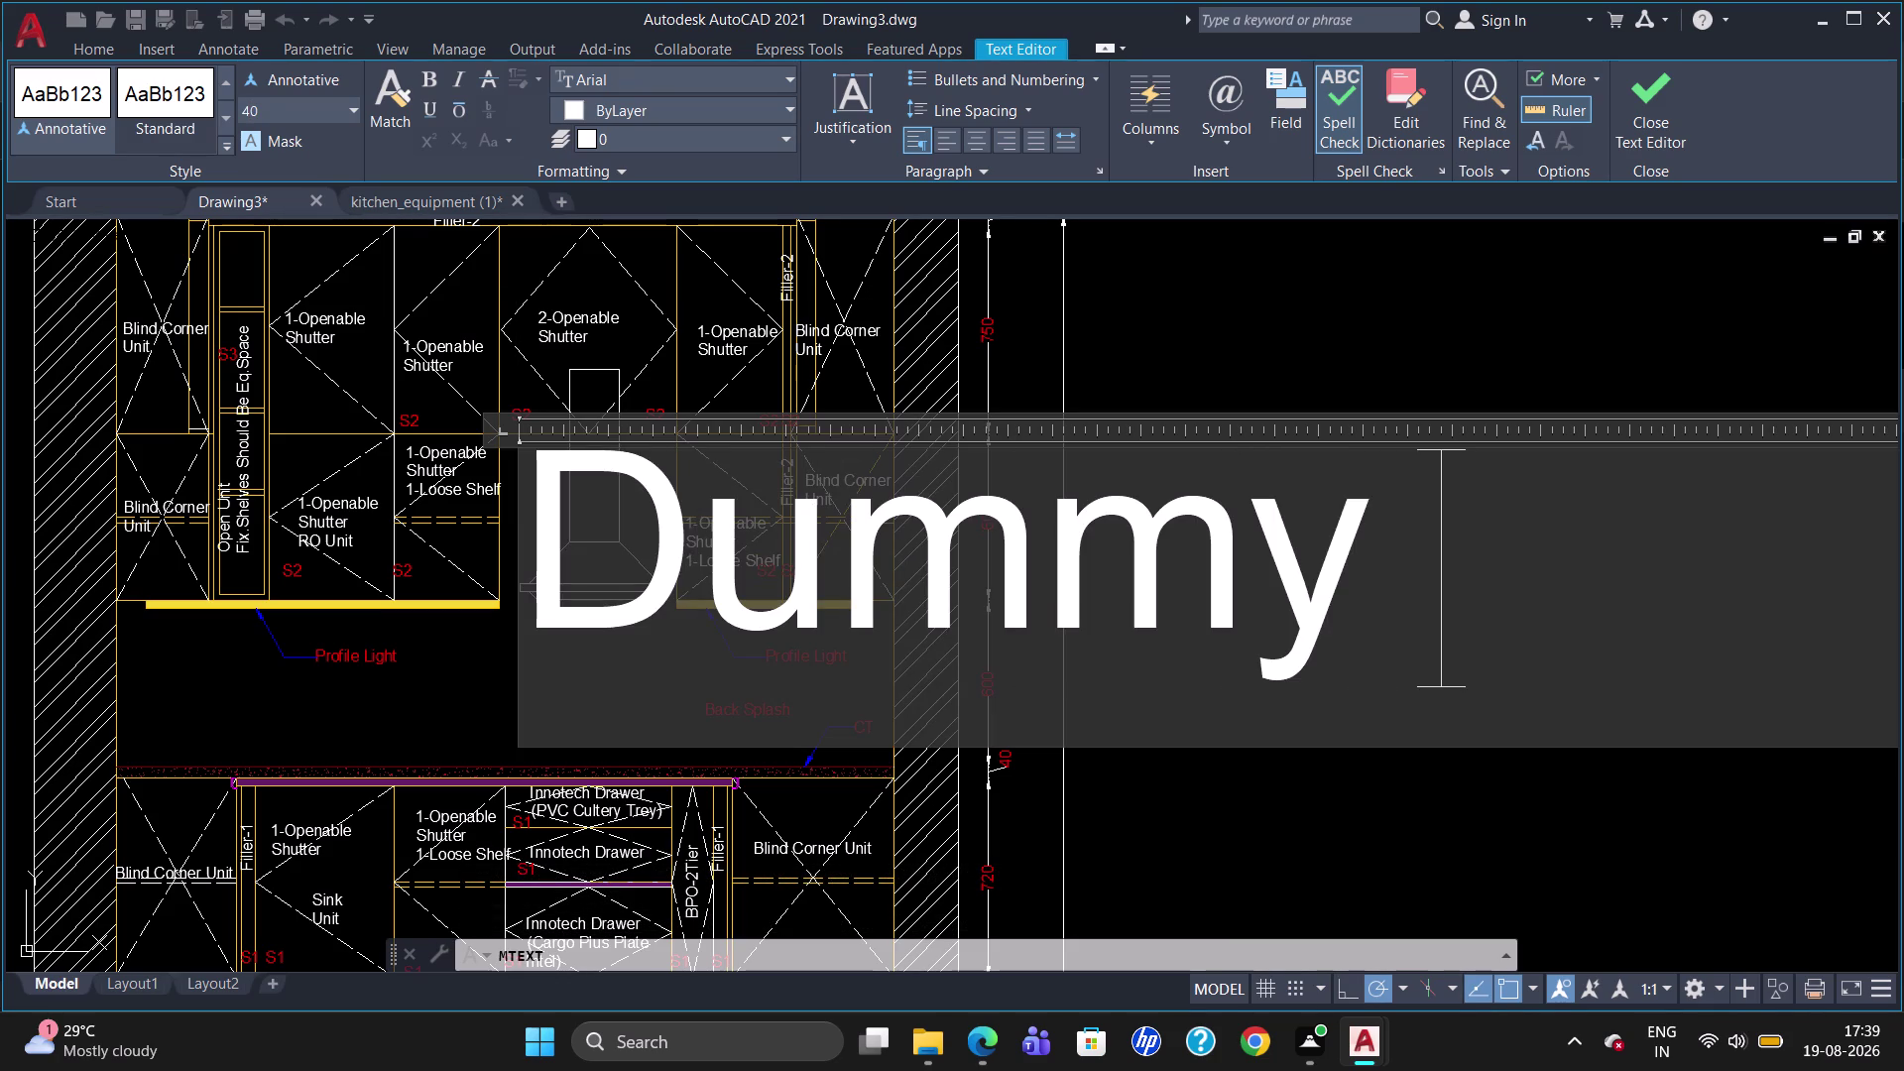
key(p)
text(lan)
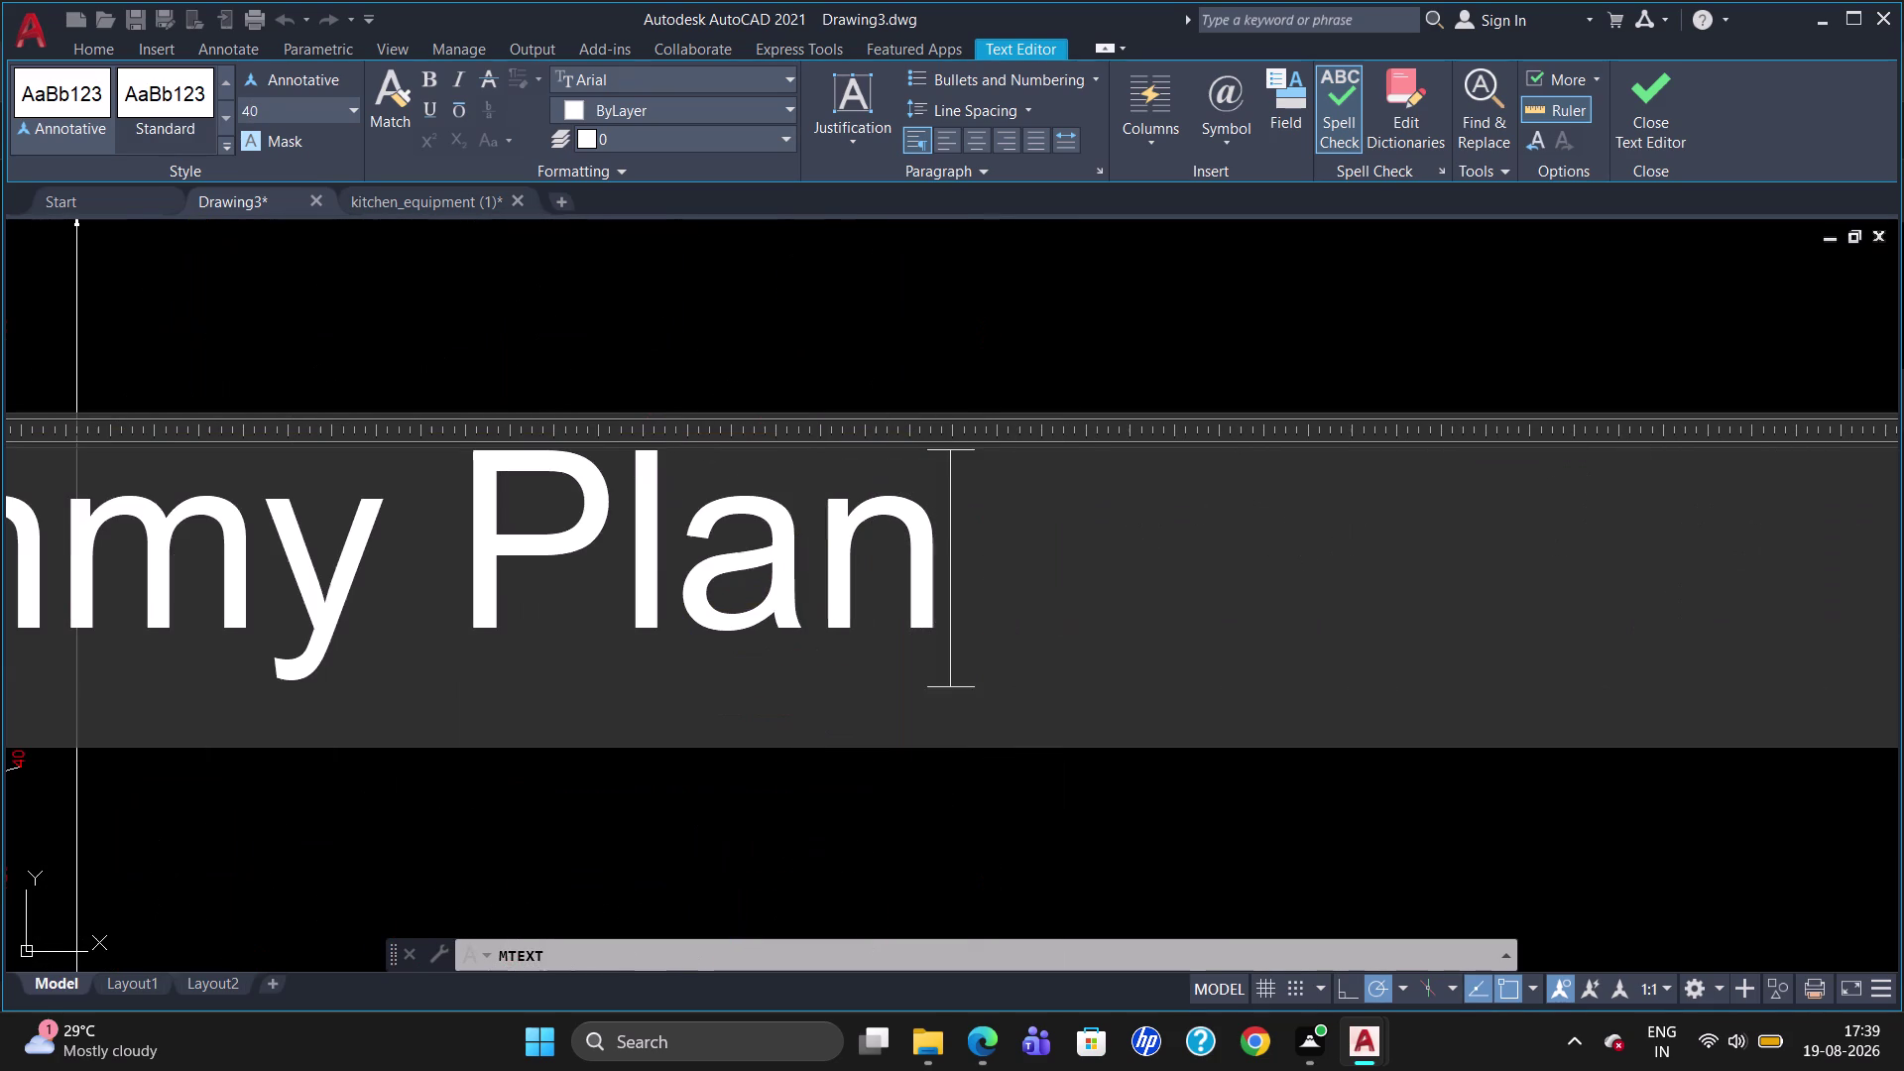
text(k)
click(482, 833)
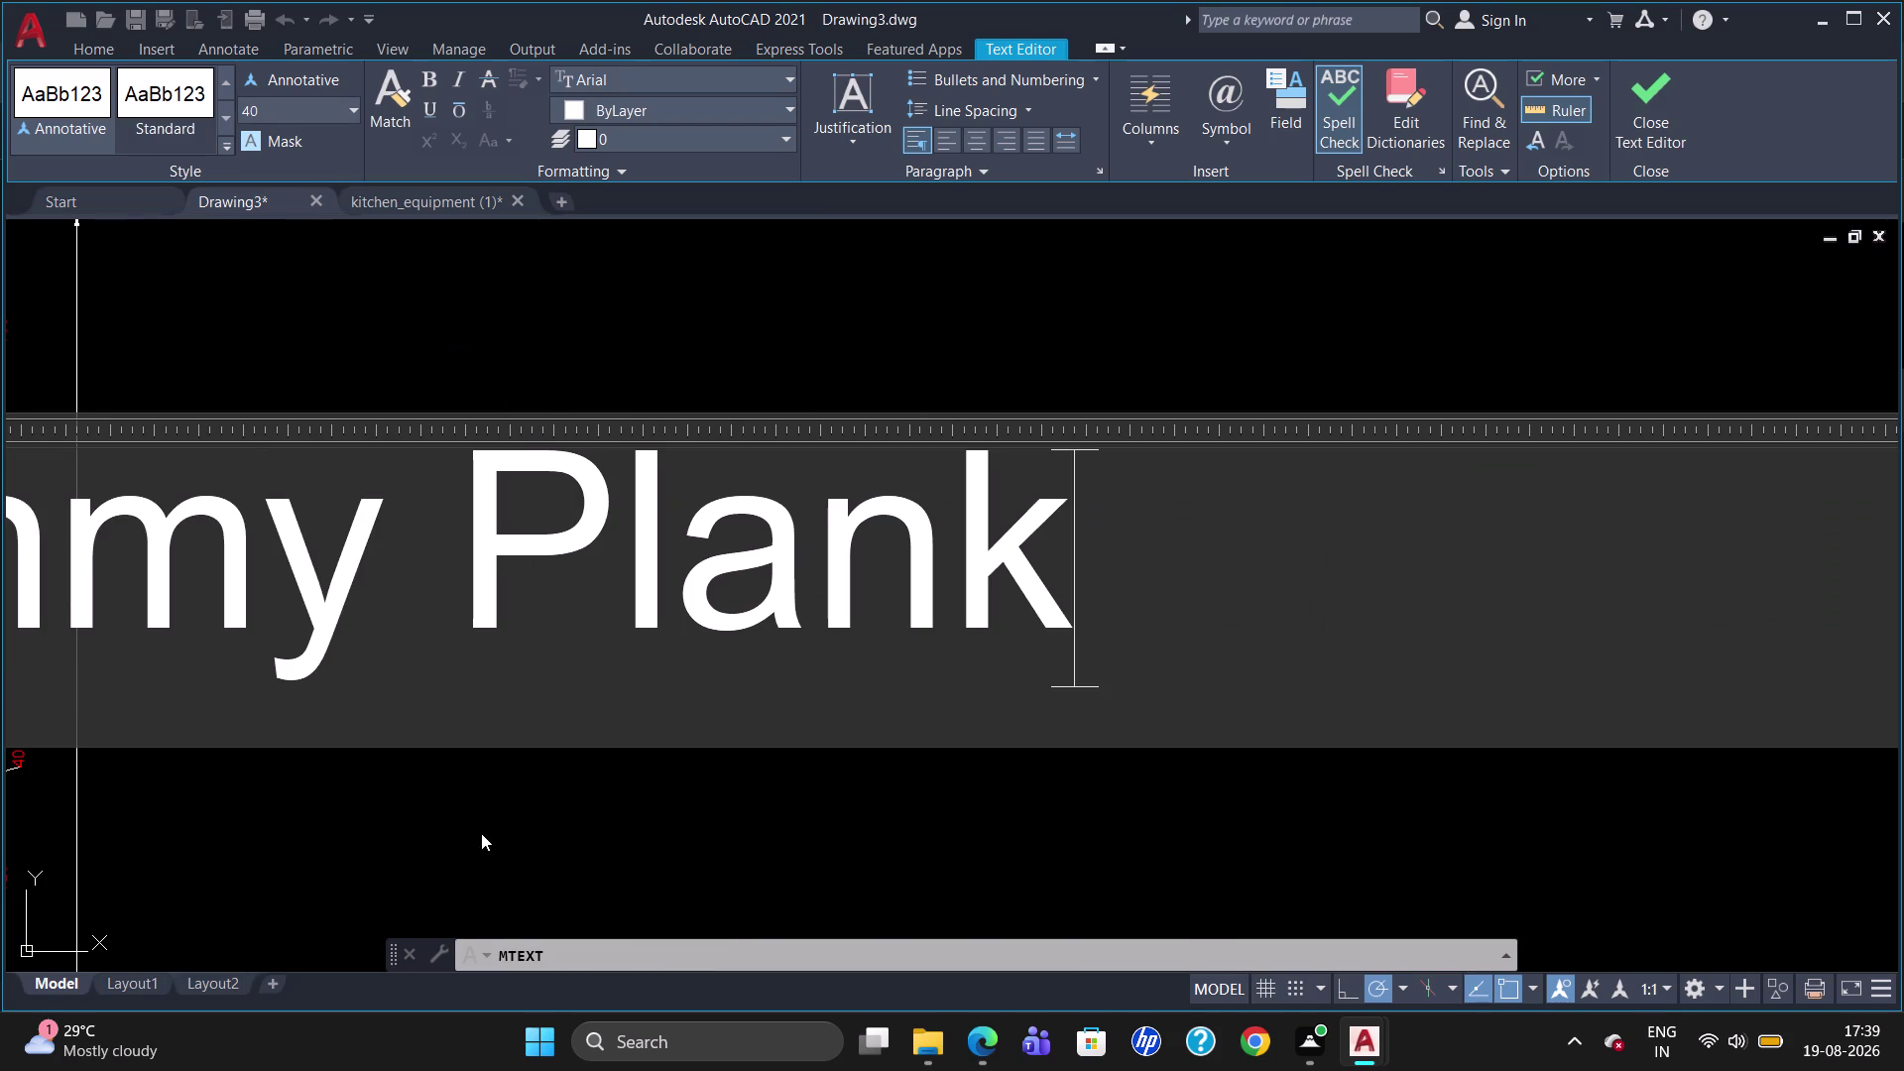
scroll(down, 3)
scroll(up, 3)
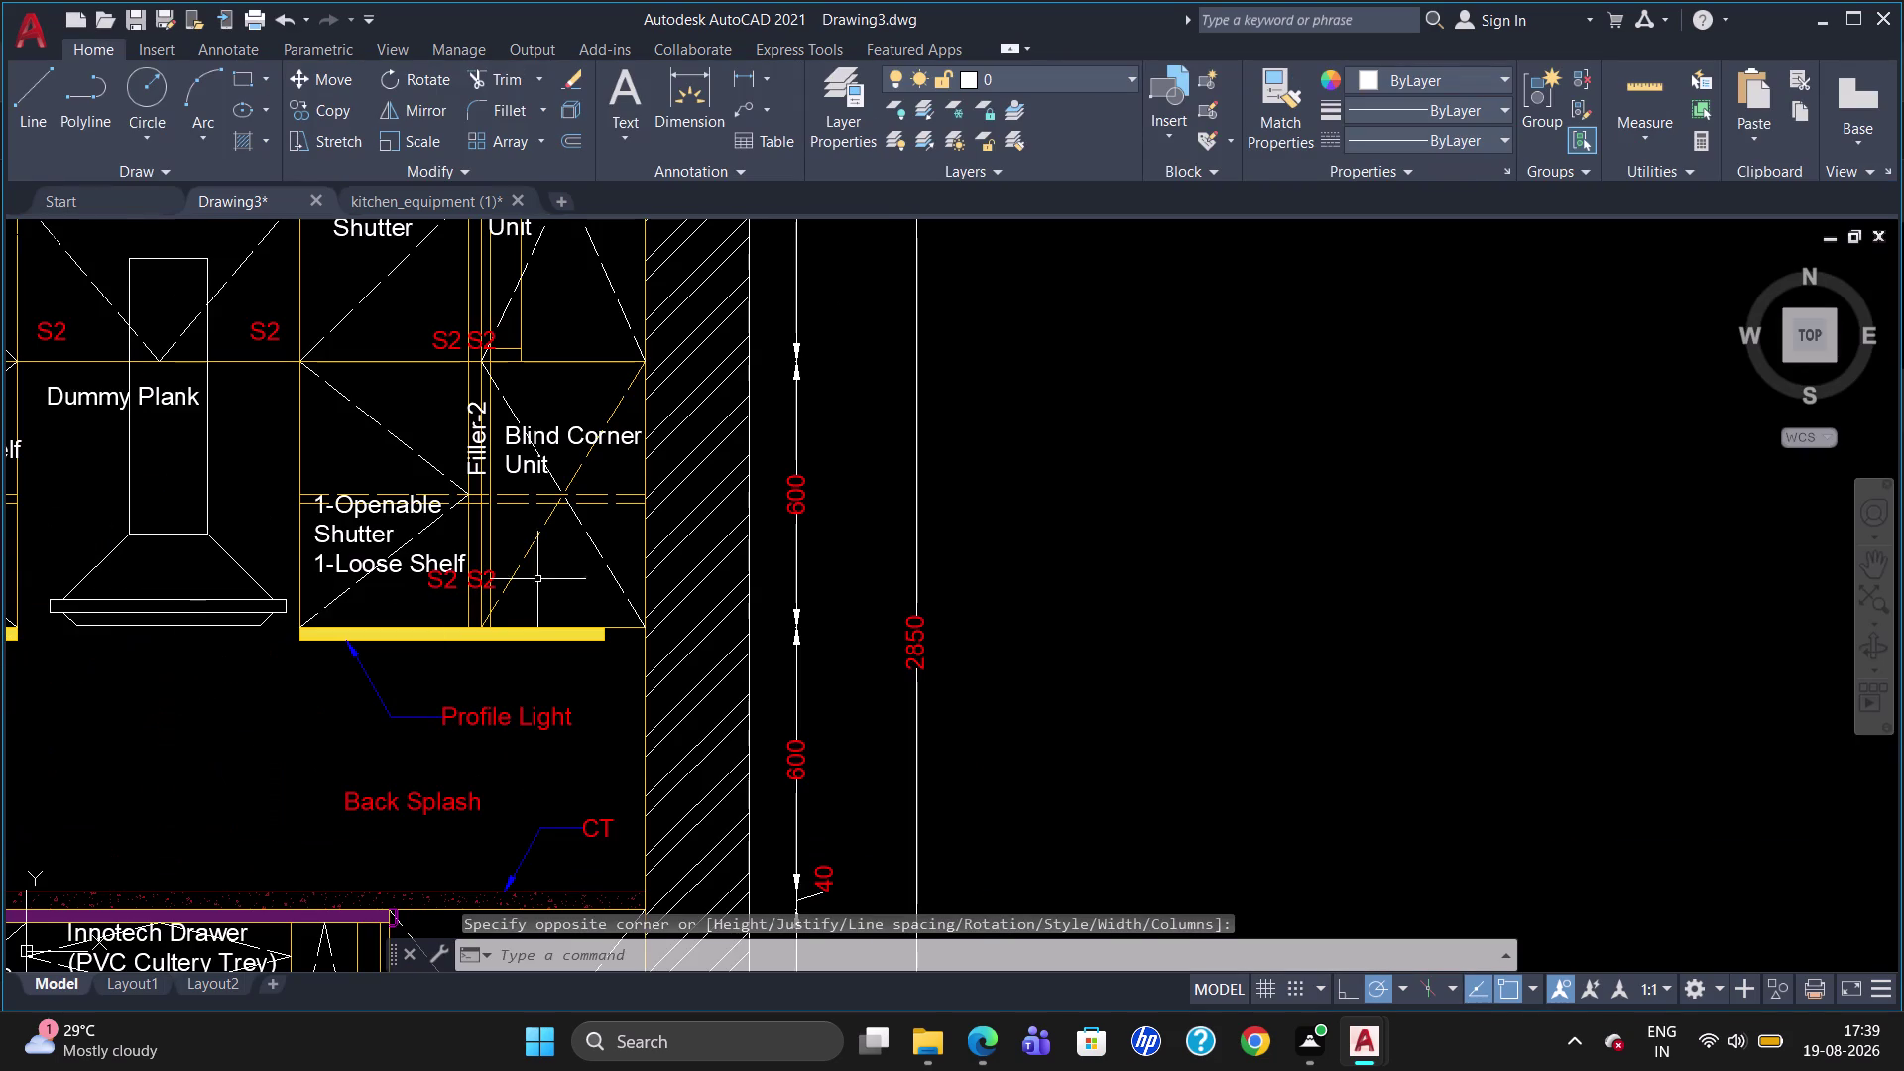
click(109, 381)
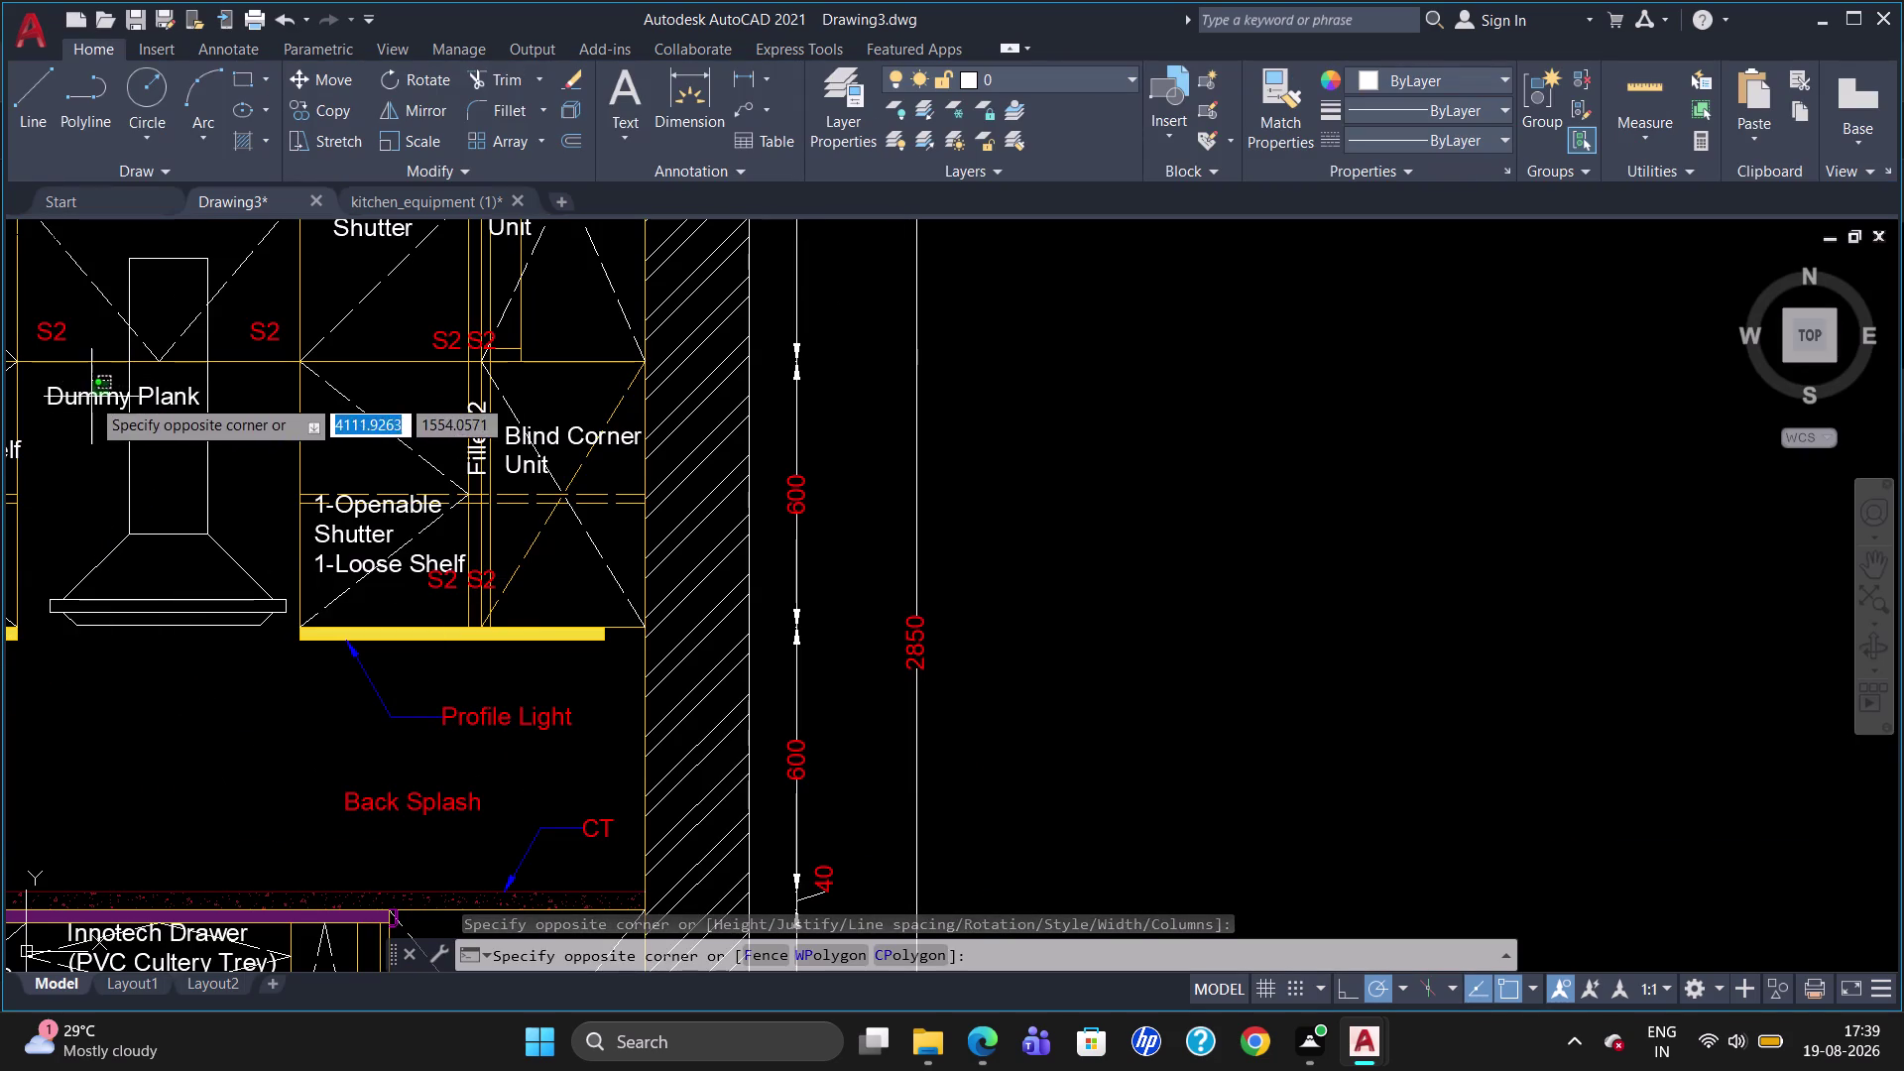
Drag the Dummy Plank label by its grip to centre it above the hood.
click(81, 394)
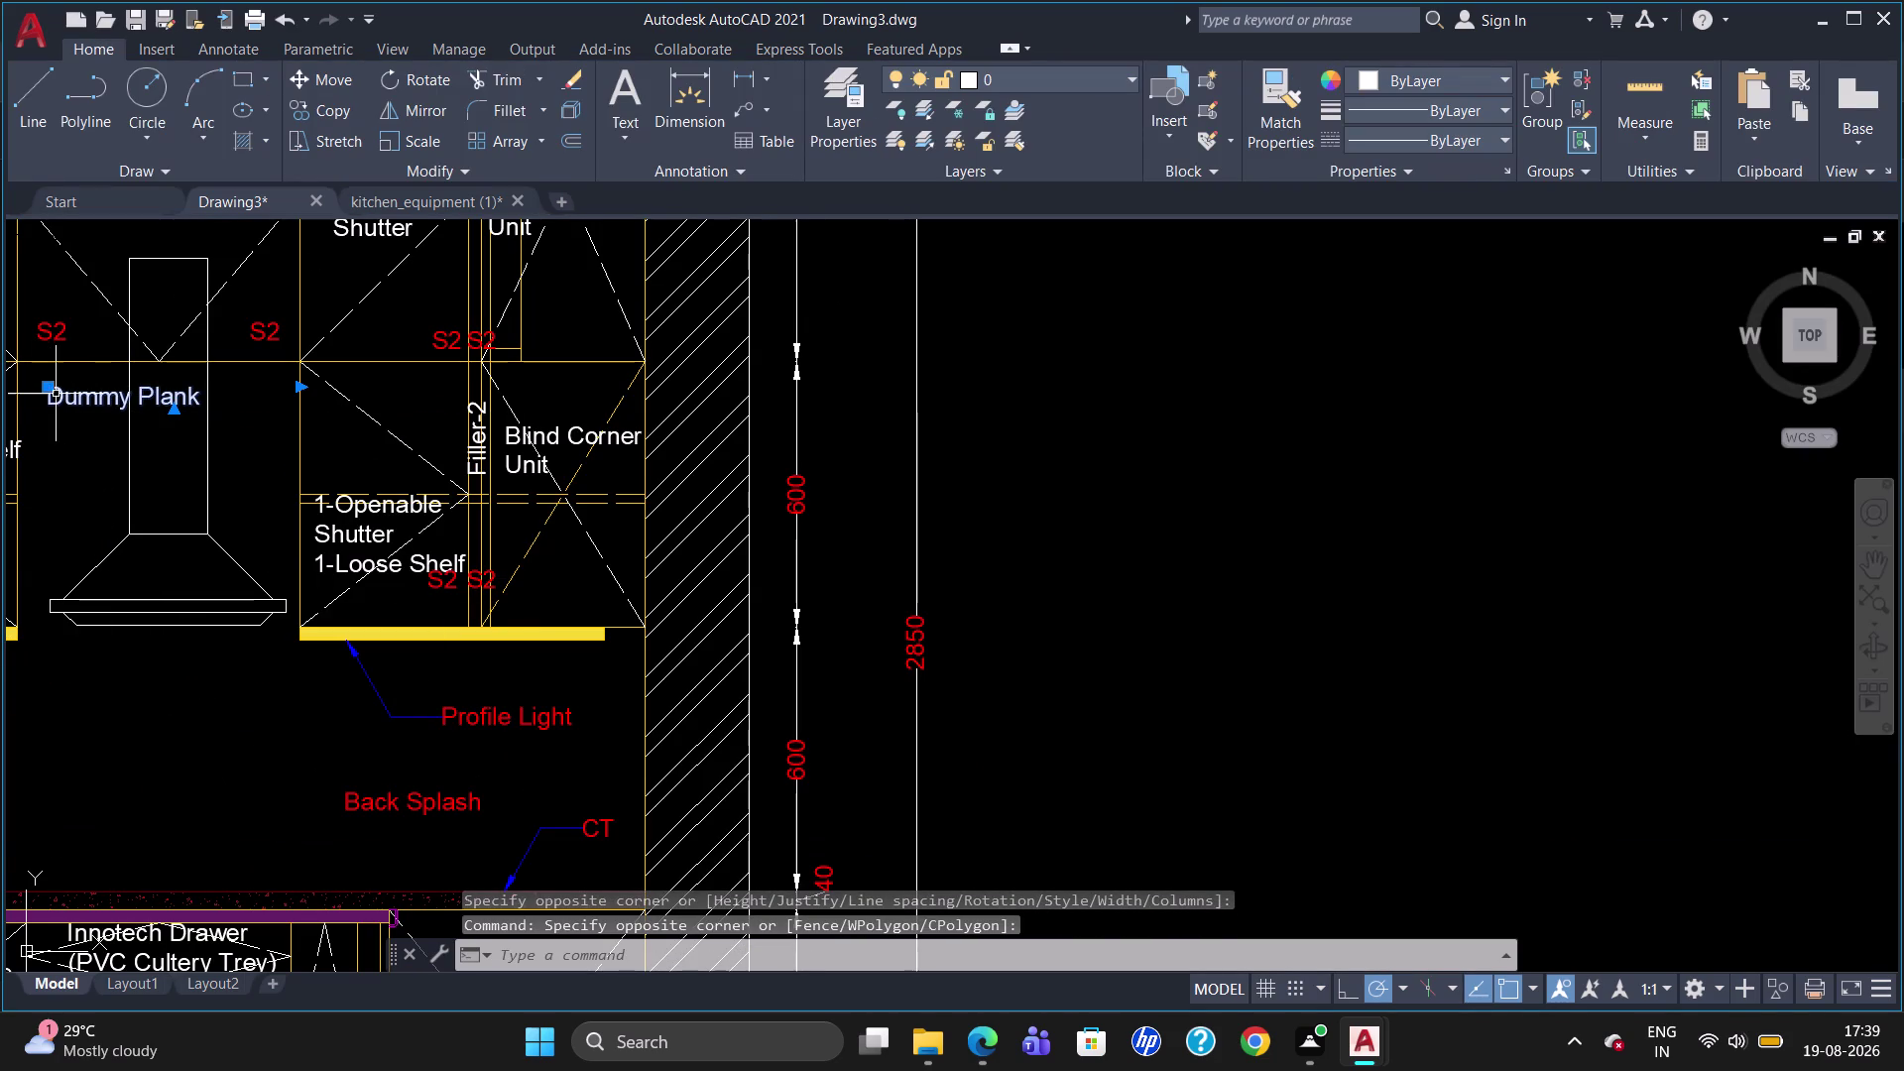
click(48, 384)
click(90, 427)
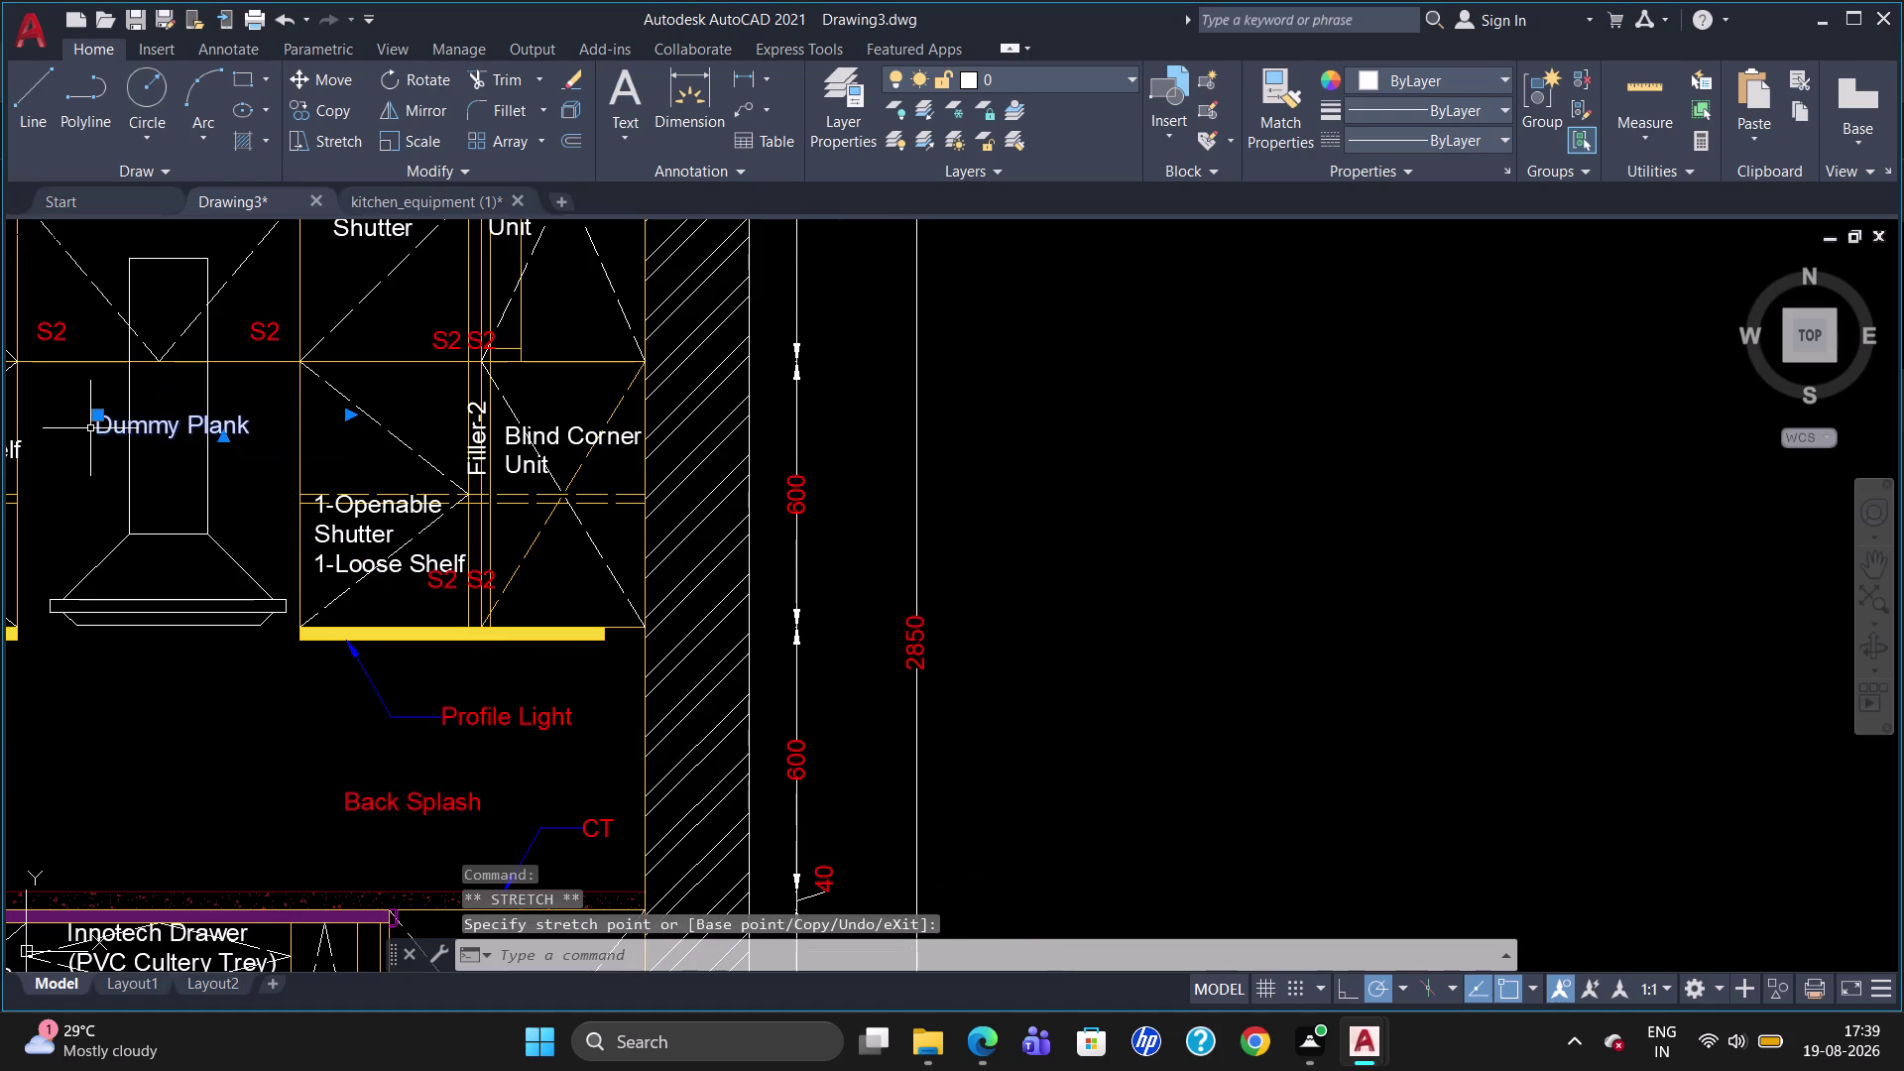
key(Escape)
scroll(down, 3)
scroll(up, 3)
scroll(down, 3)
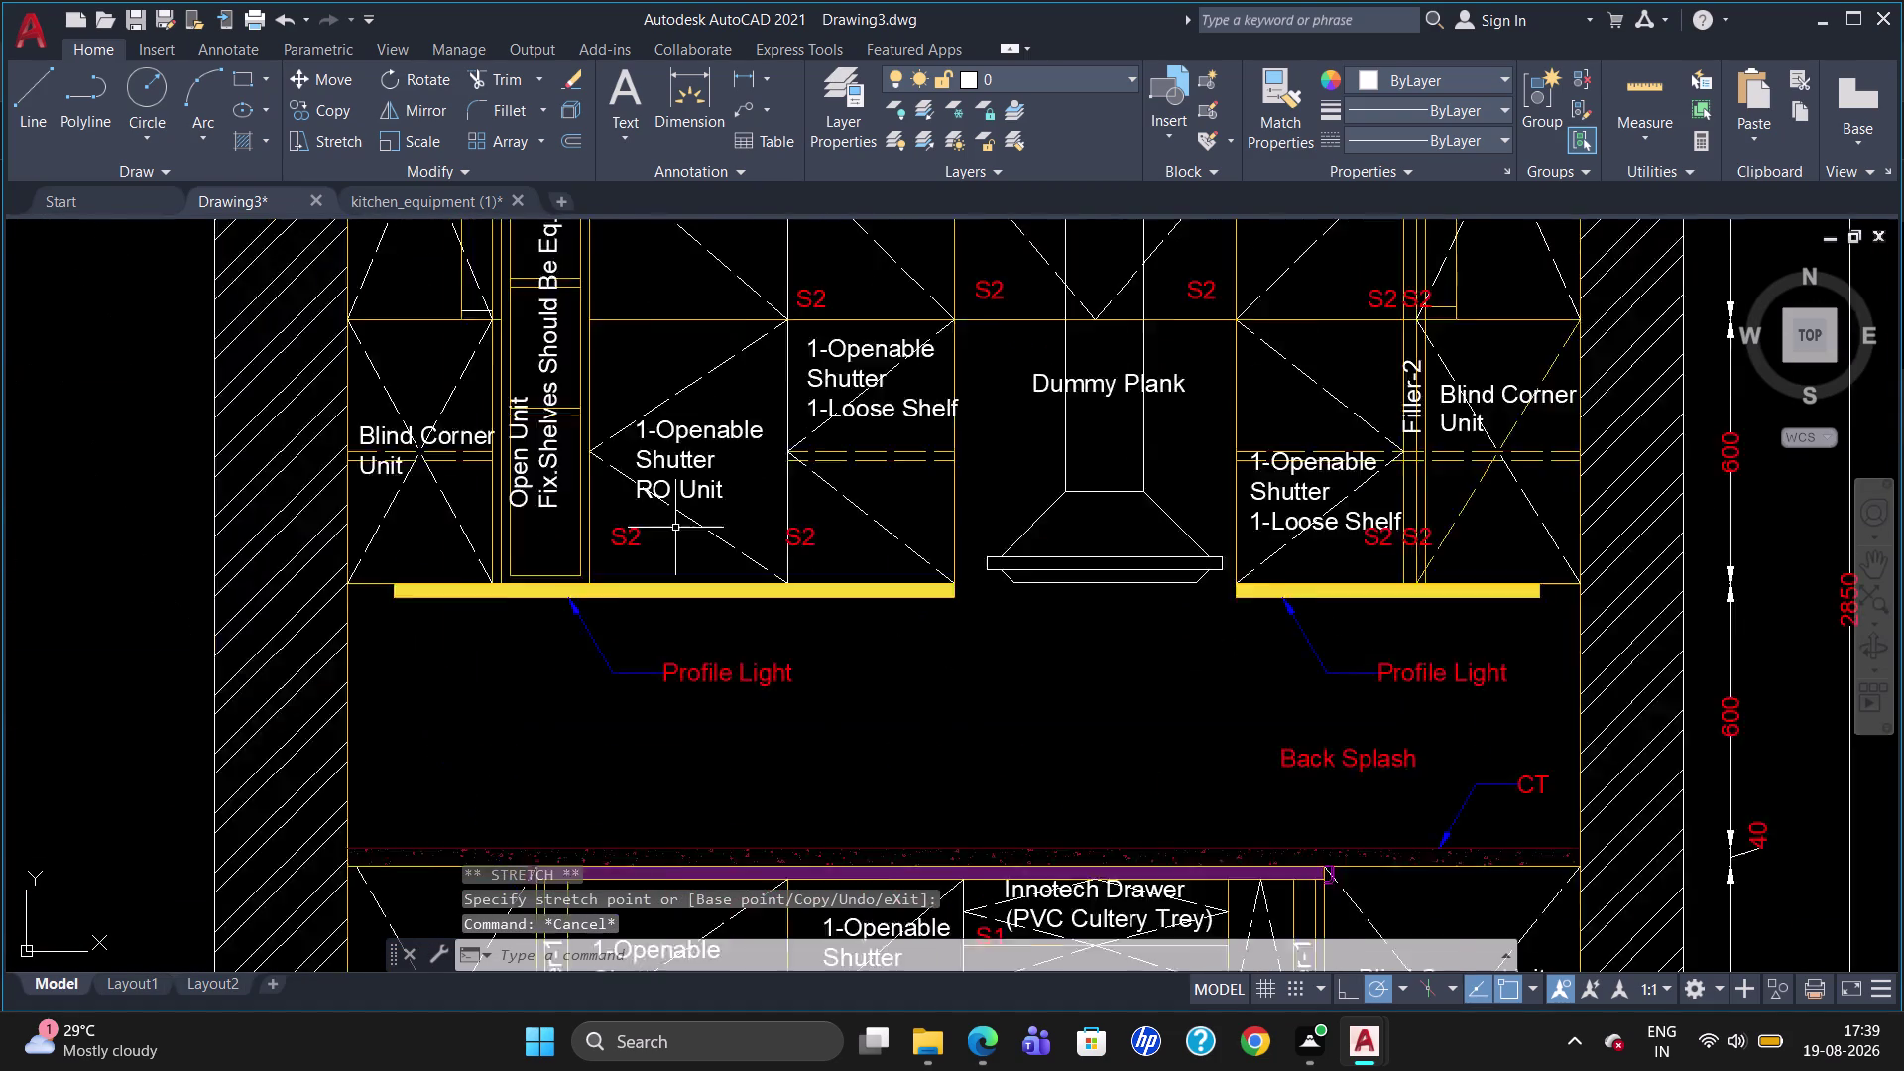
scroll(down, 3)
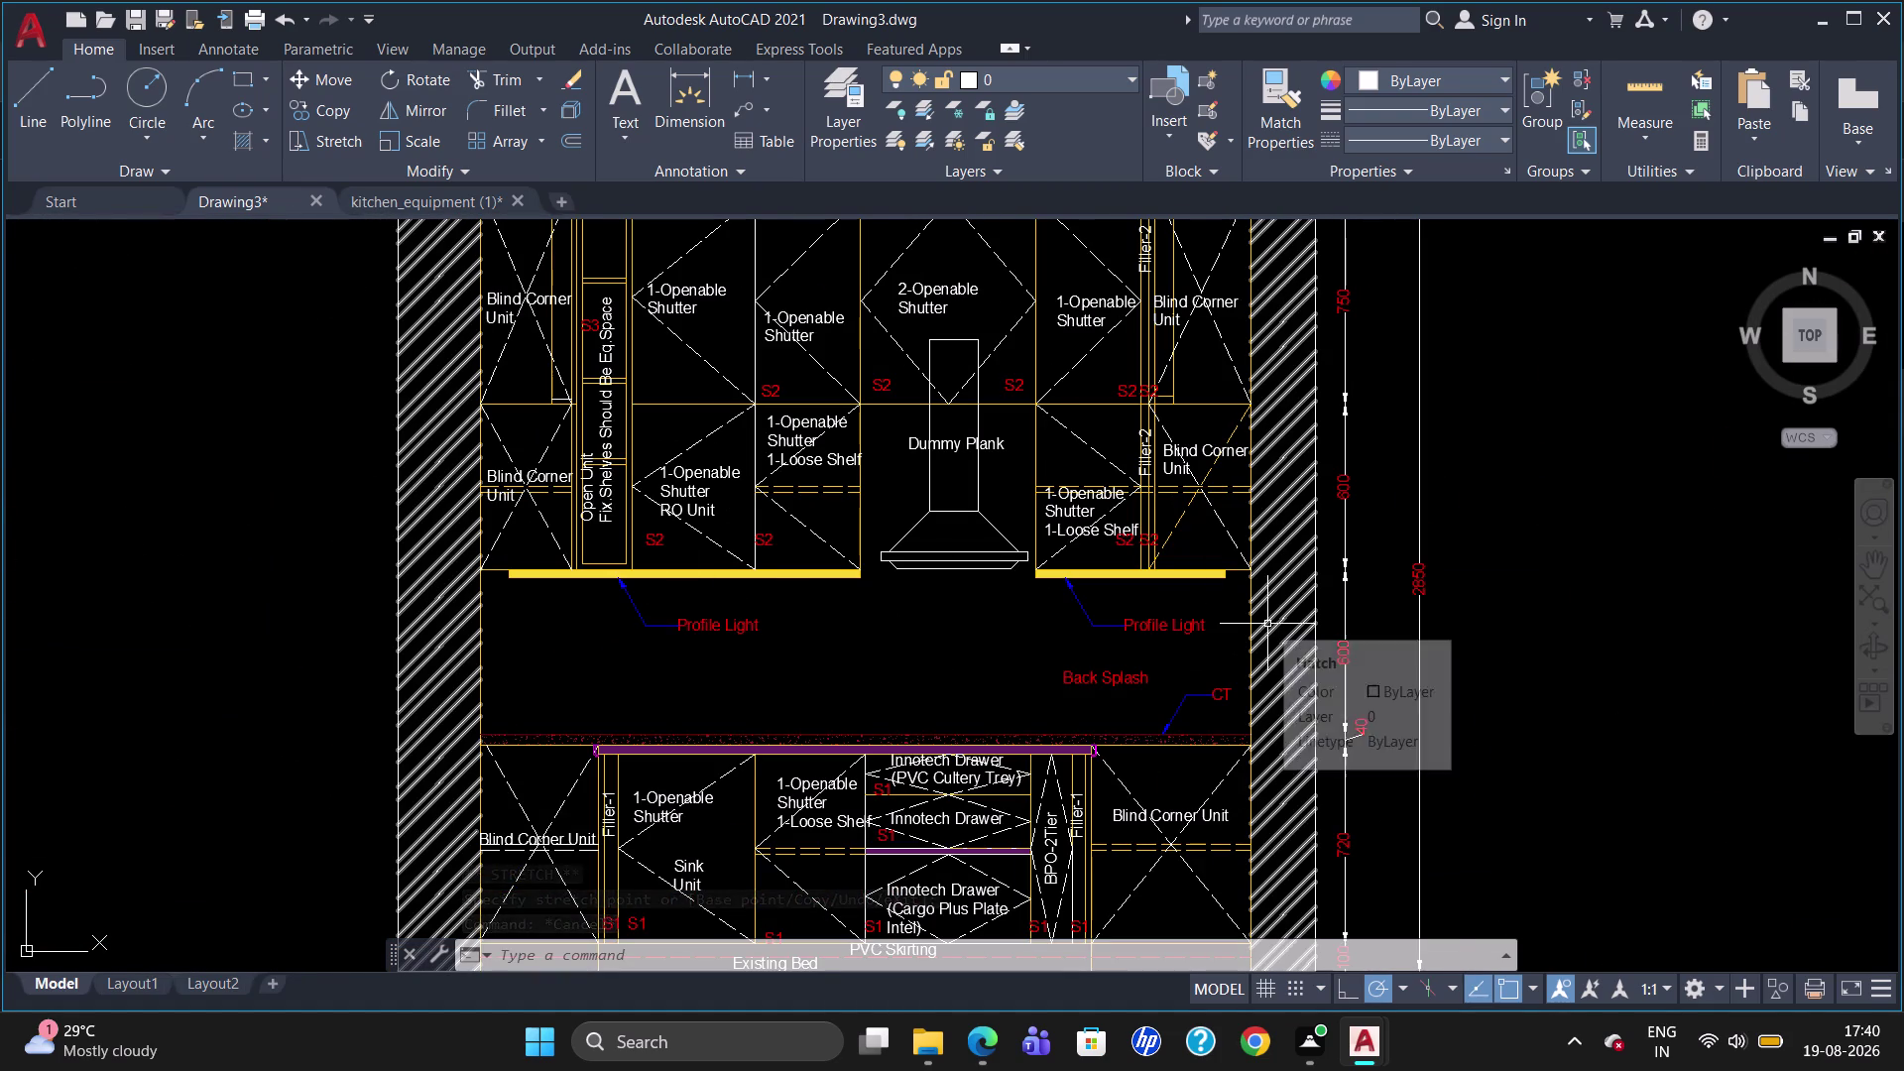
Draw a closed PL triangle with two 60-unit sides right of the elevation.
text(pl)
key(Return)
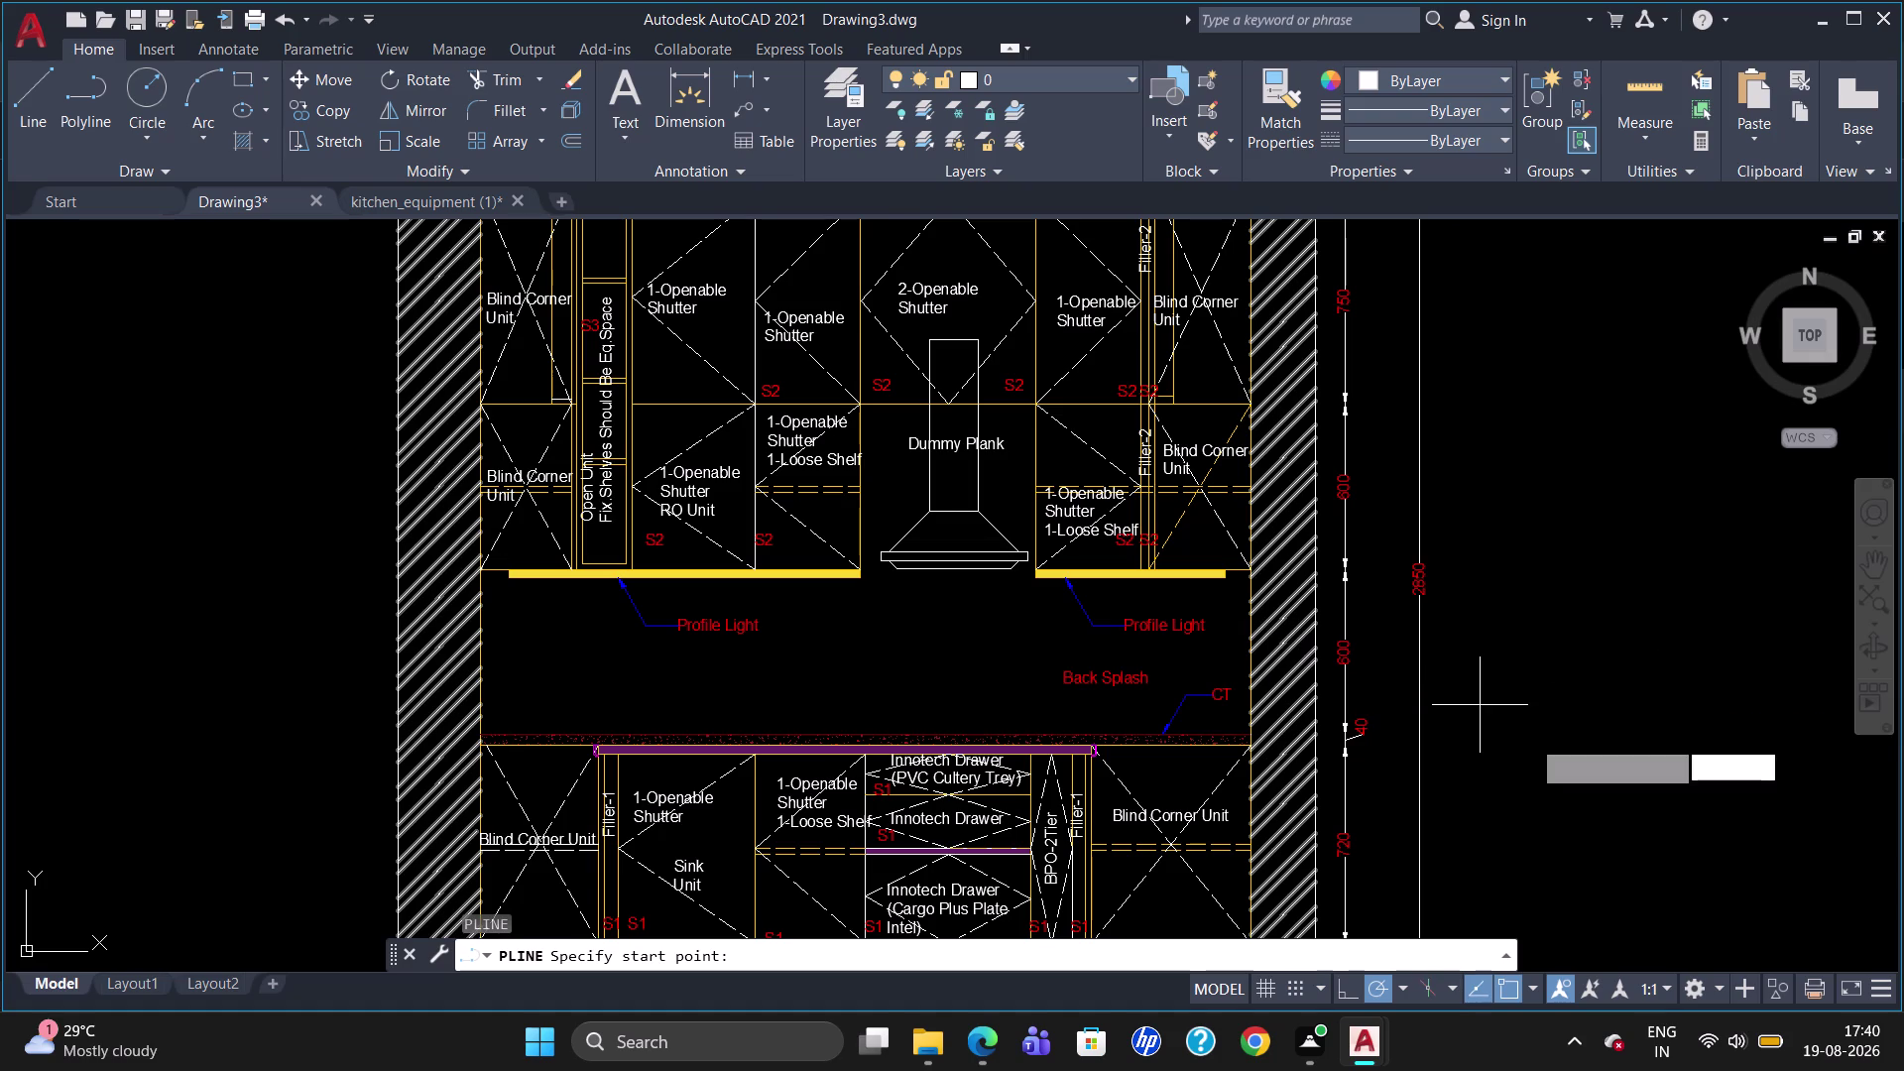
click(1566, 692)
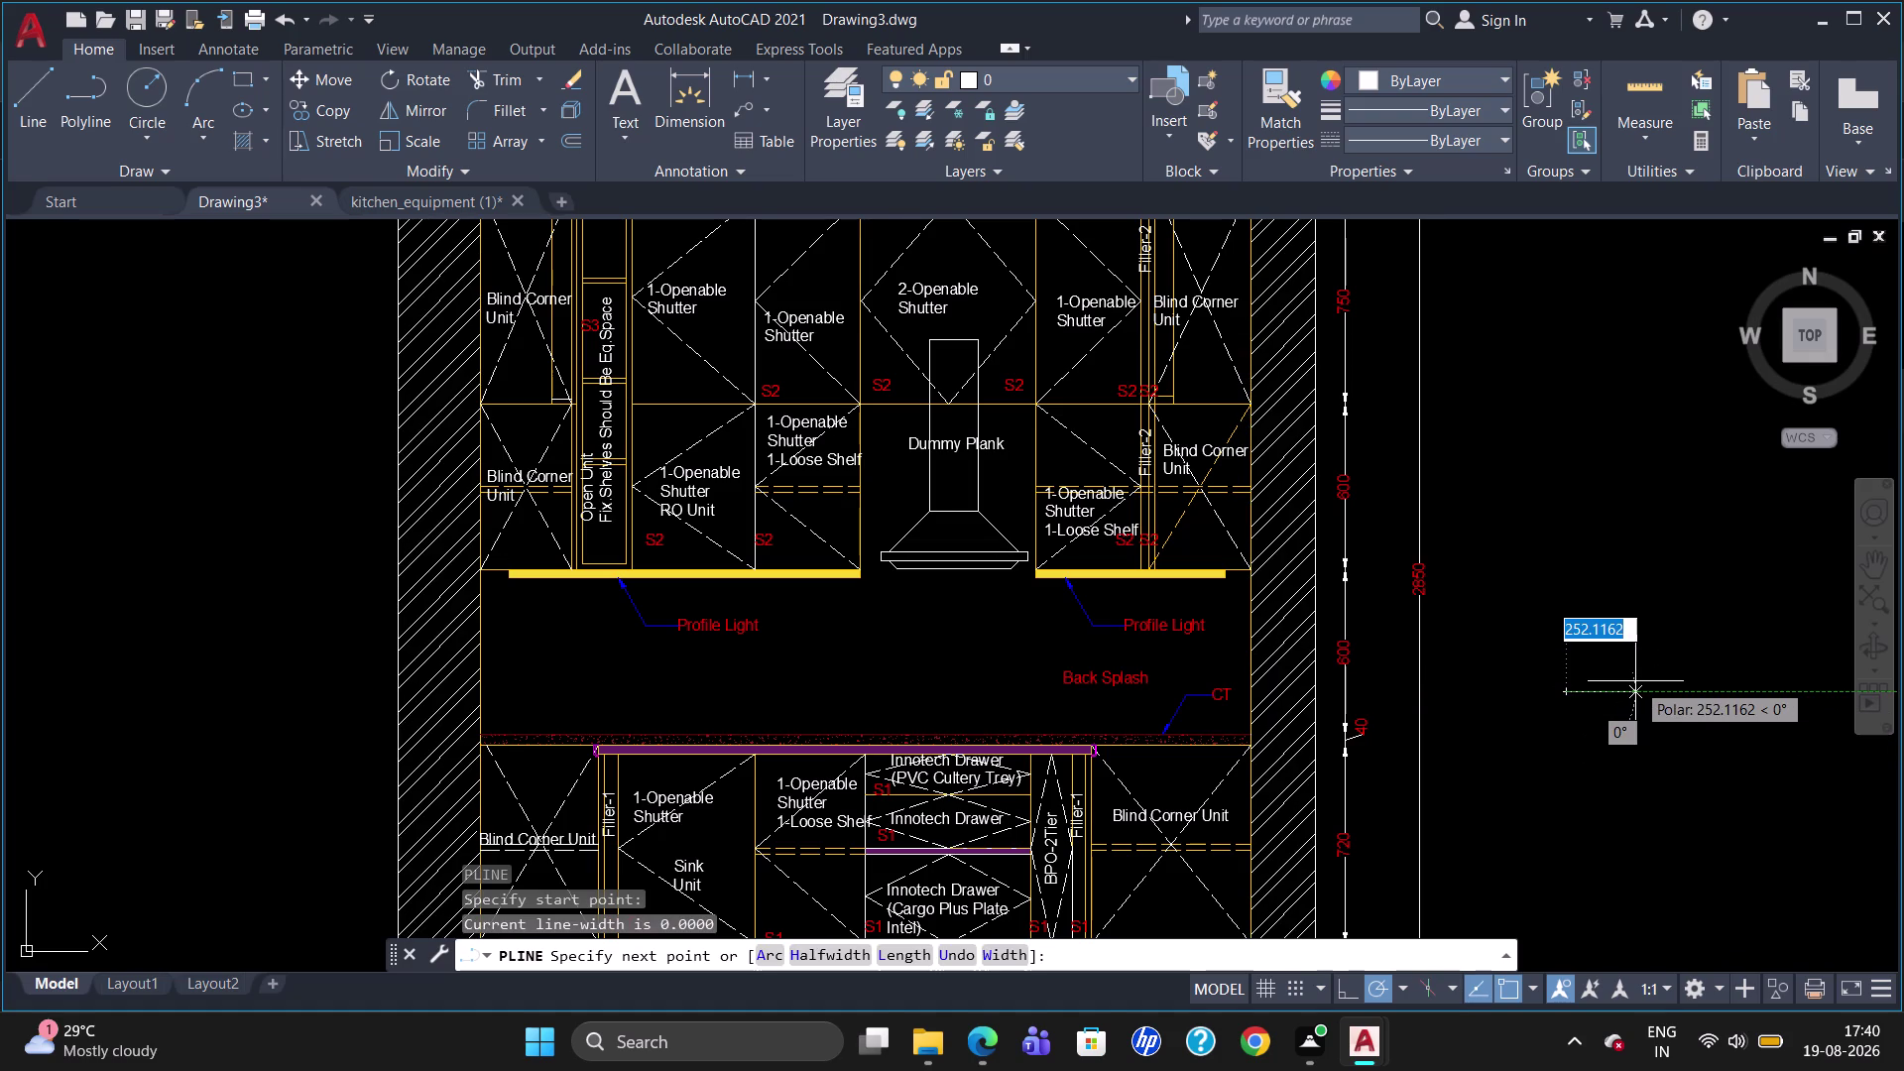
key(6)
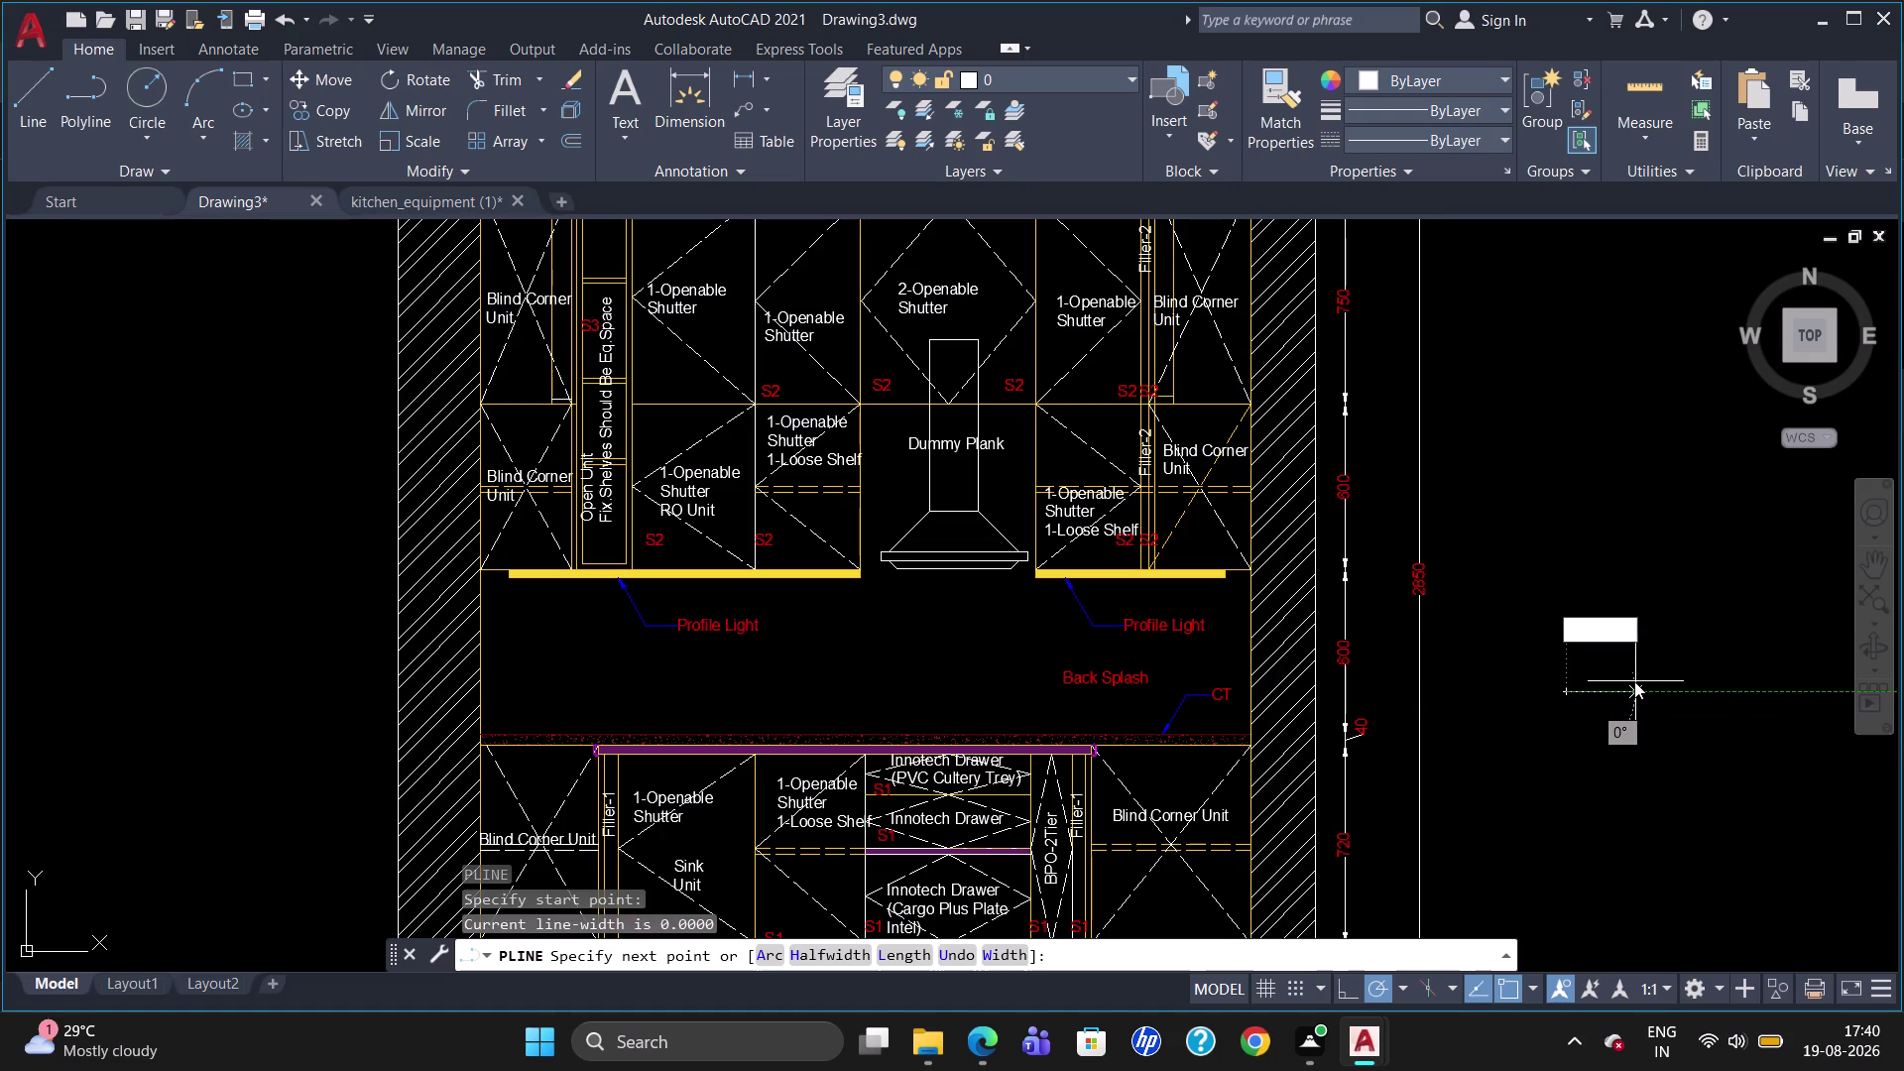
key(0)
key(Return)
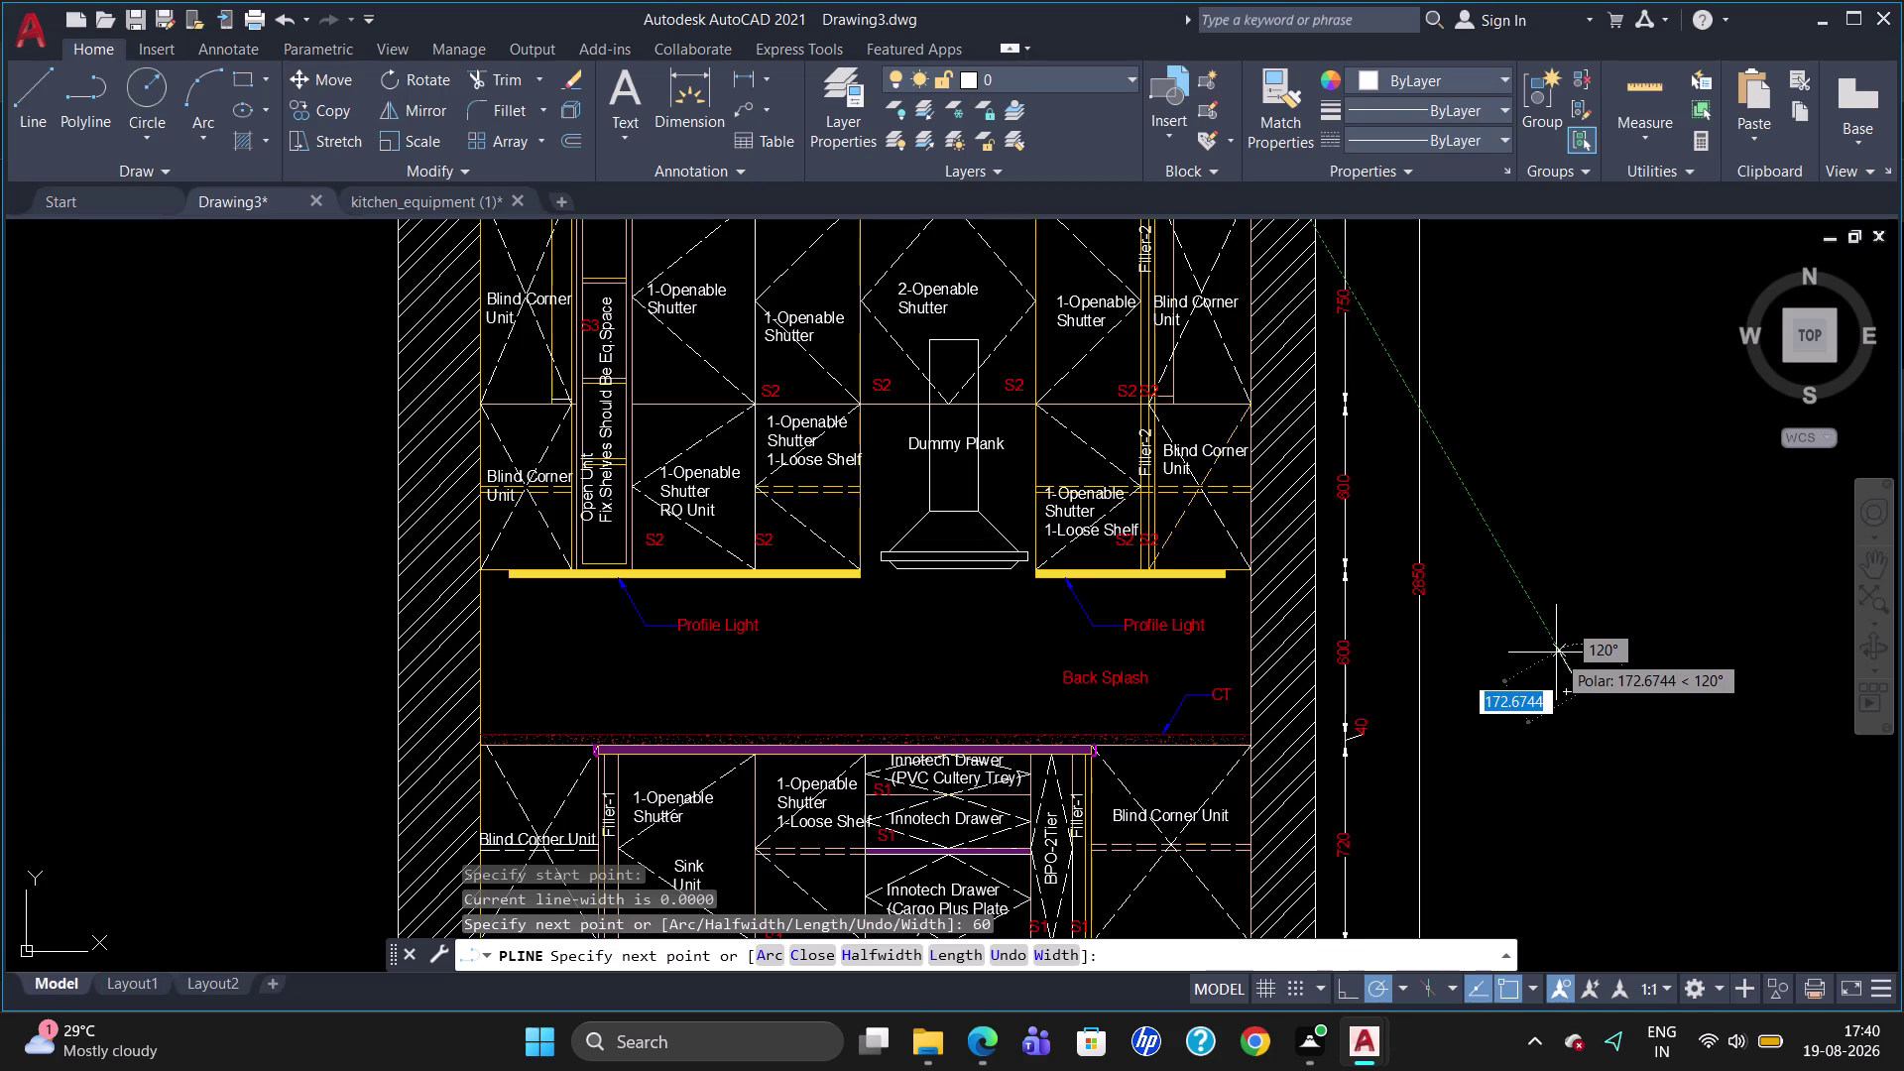
text(60)
key(Return)
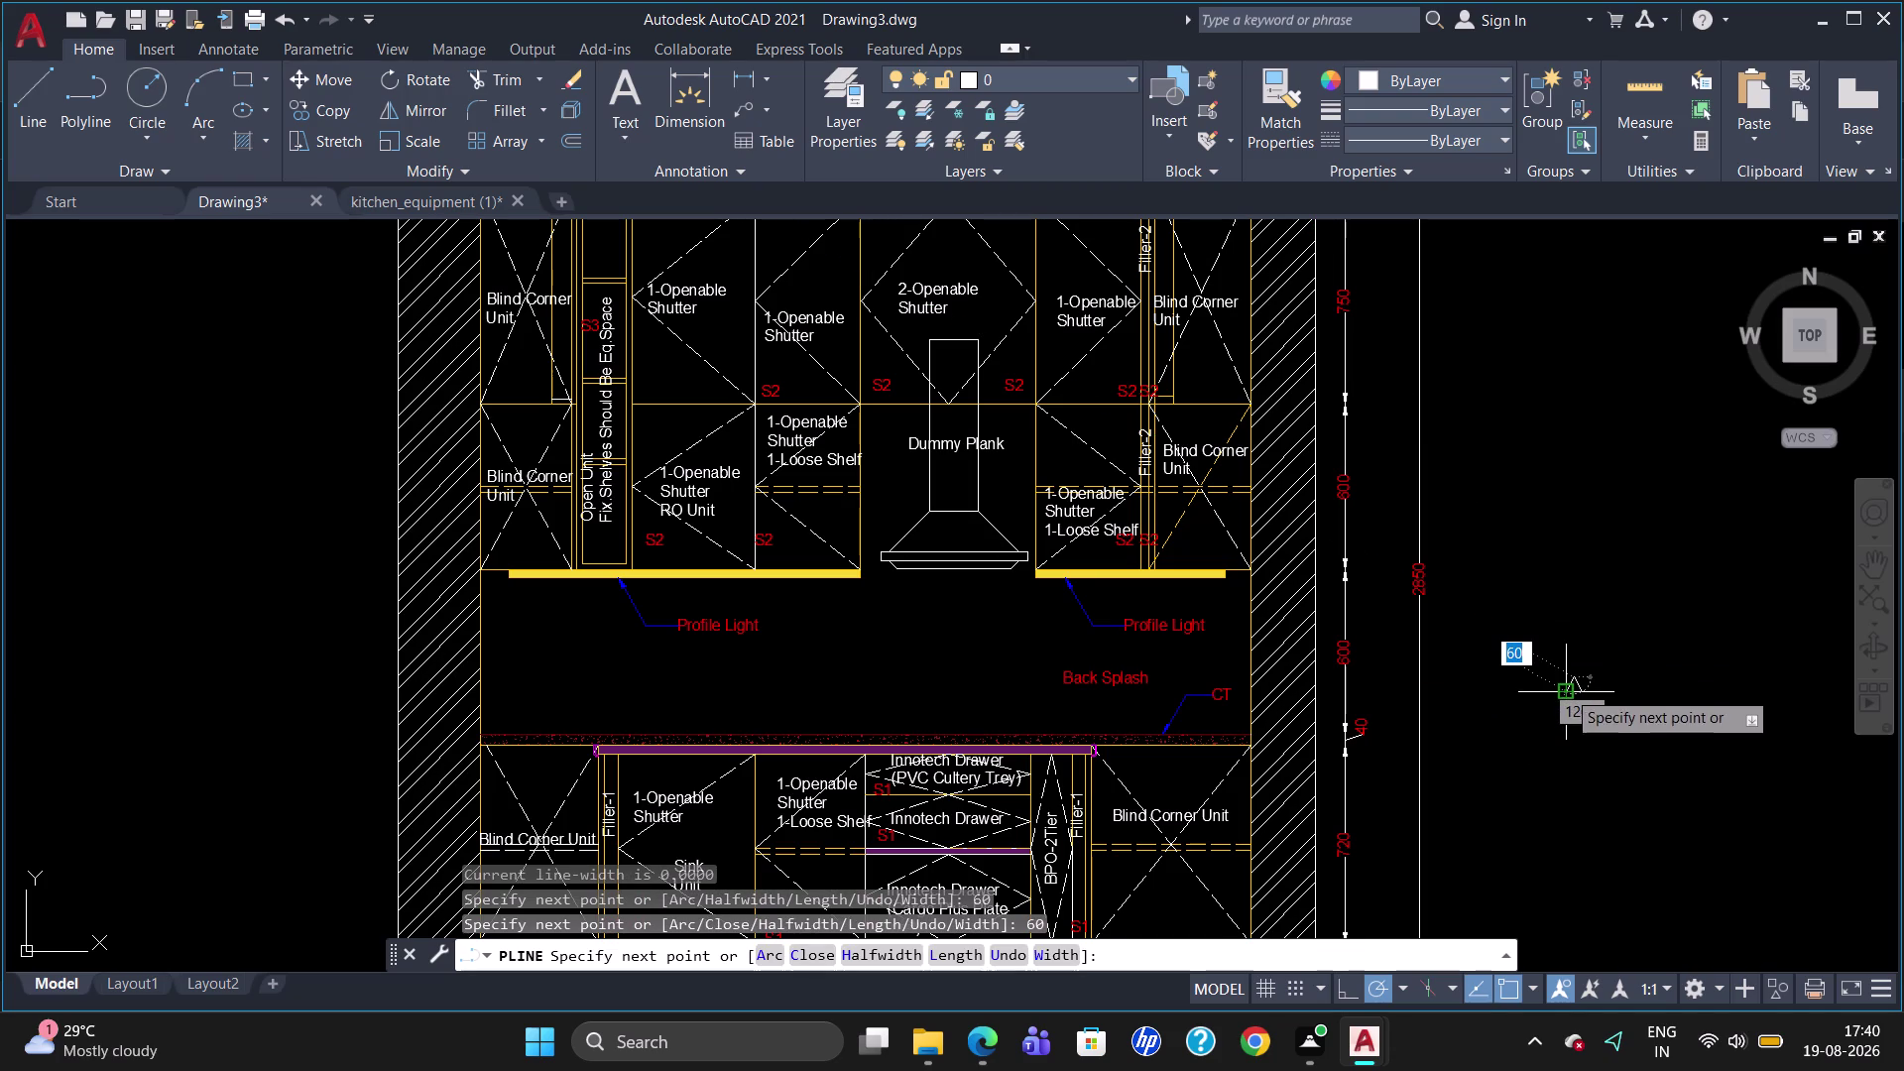
key(c)
key(Return)
key(Escape)
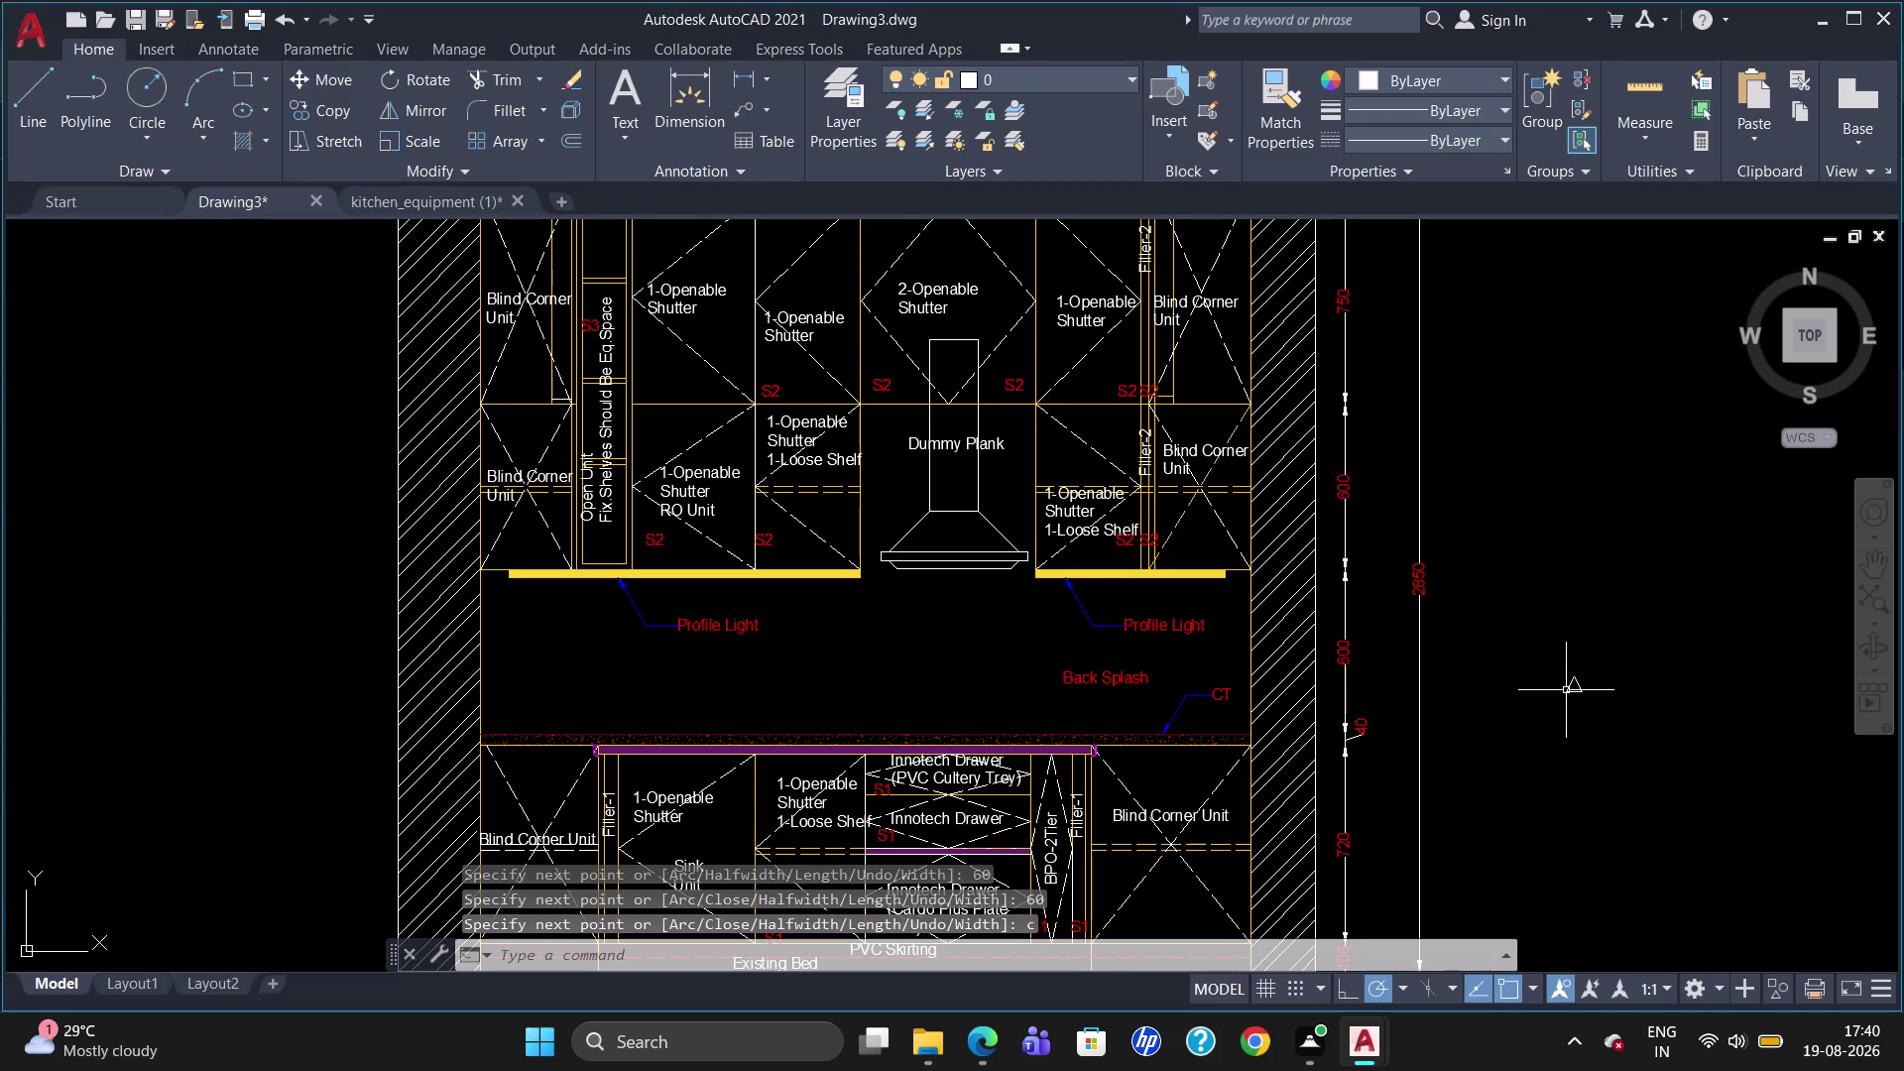
scroll(up, 3)
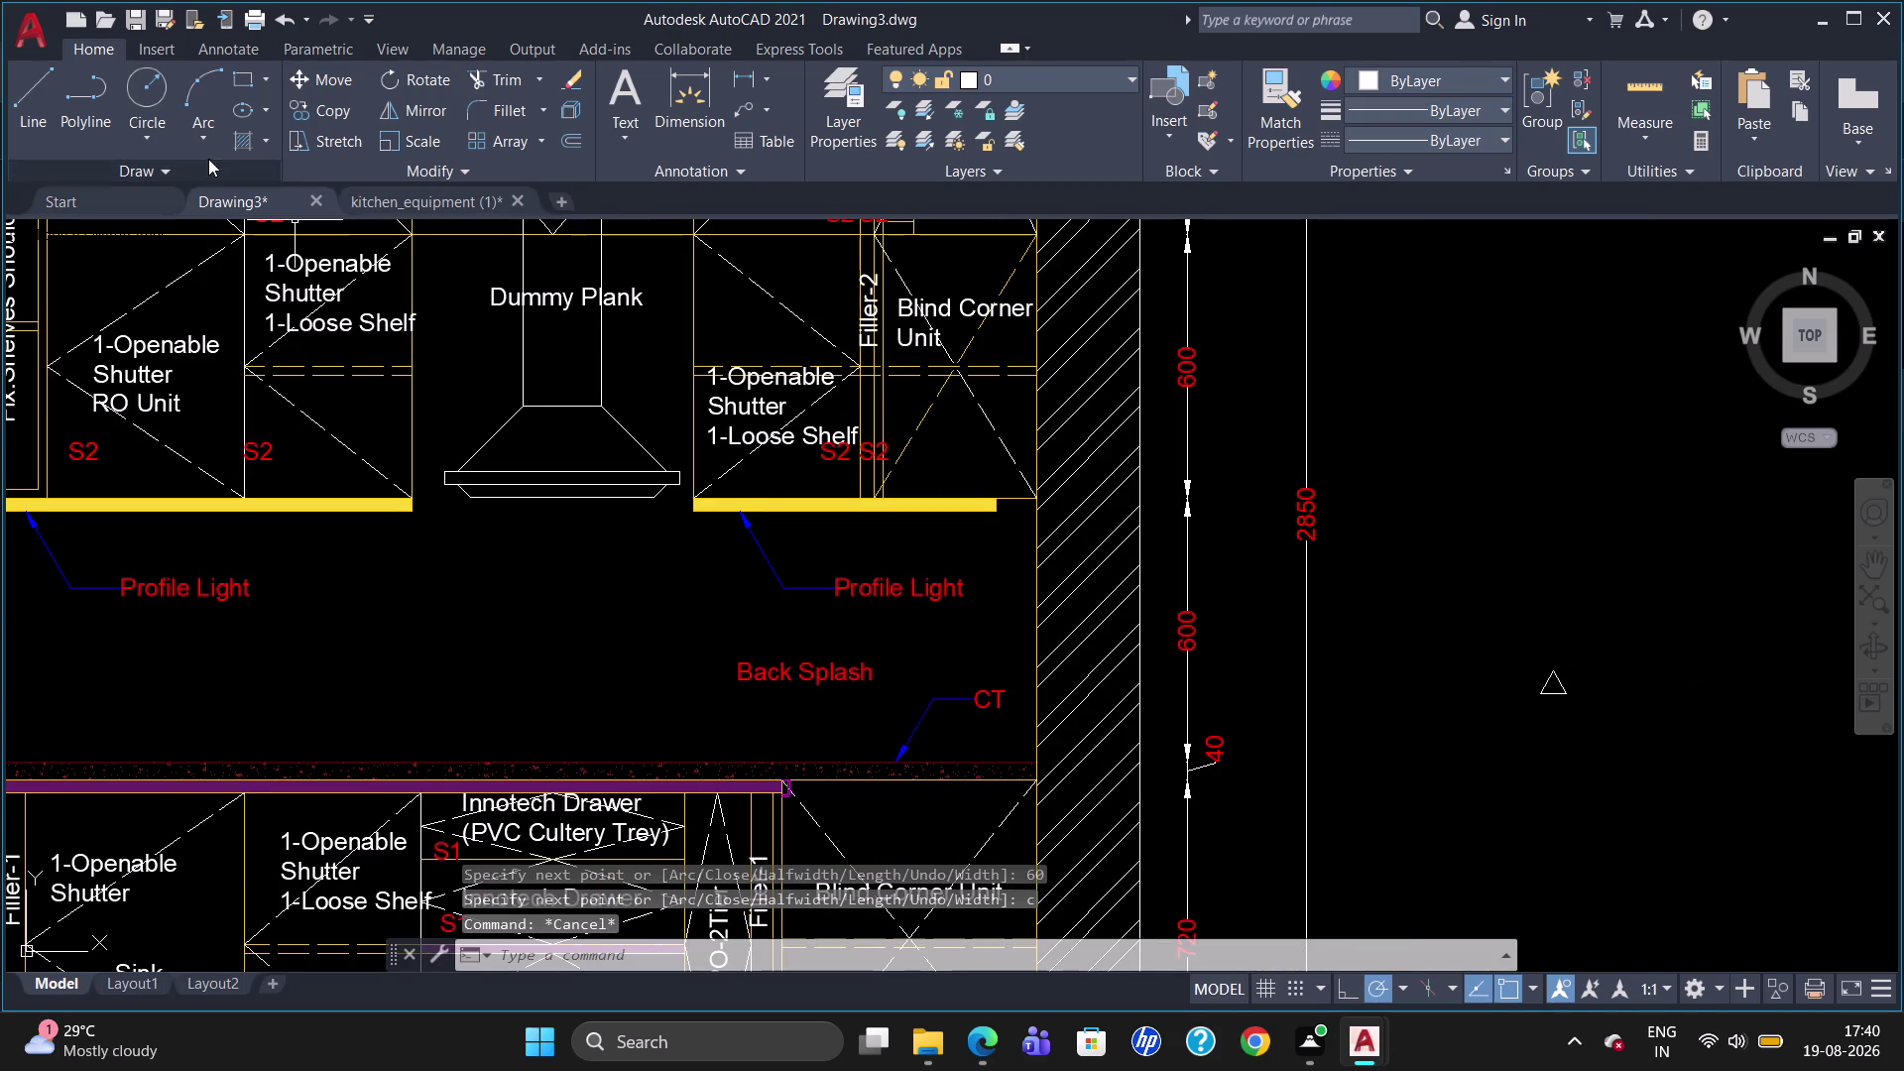
click(257, 143)
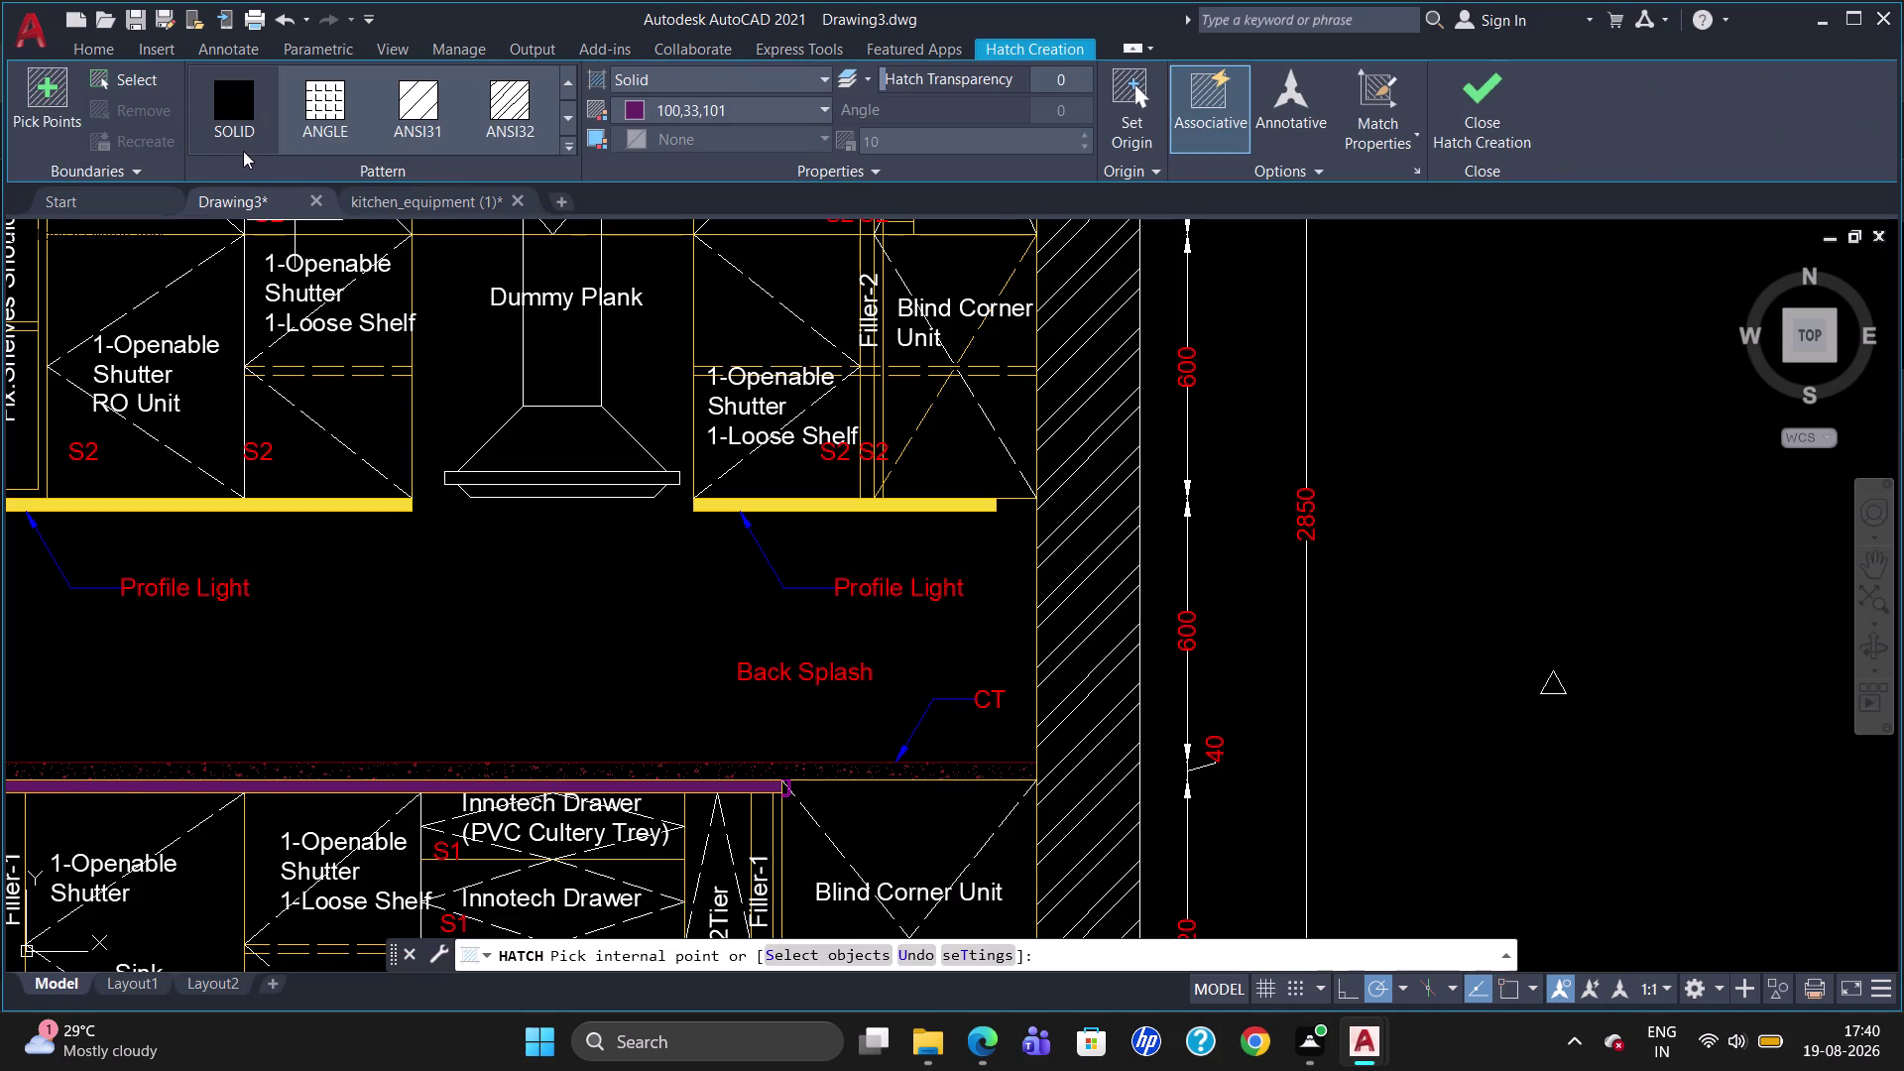
Fill the triangle with a solid red hatch.
click(670, 77)
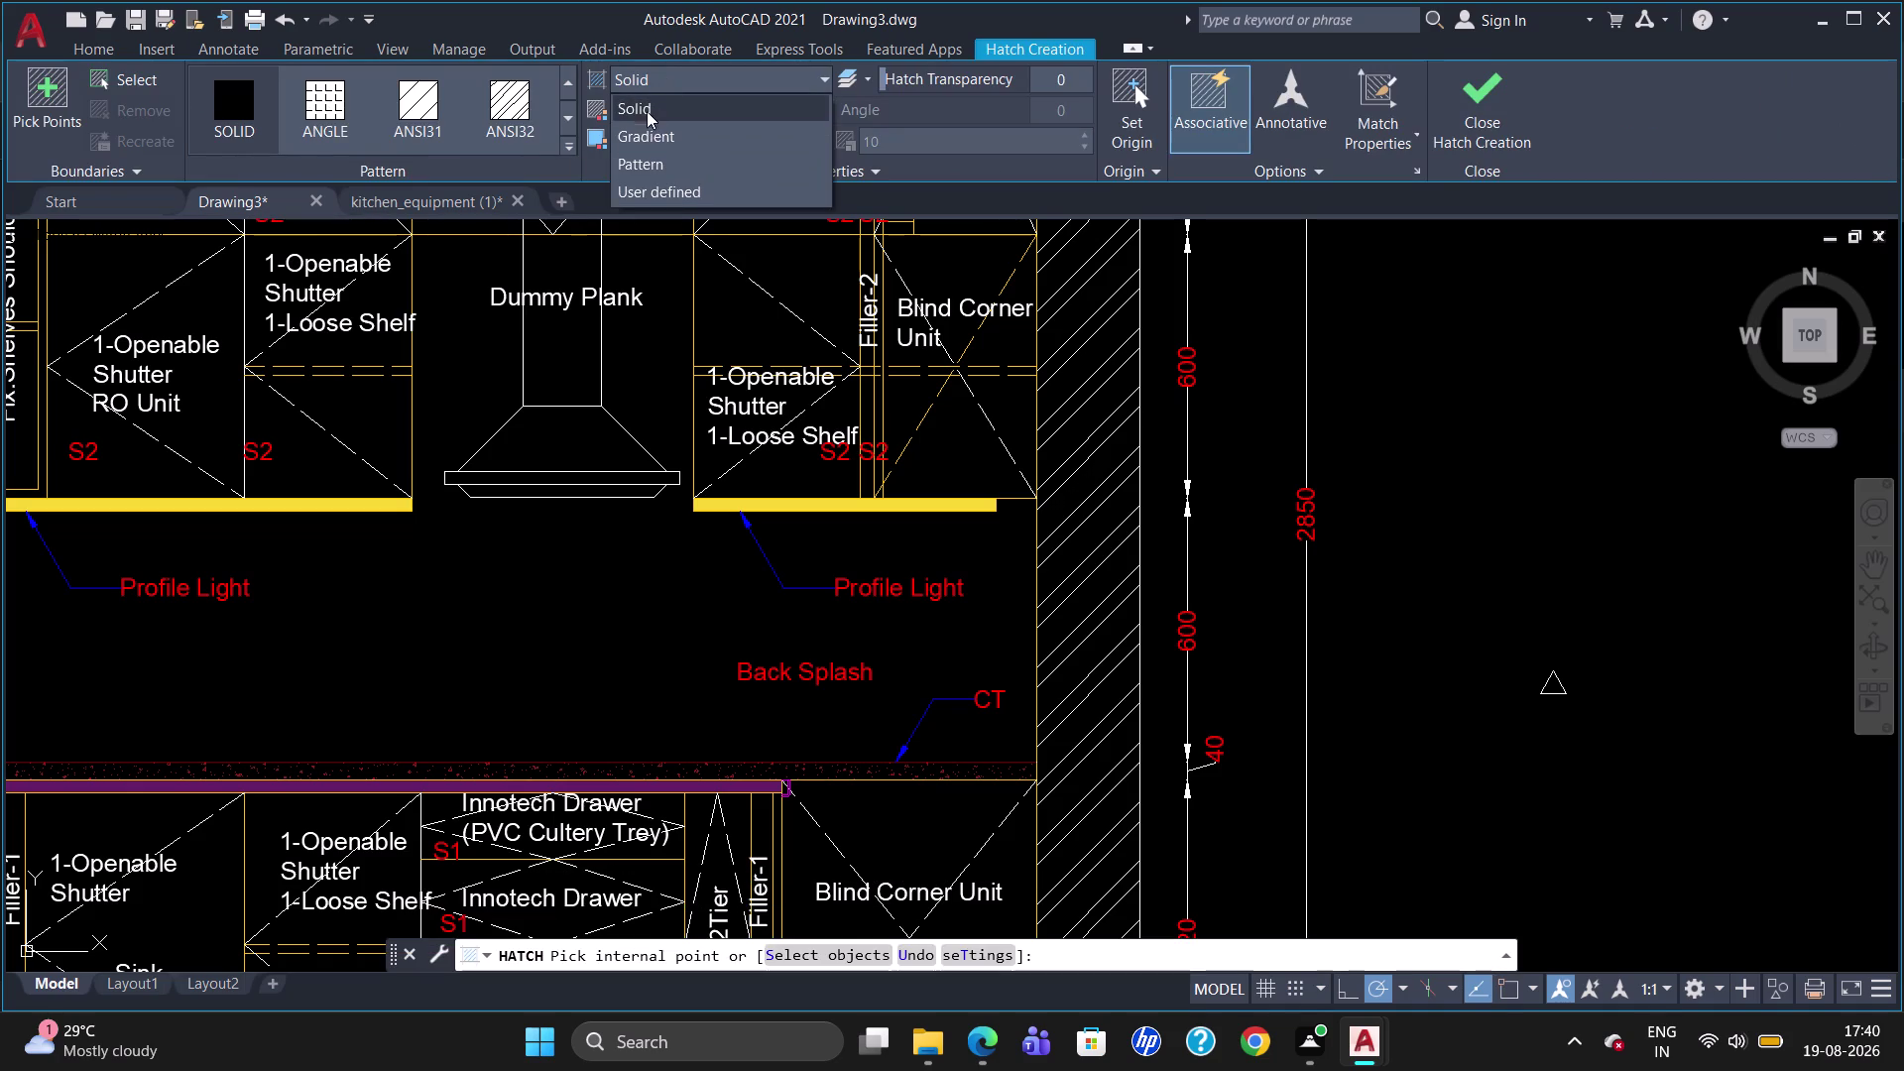
click(647, 105)
click(647, 108)
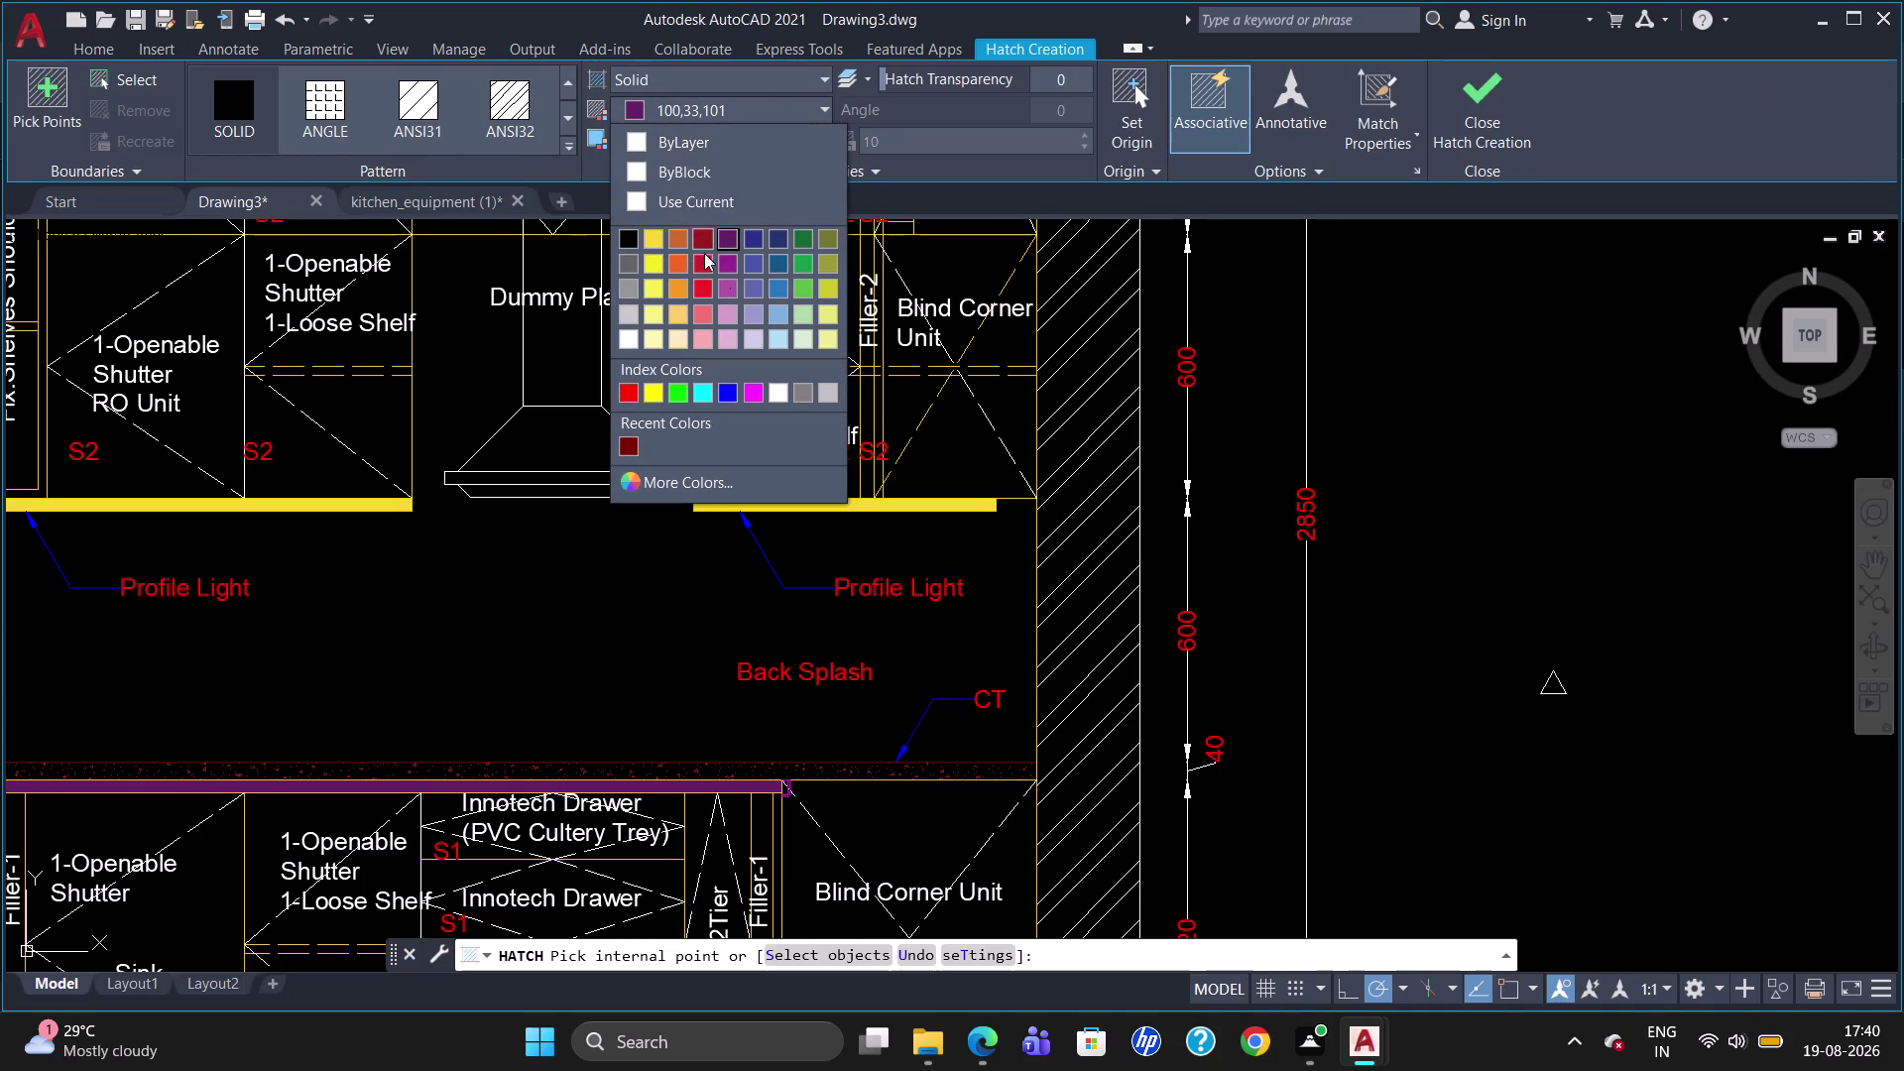
click(622, 391)
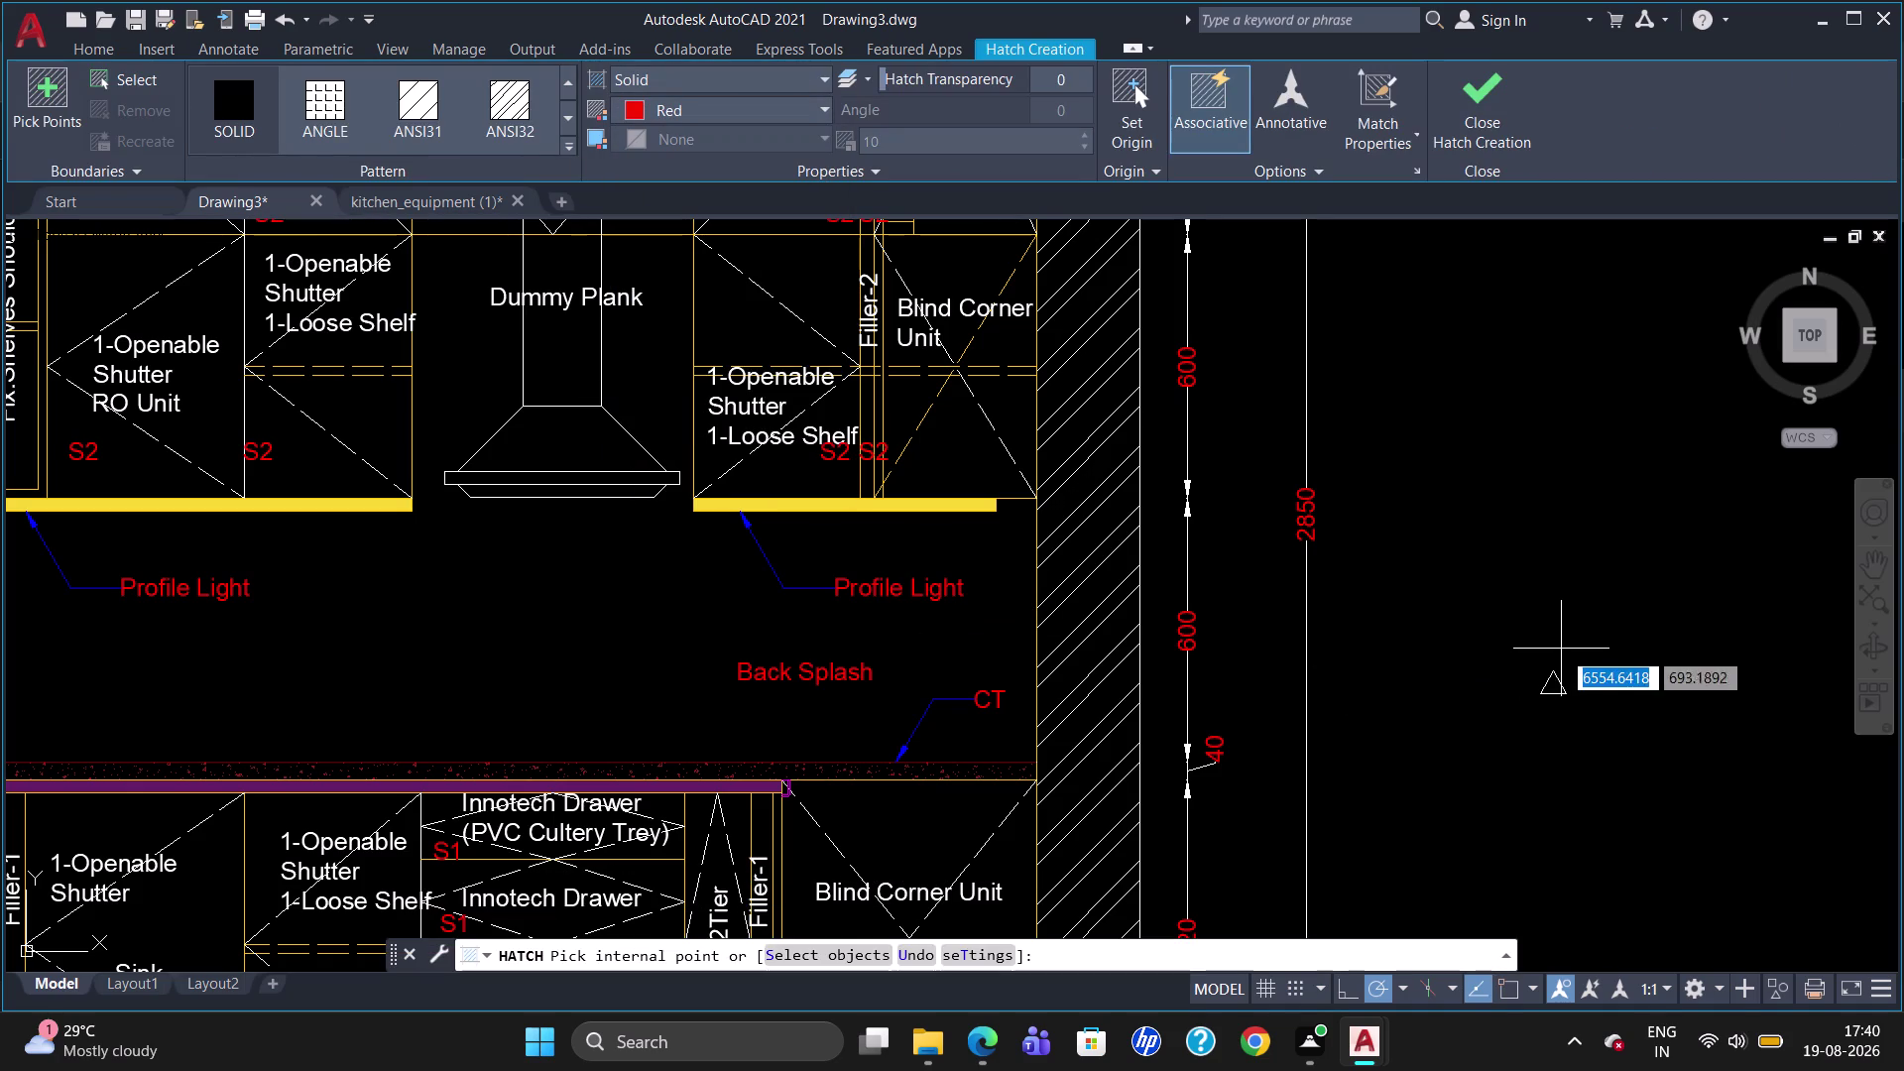
click(1542, 684)
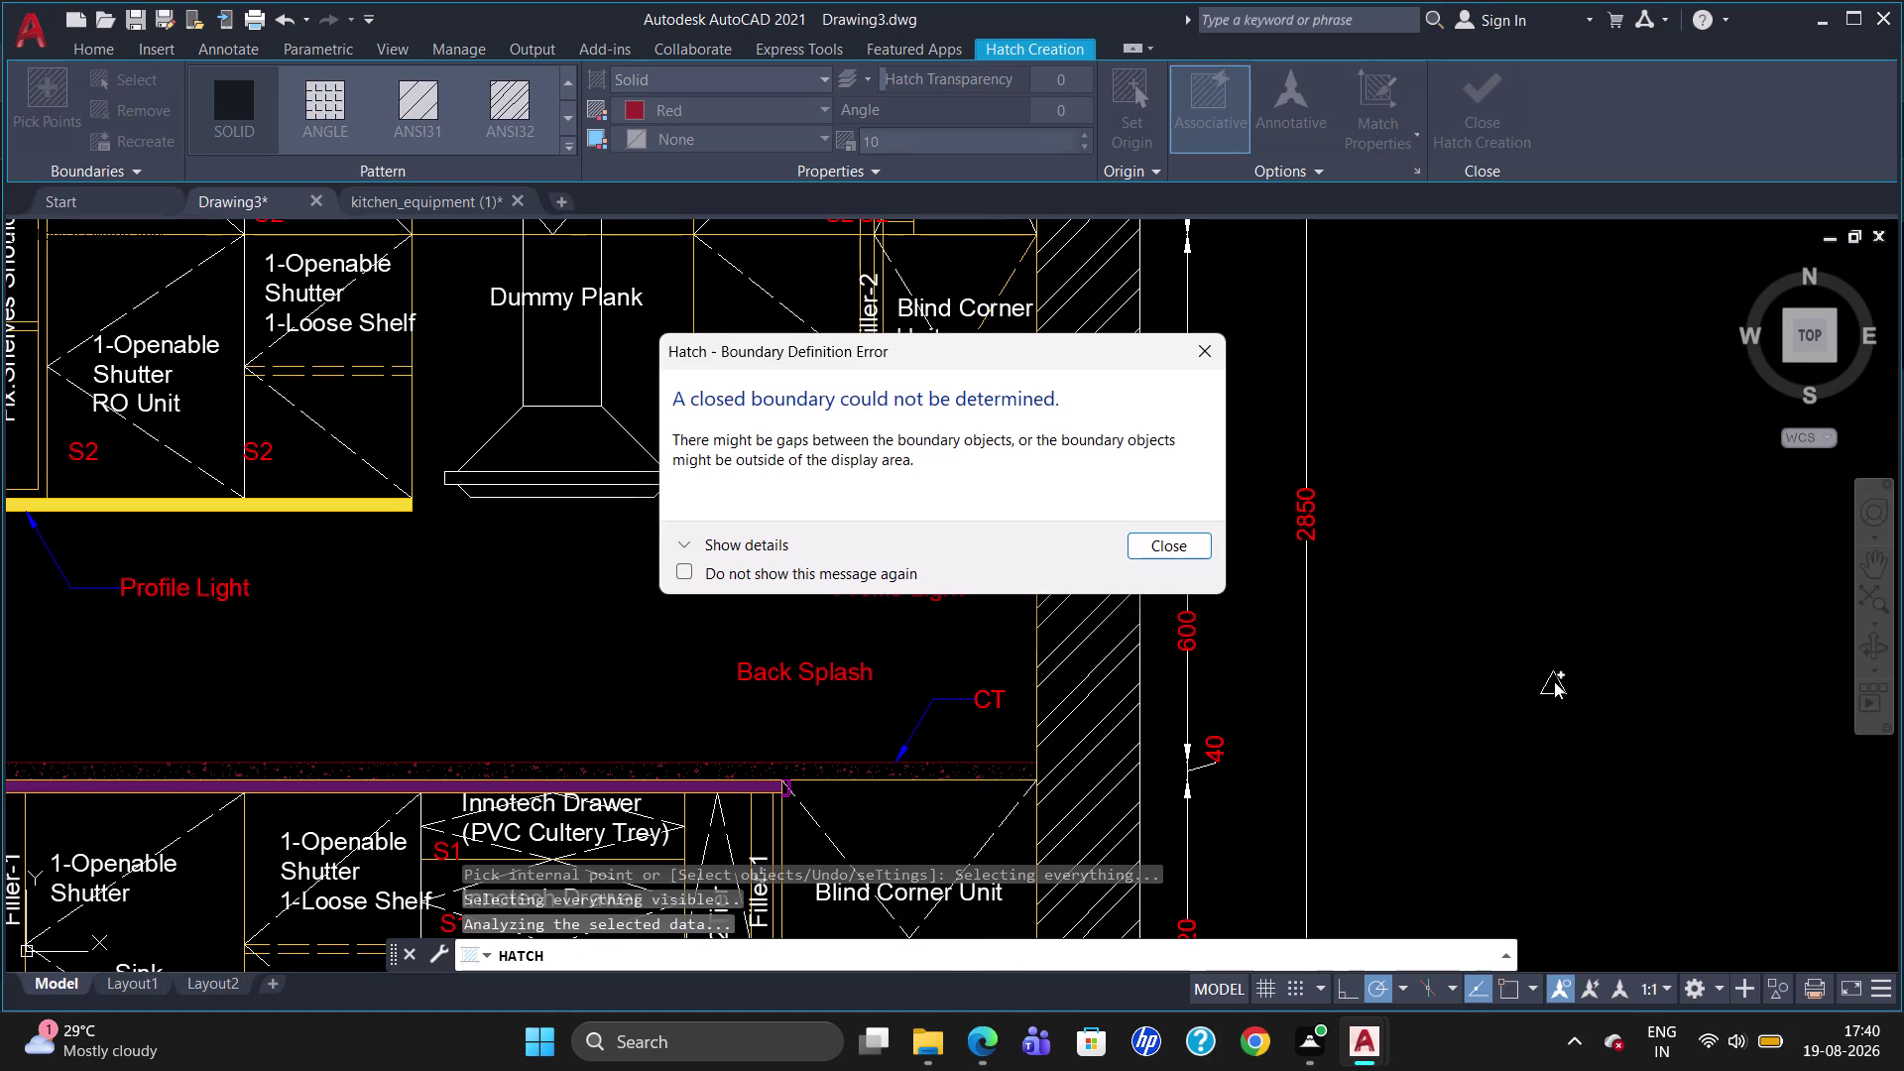
double_click(1555, 680)
click(1182, 545)
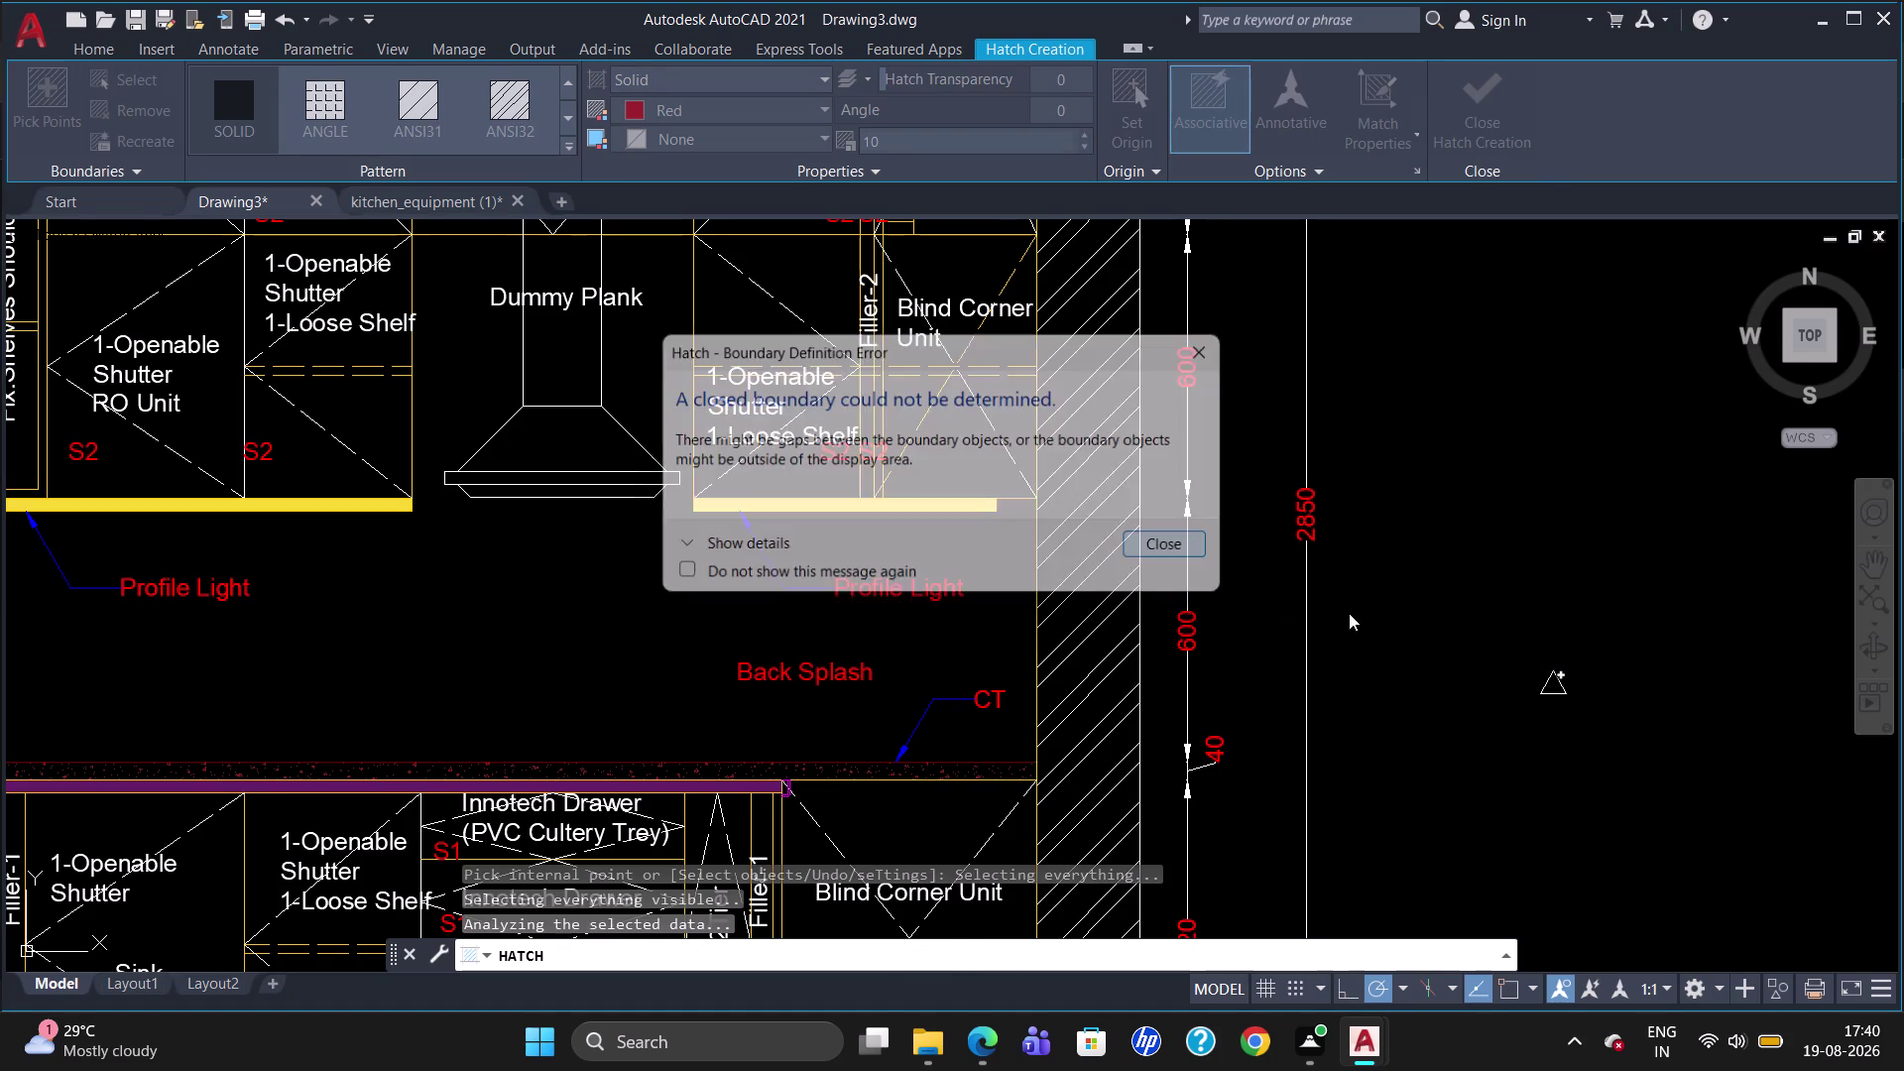
scroll(up, 3)
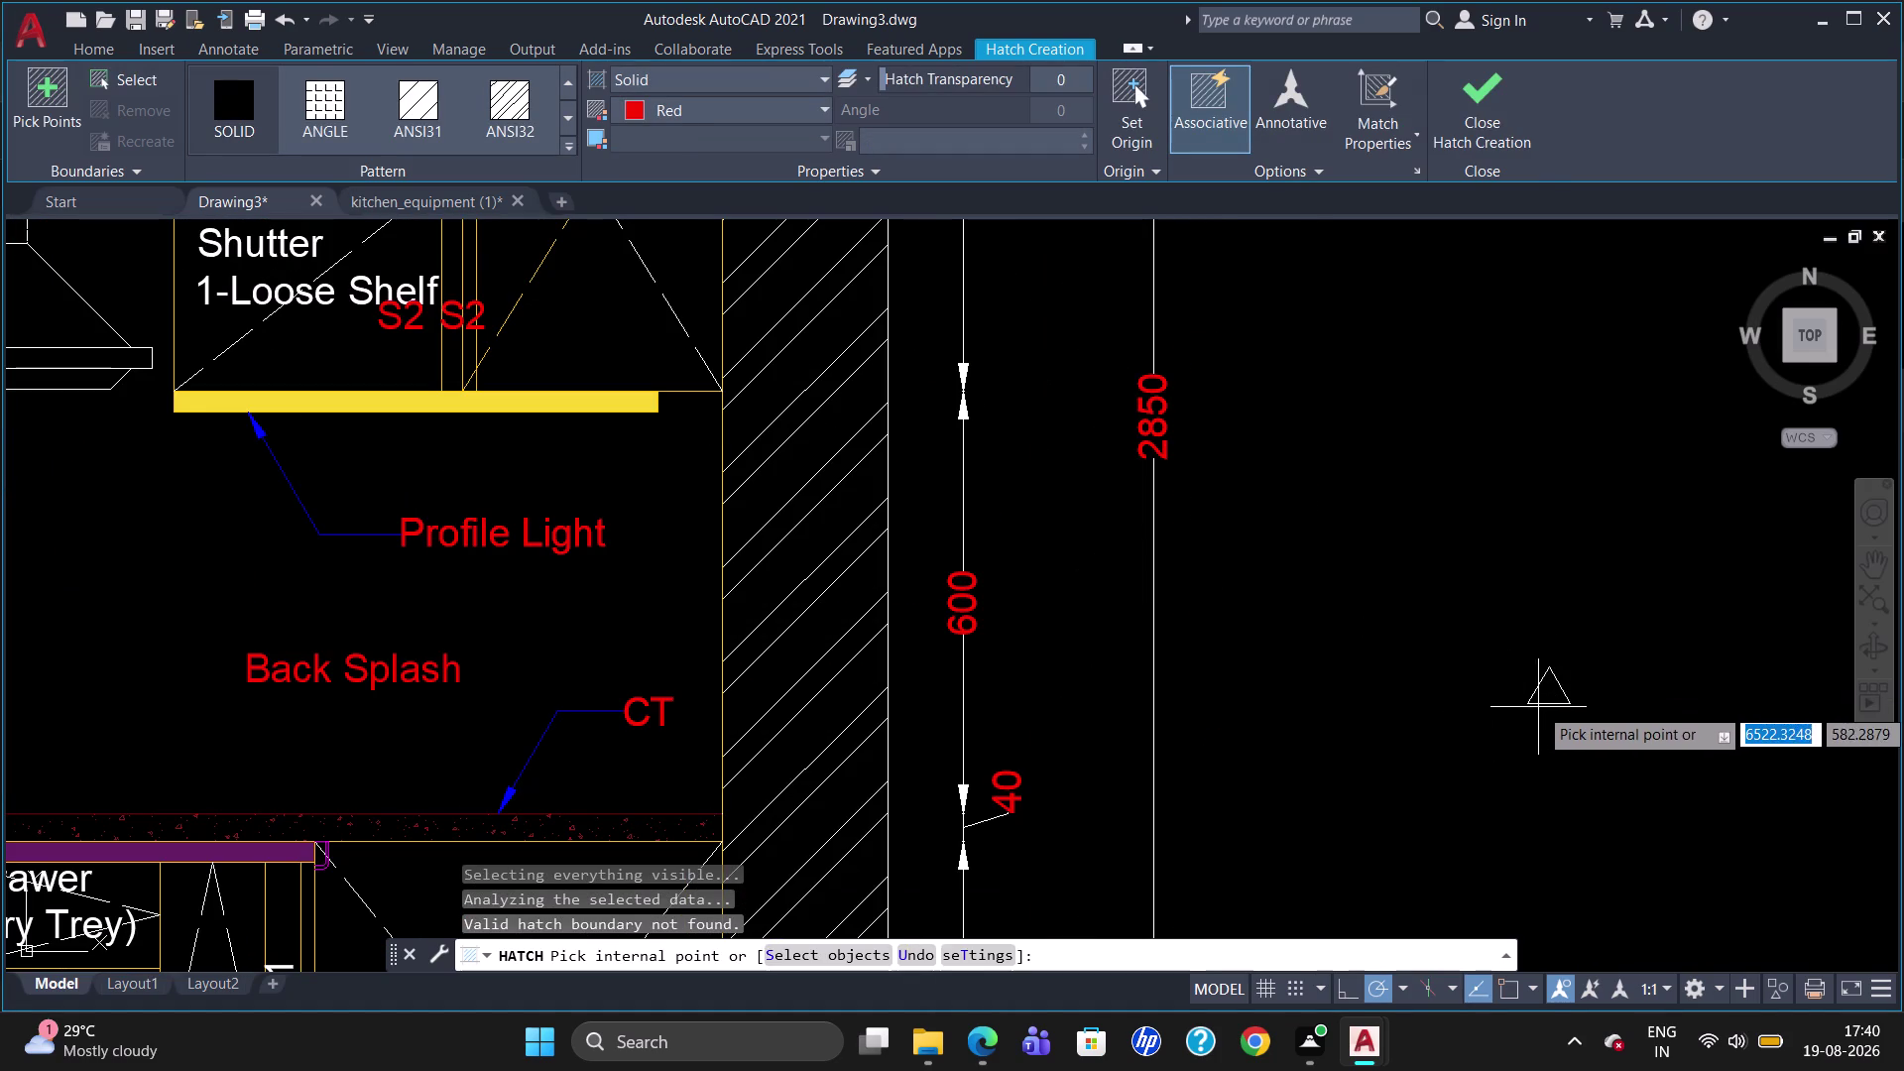
click(1539, 702)
key(Escape)
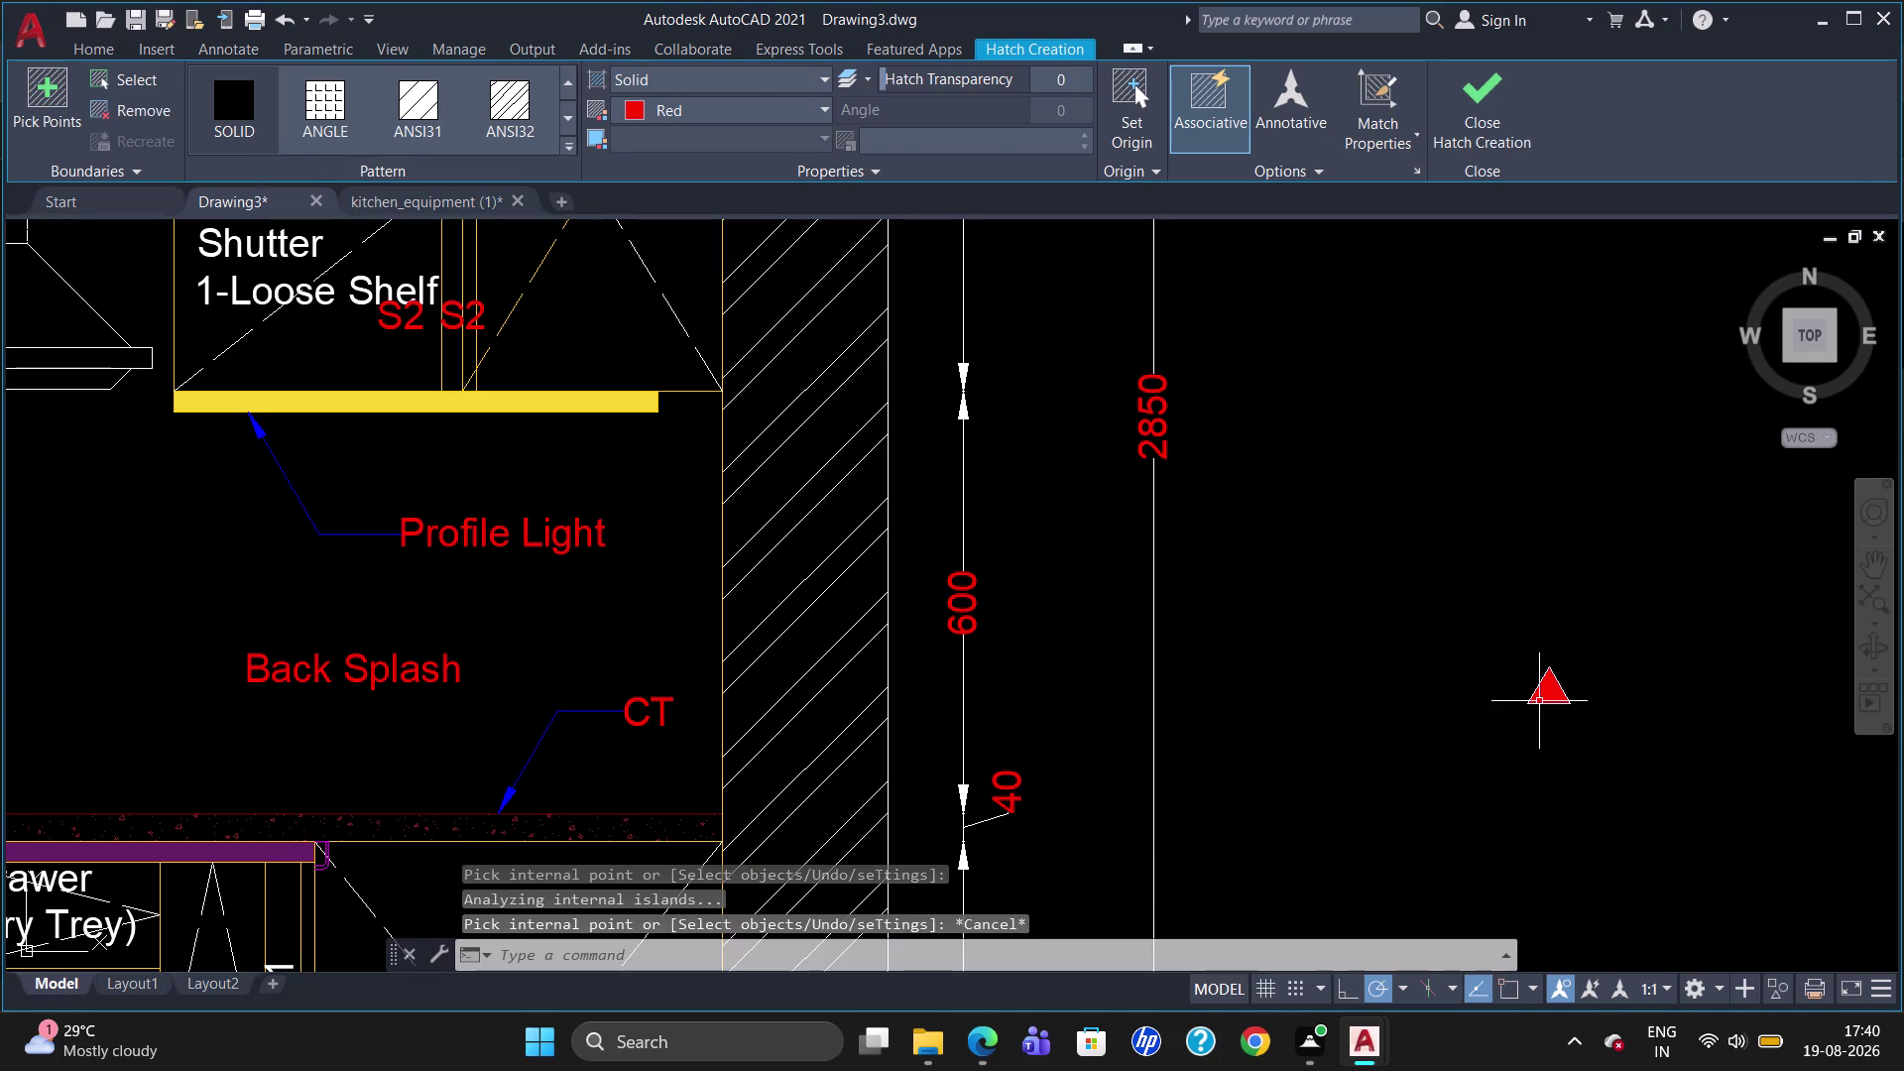
Group the triangle outline and red fill into one marker object.
drag(1592, 713, 1435, 694)
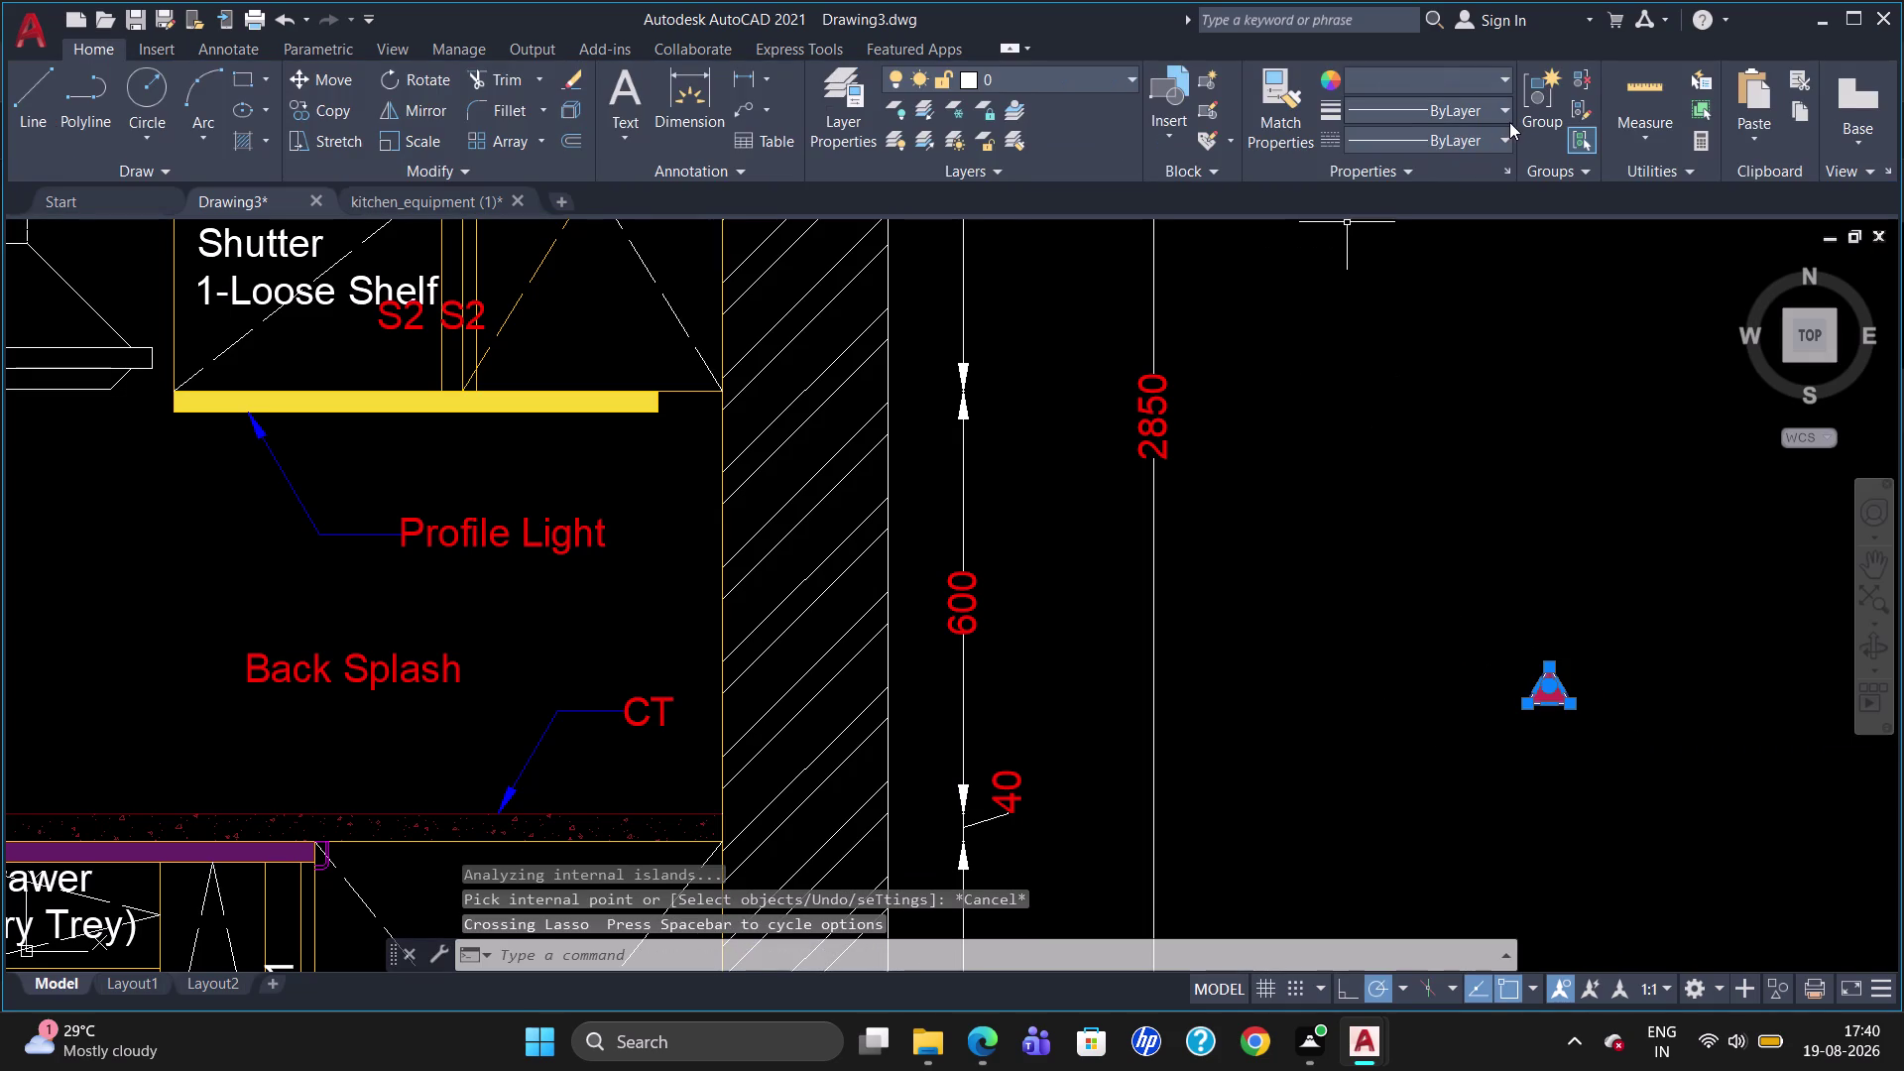
click(1536, 114)
key(Escape)
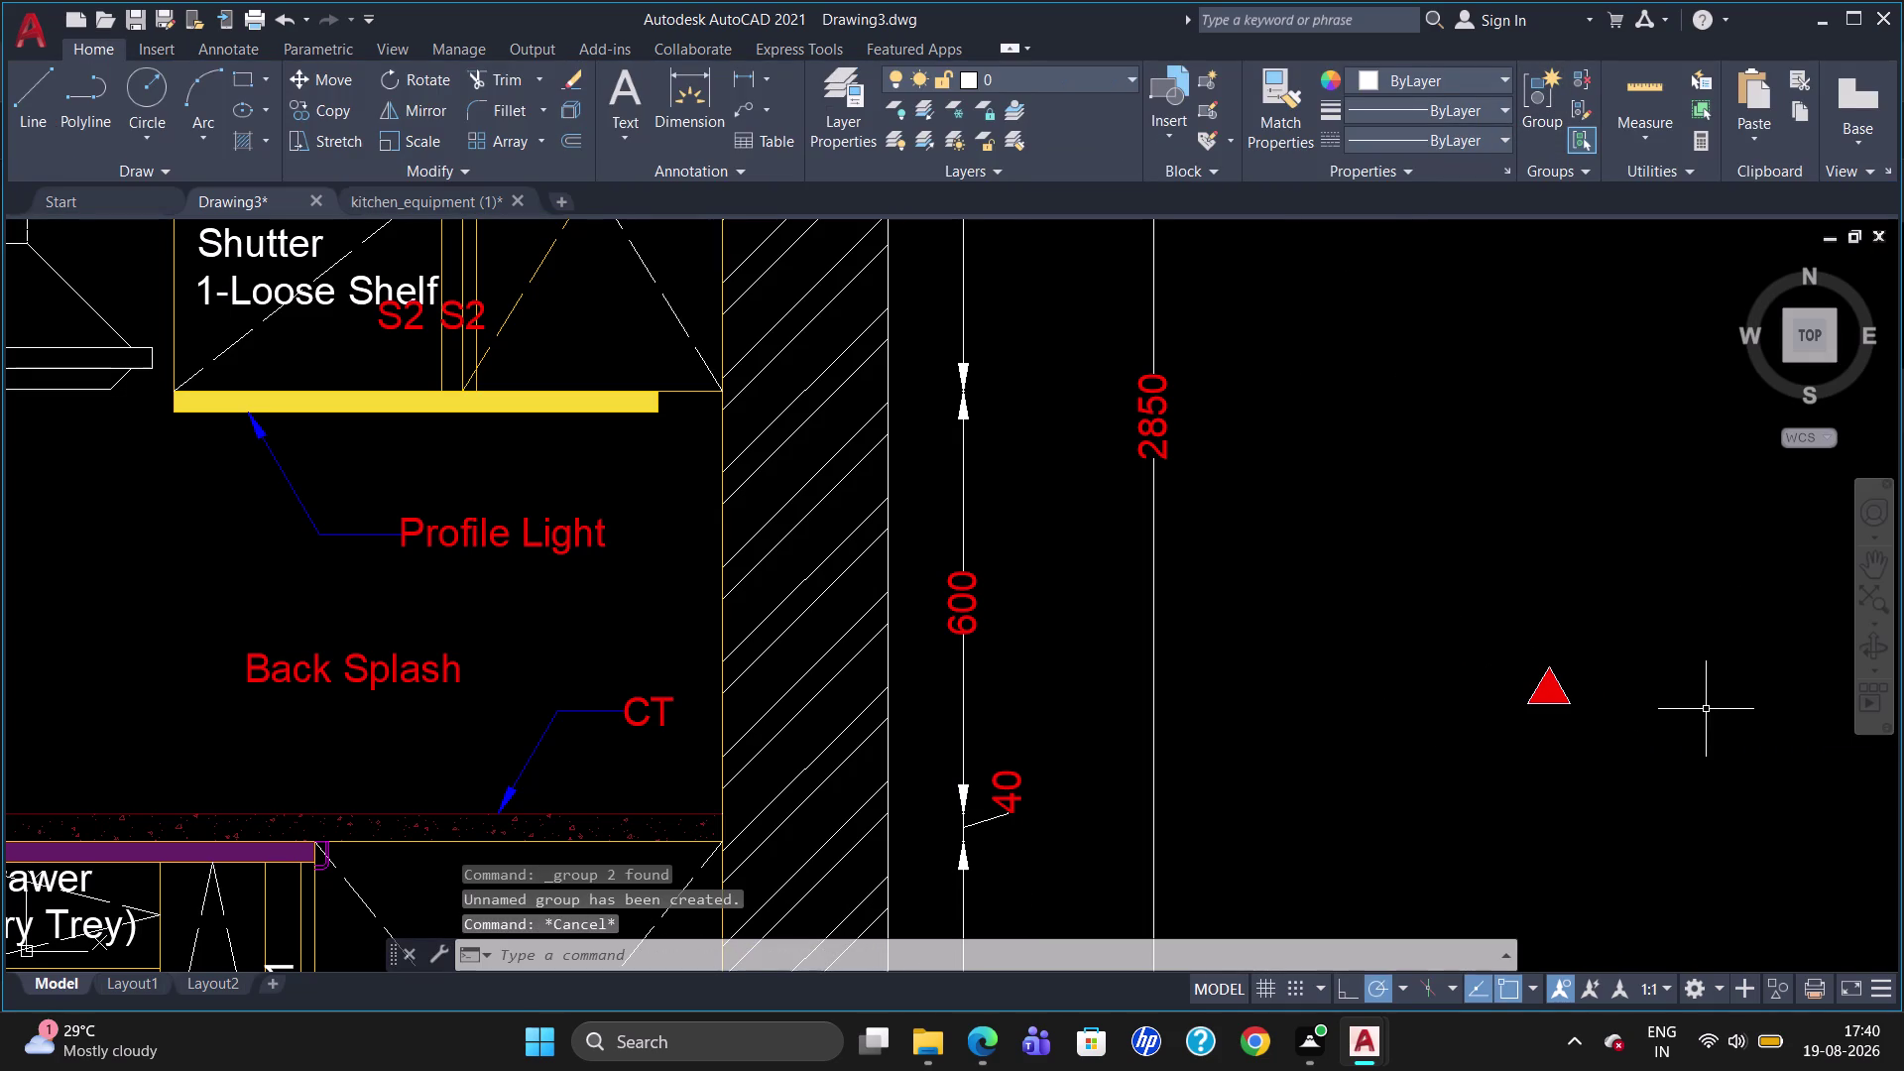
drag(1681, 699, 1474, 735)
text(c)
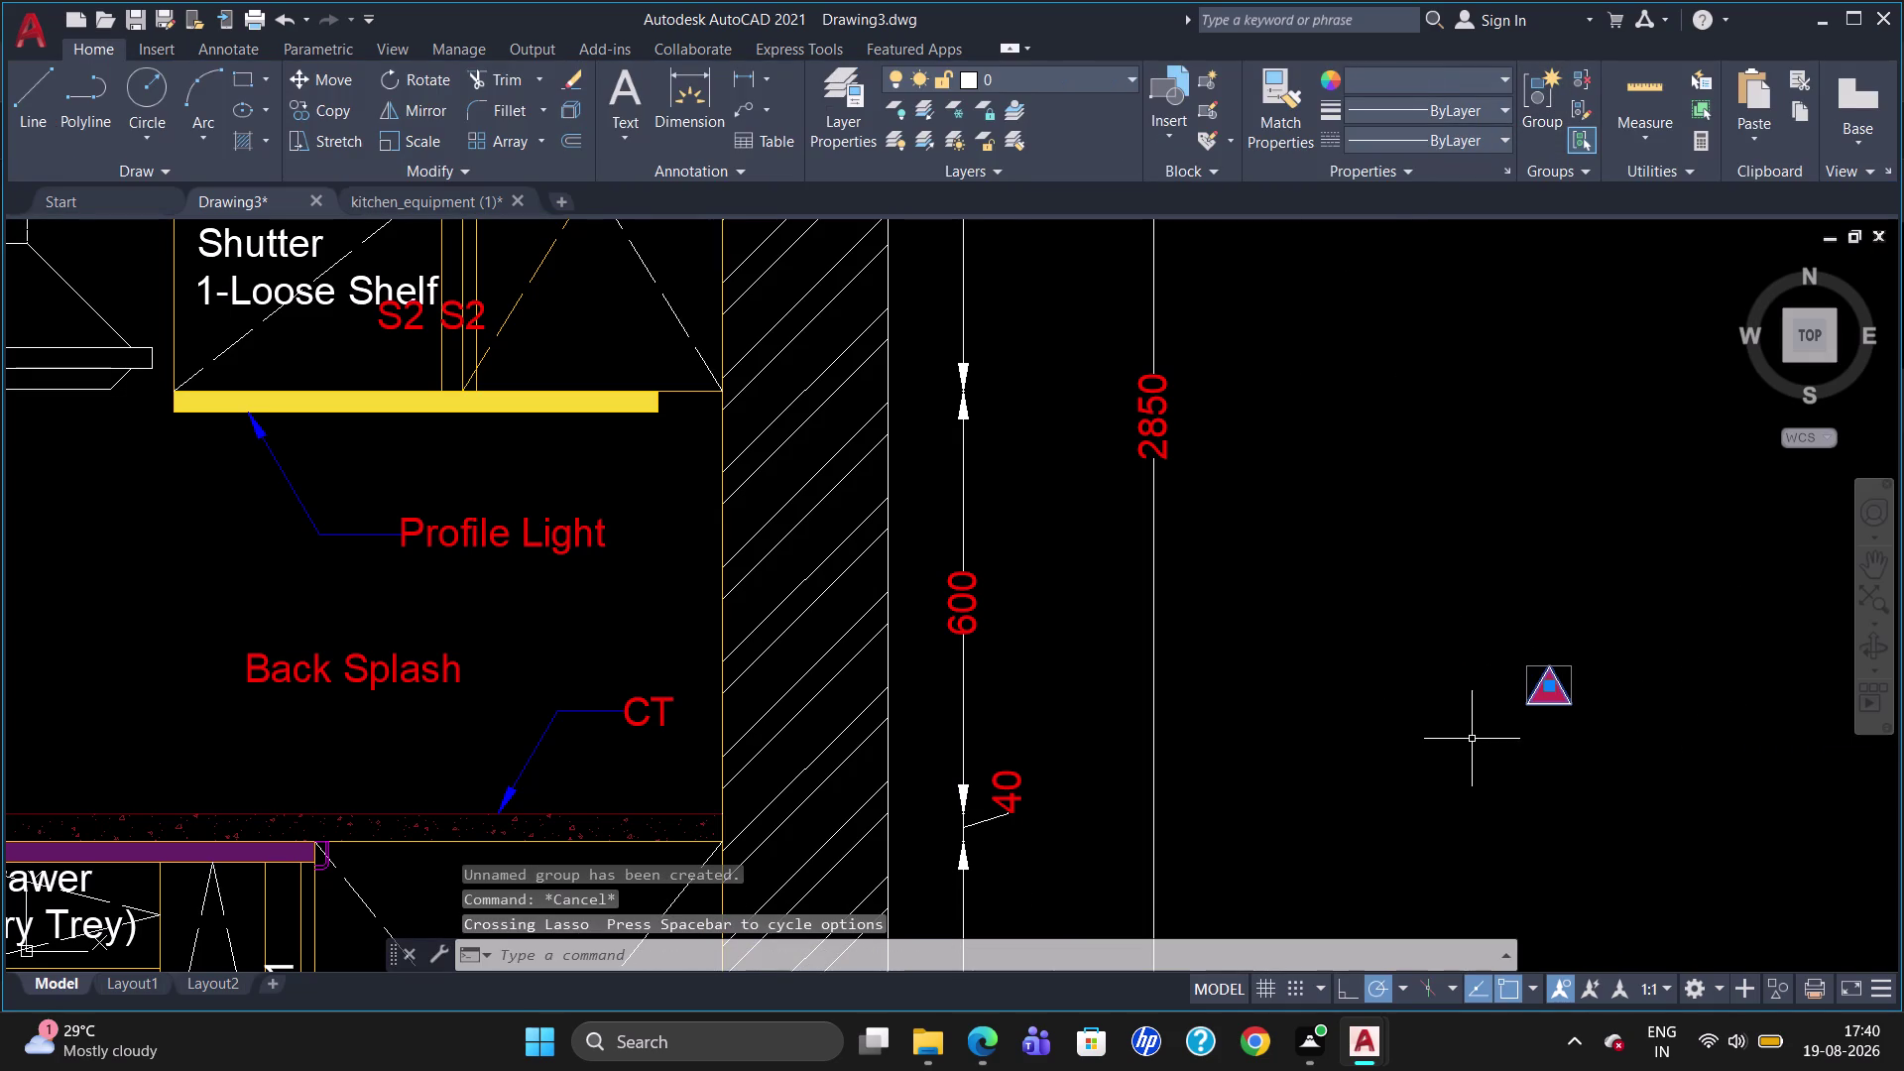
text(o)
key(Return)
scroll(down, 3)
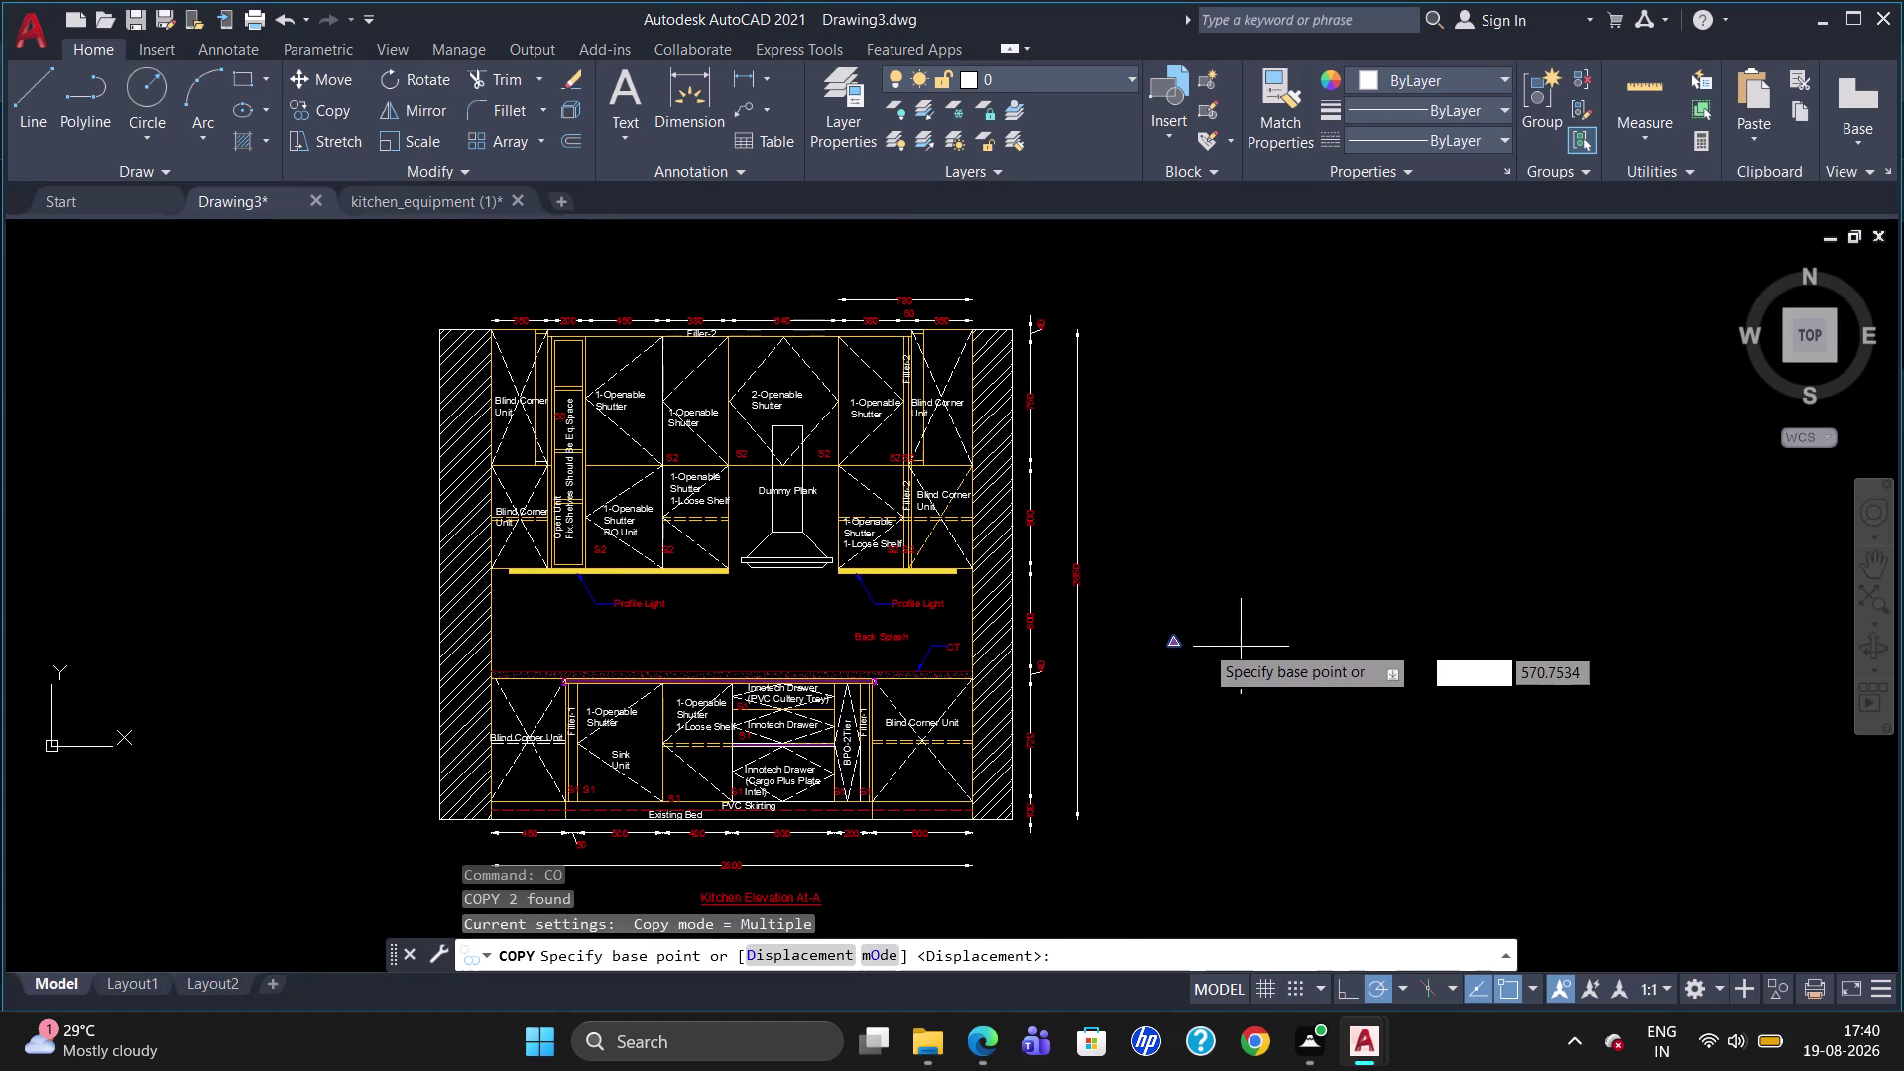
Copy the red triangle marker to the hood's bottom-left and bottom-right corners.
click(1161, 630)
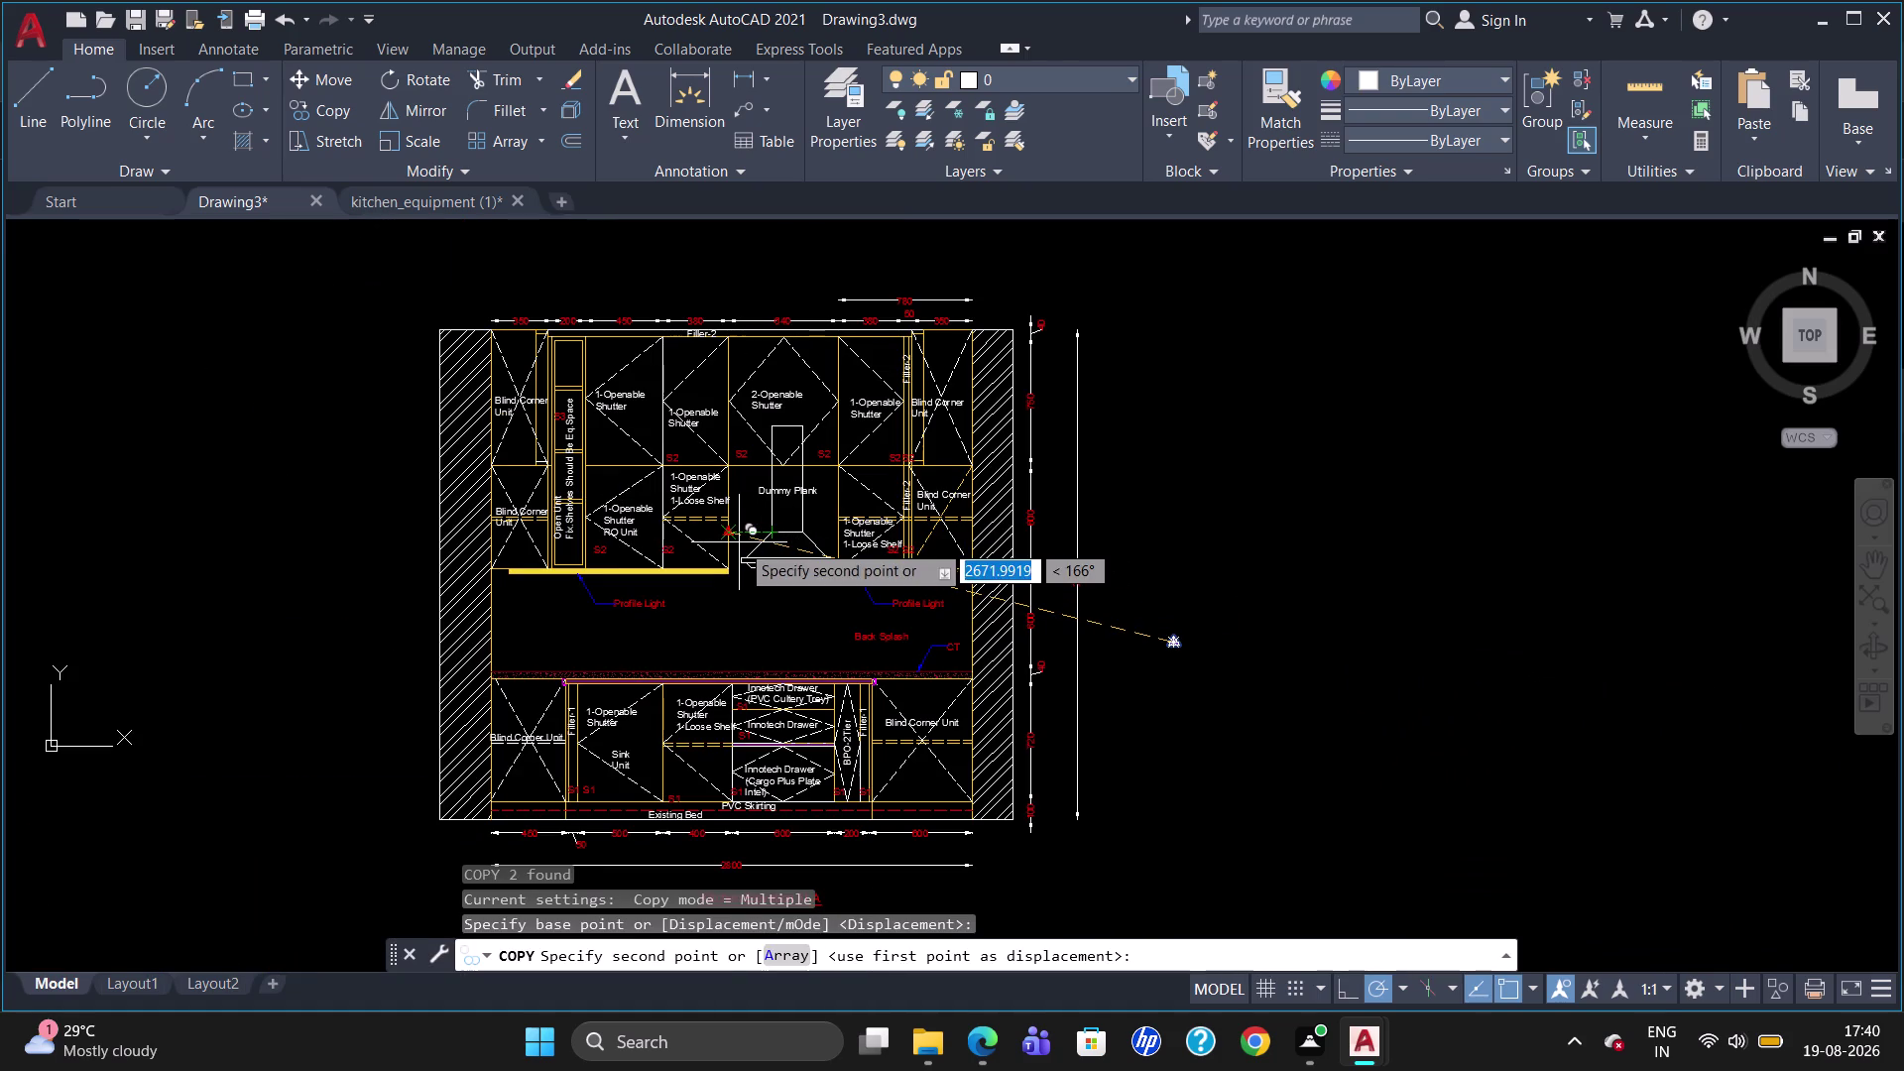
scroll(up, 3)
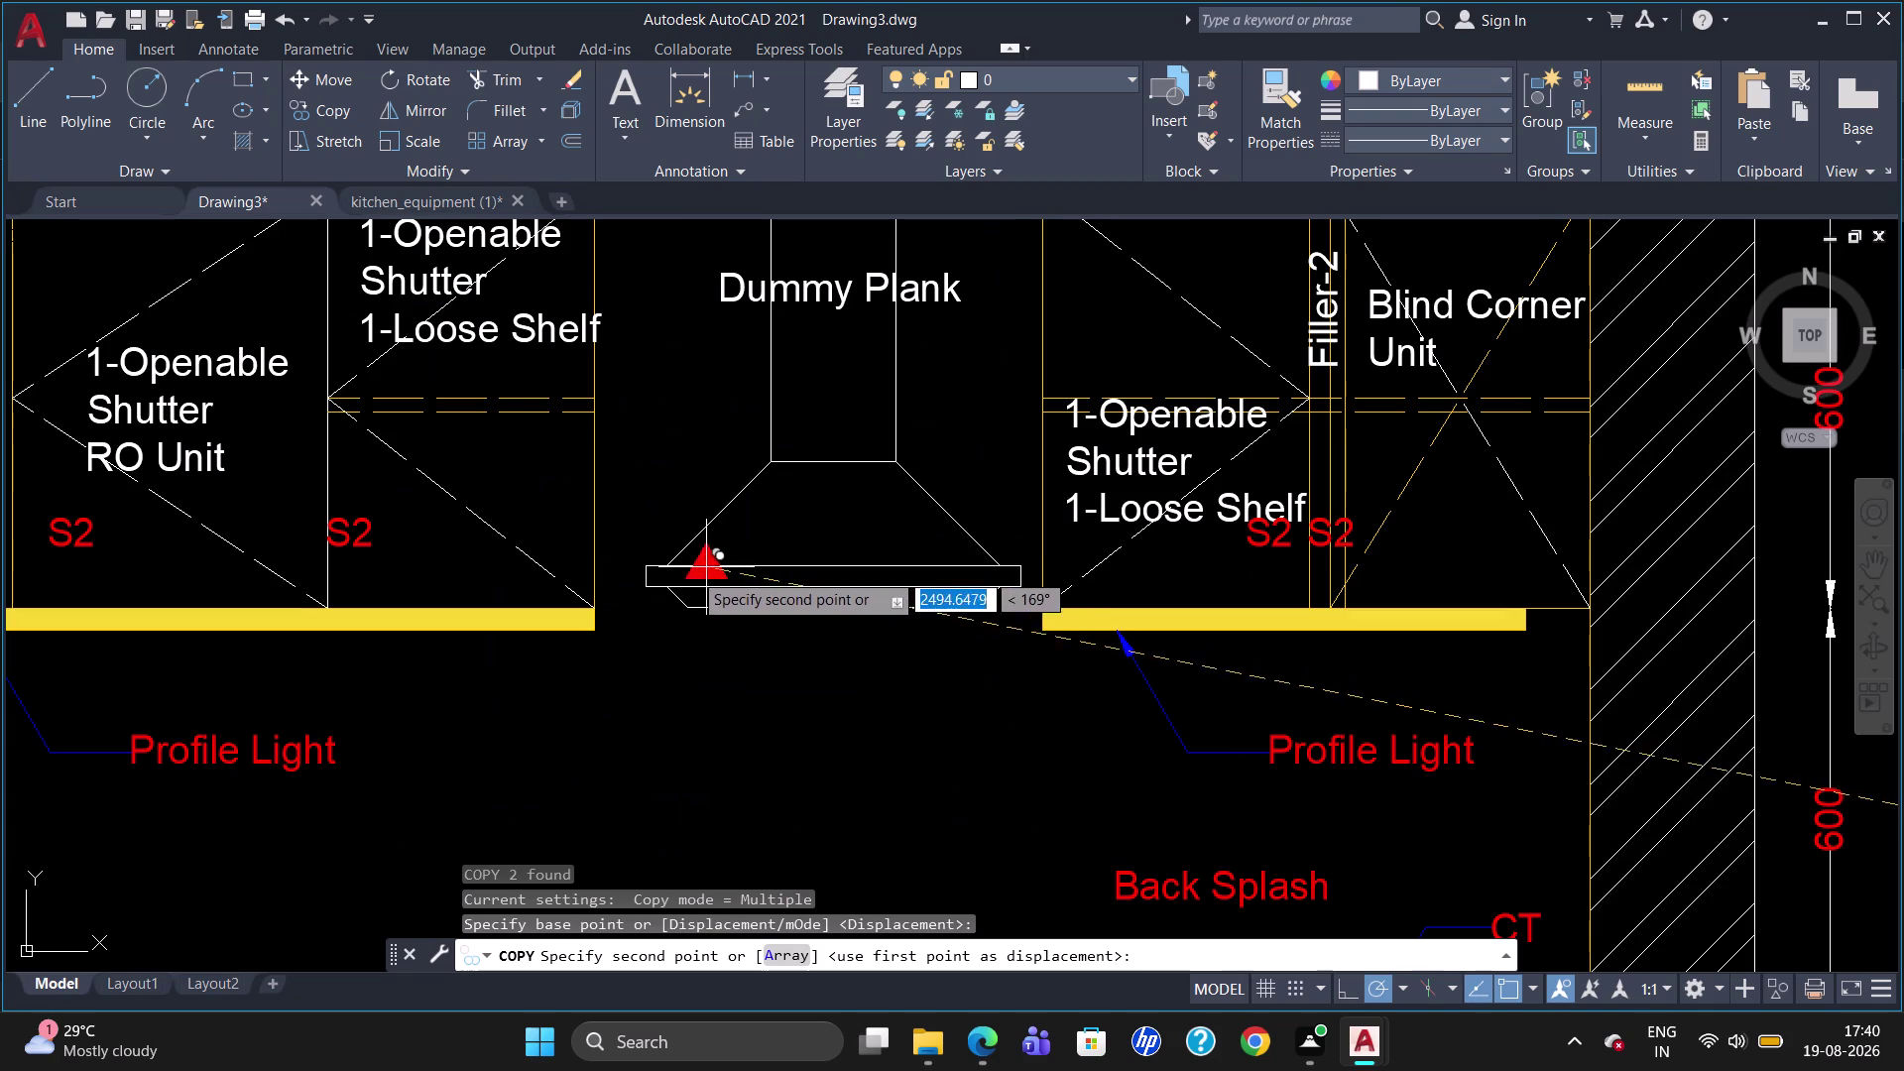
click(638, 581)
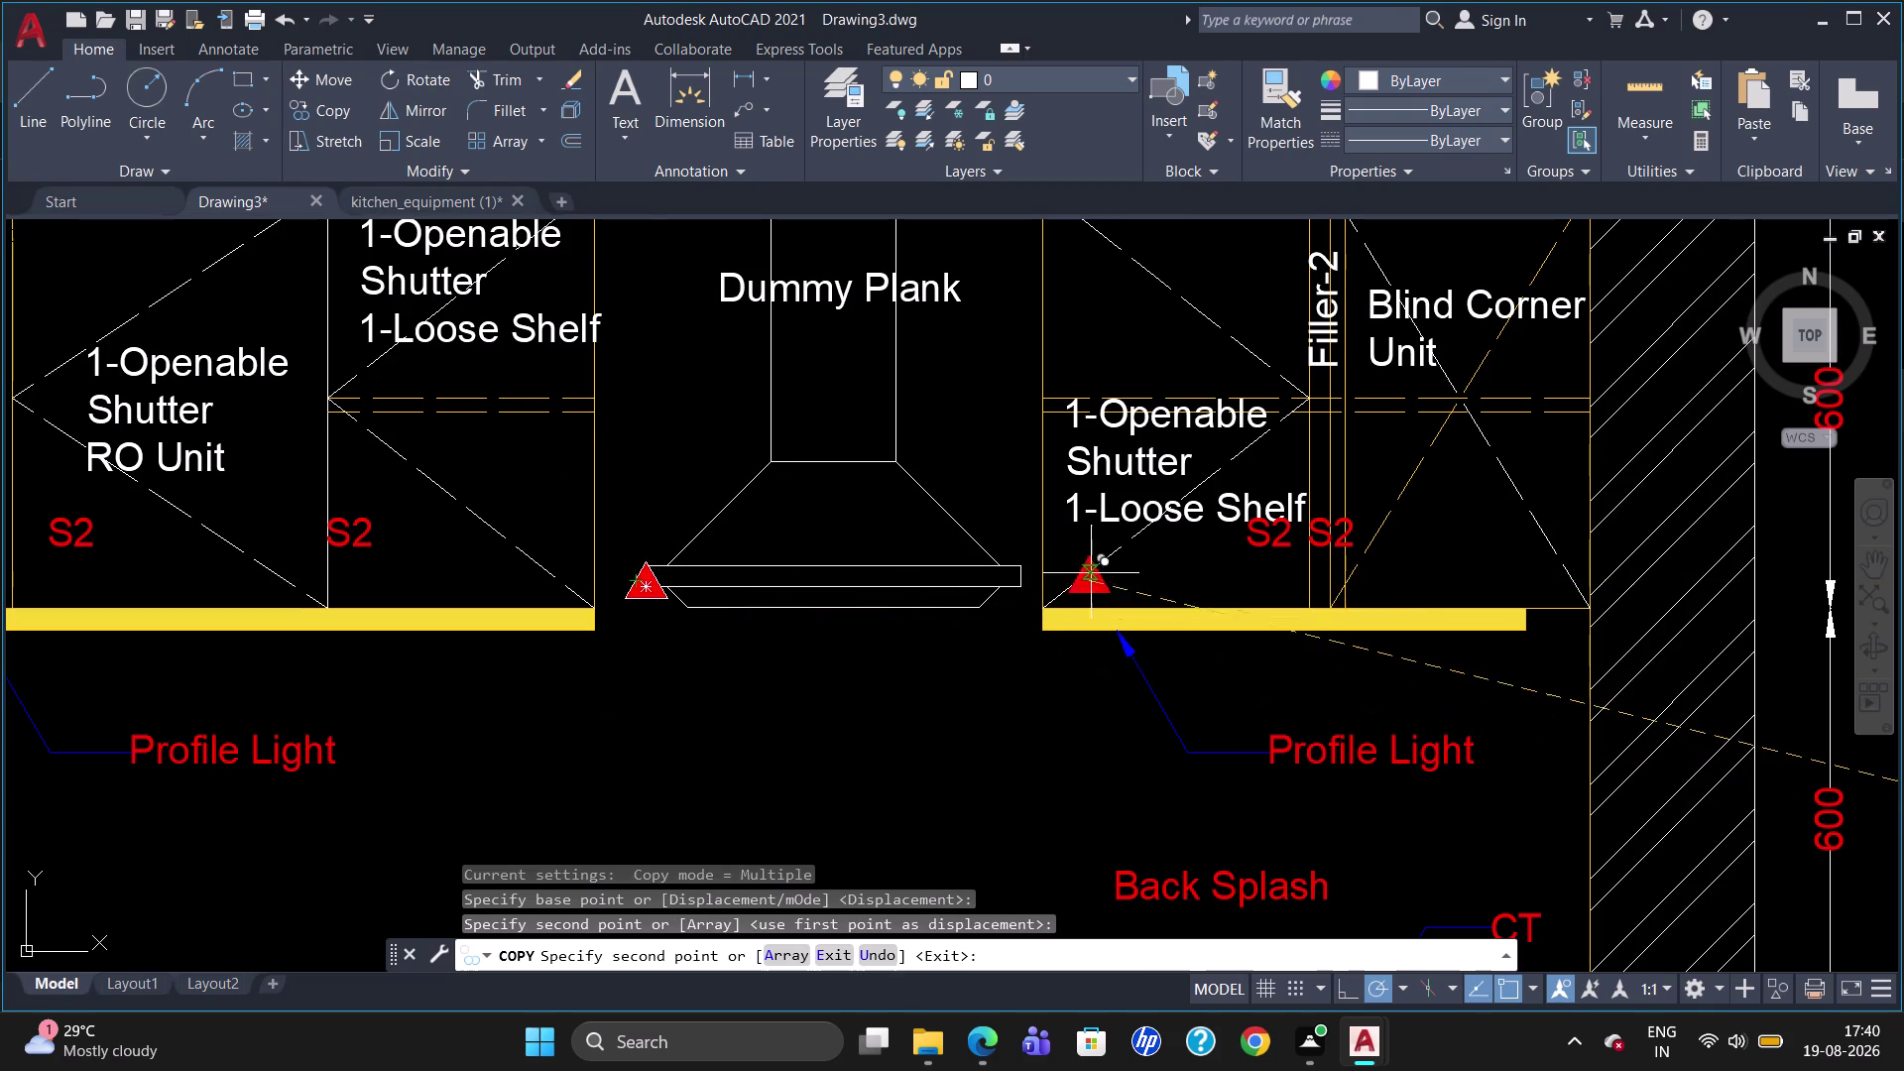
click(1013, 563)
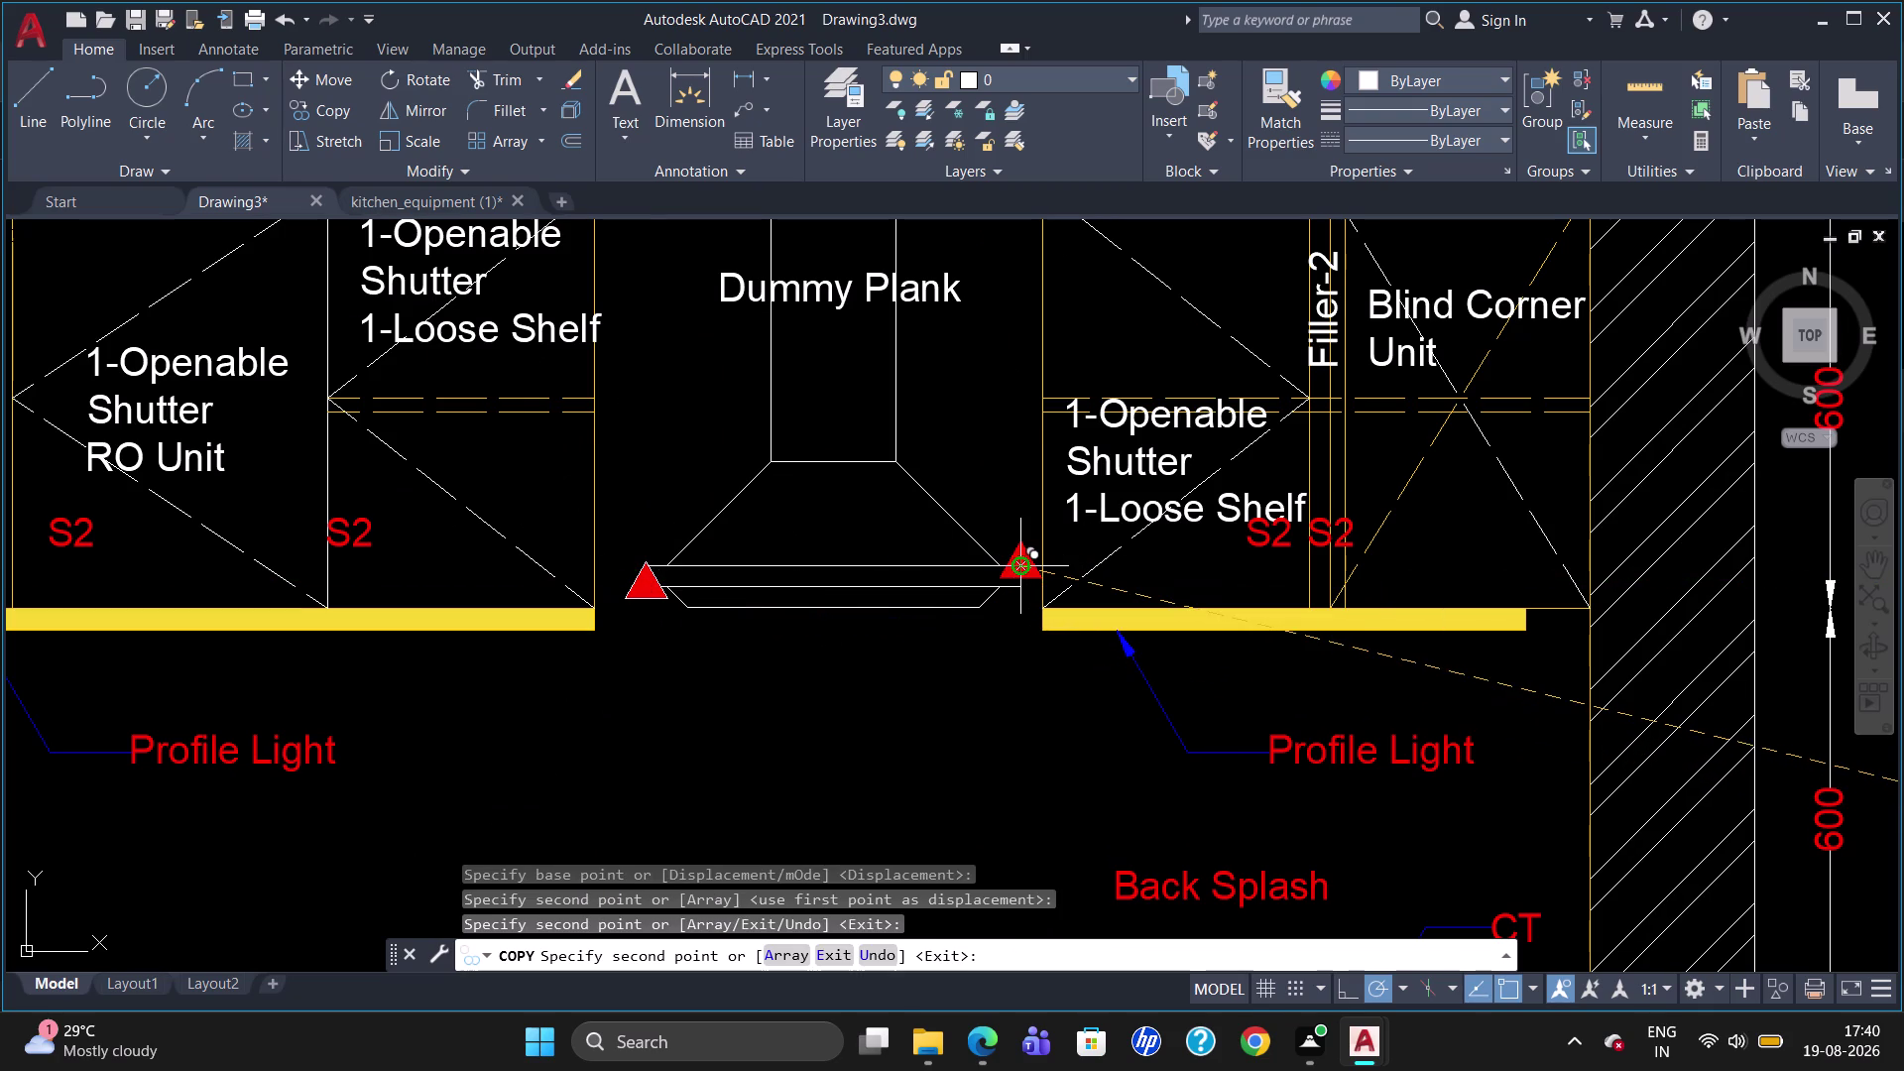
key(Escape)
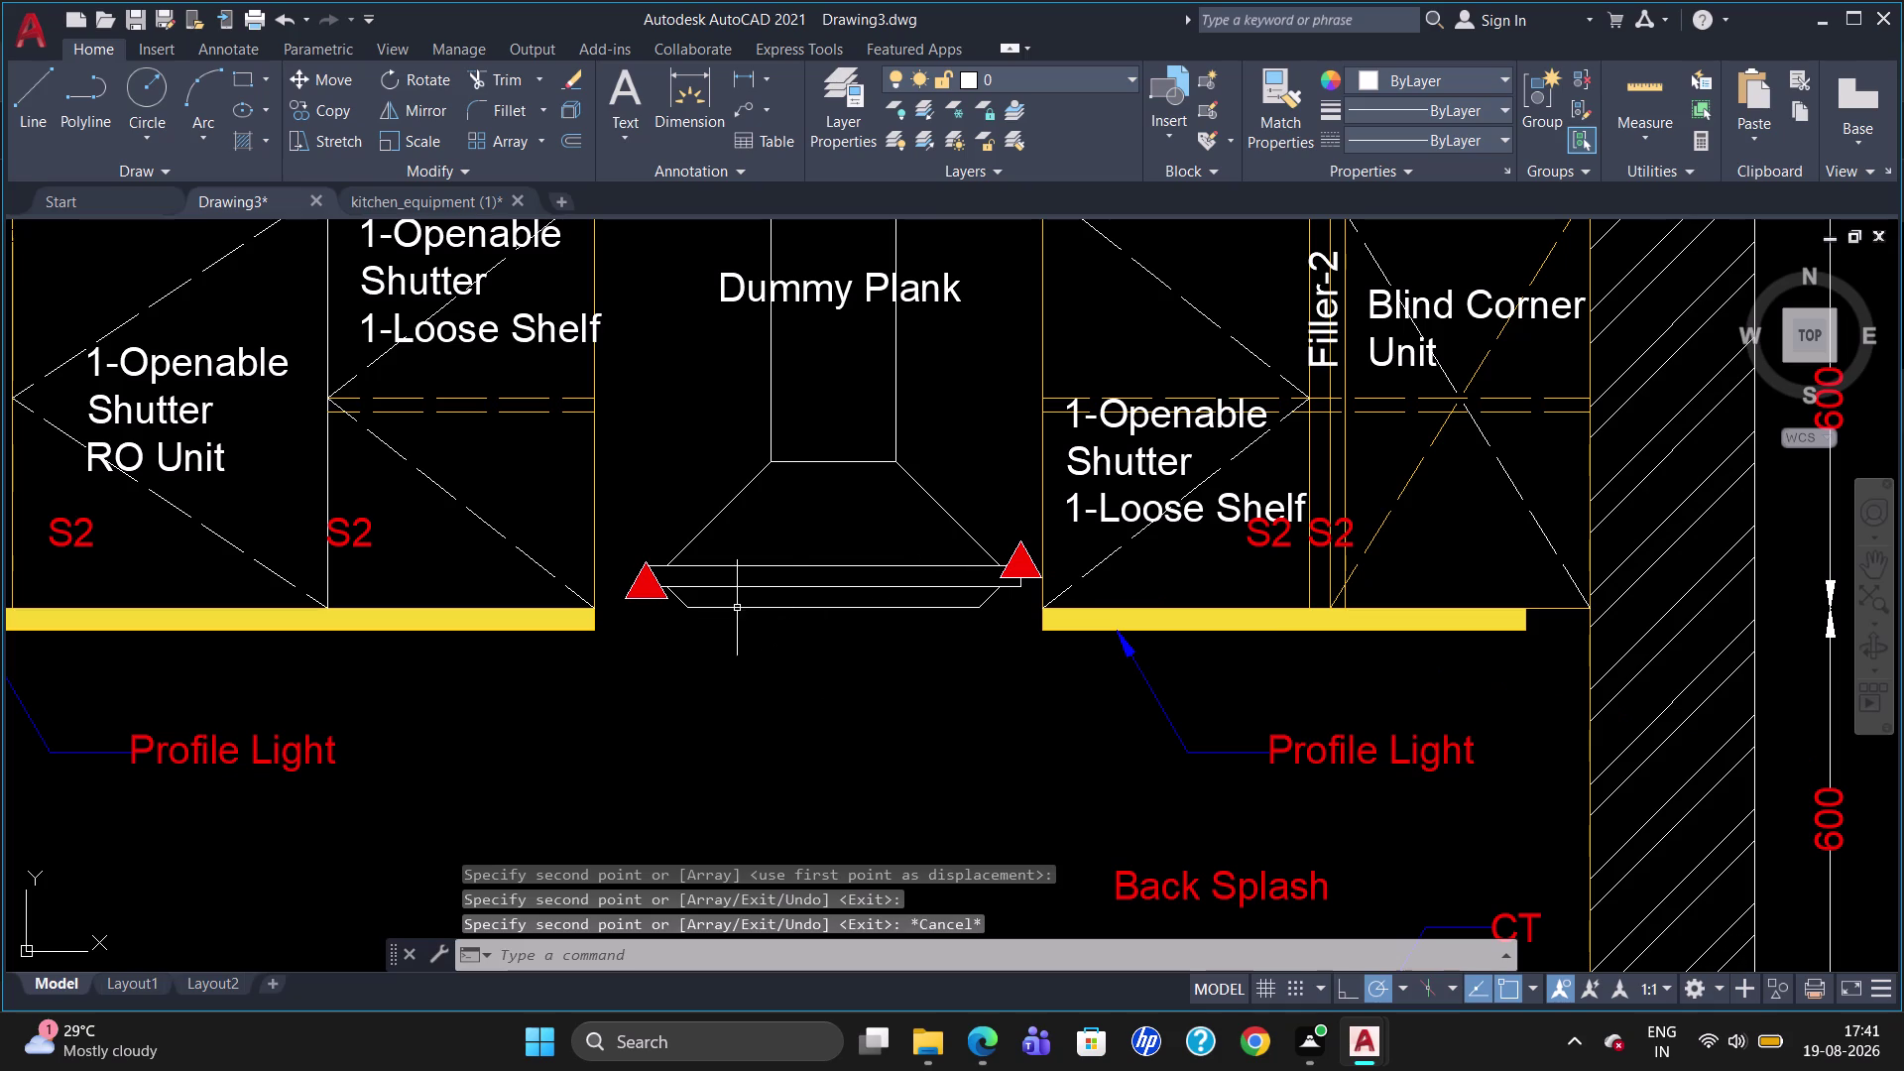
click(629, 592)
Rotate the left and right red hood markers so both point outward.
text(ro)
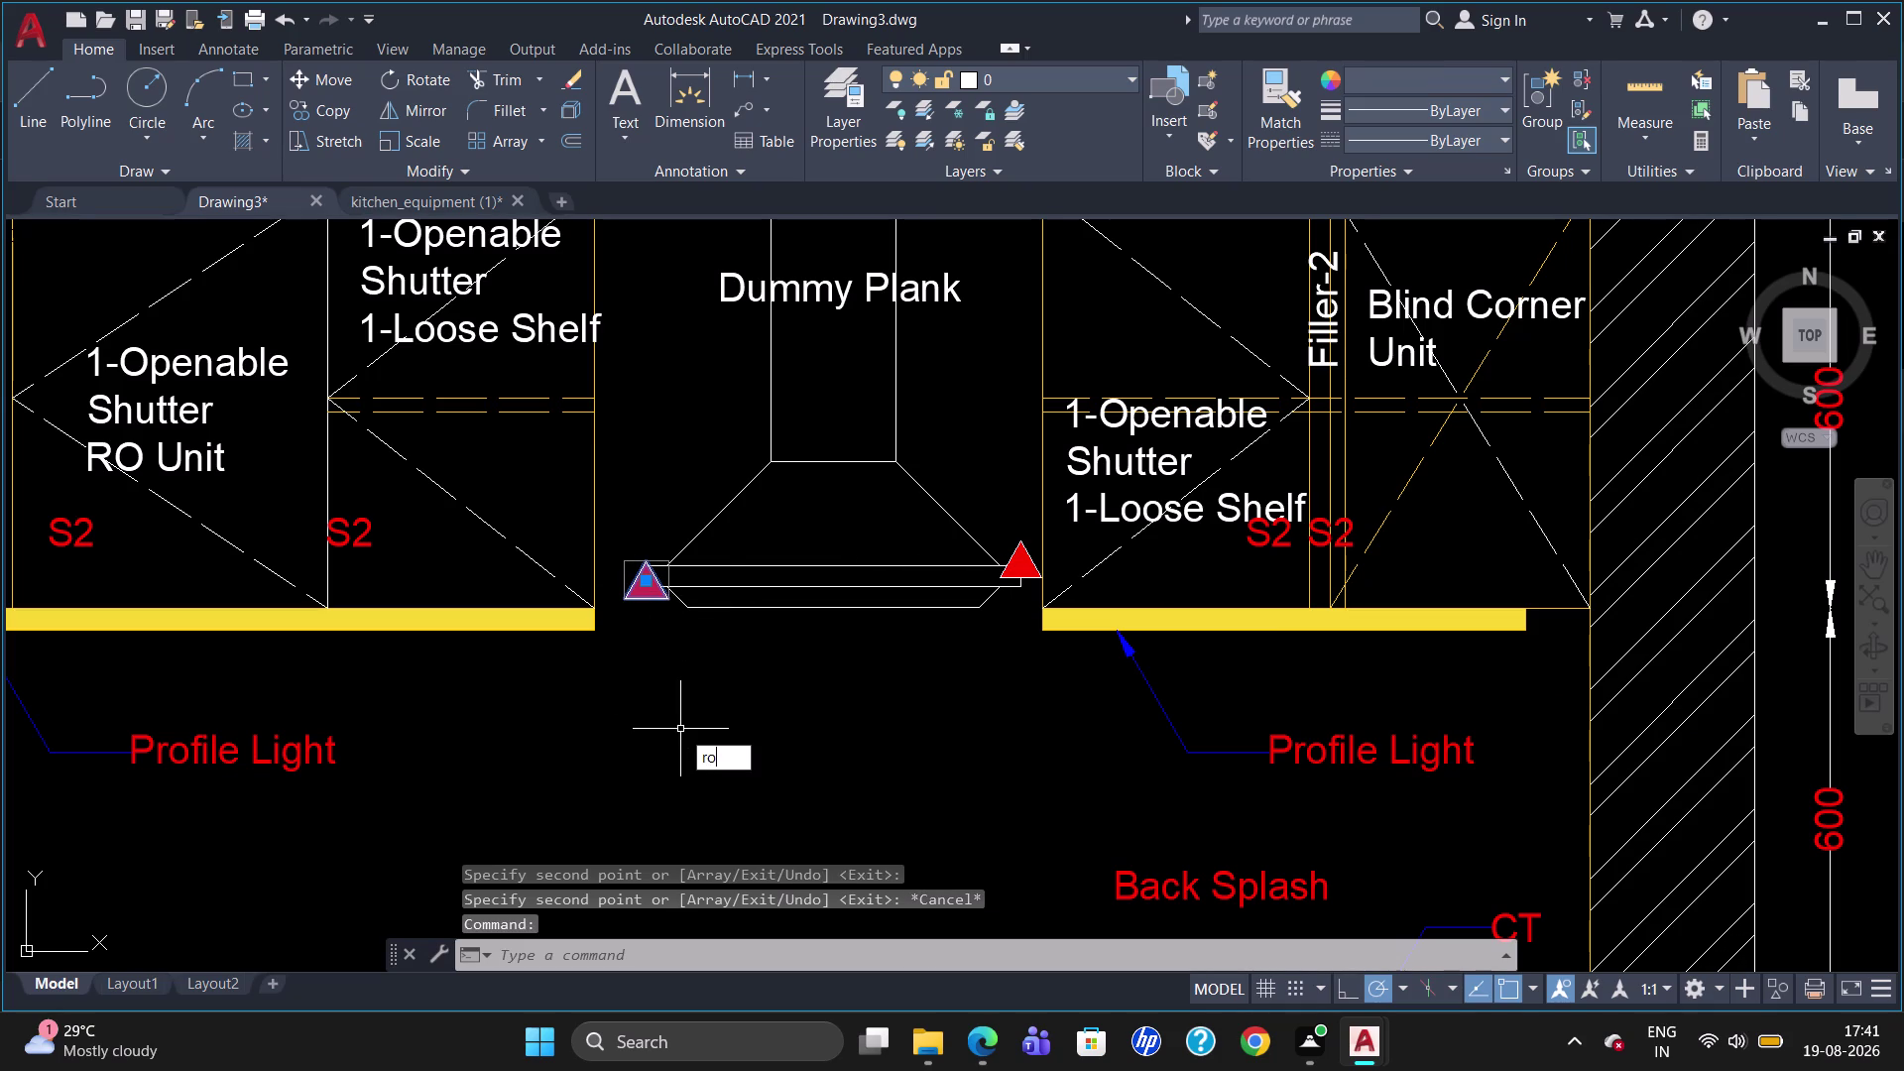
key(Return)
click(644, 549)
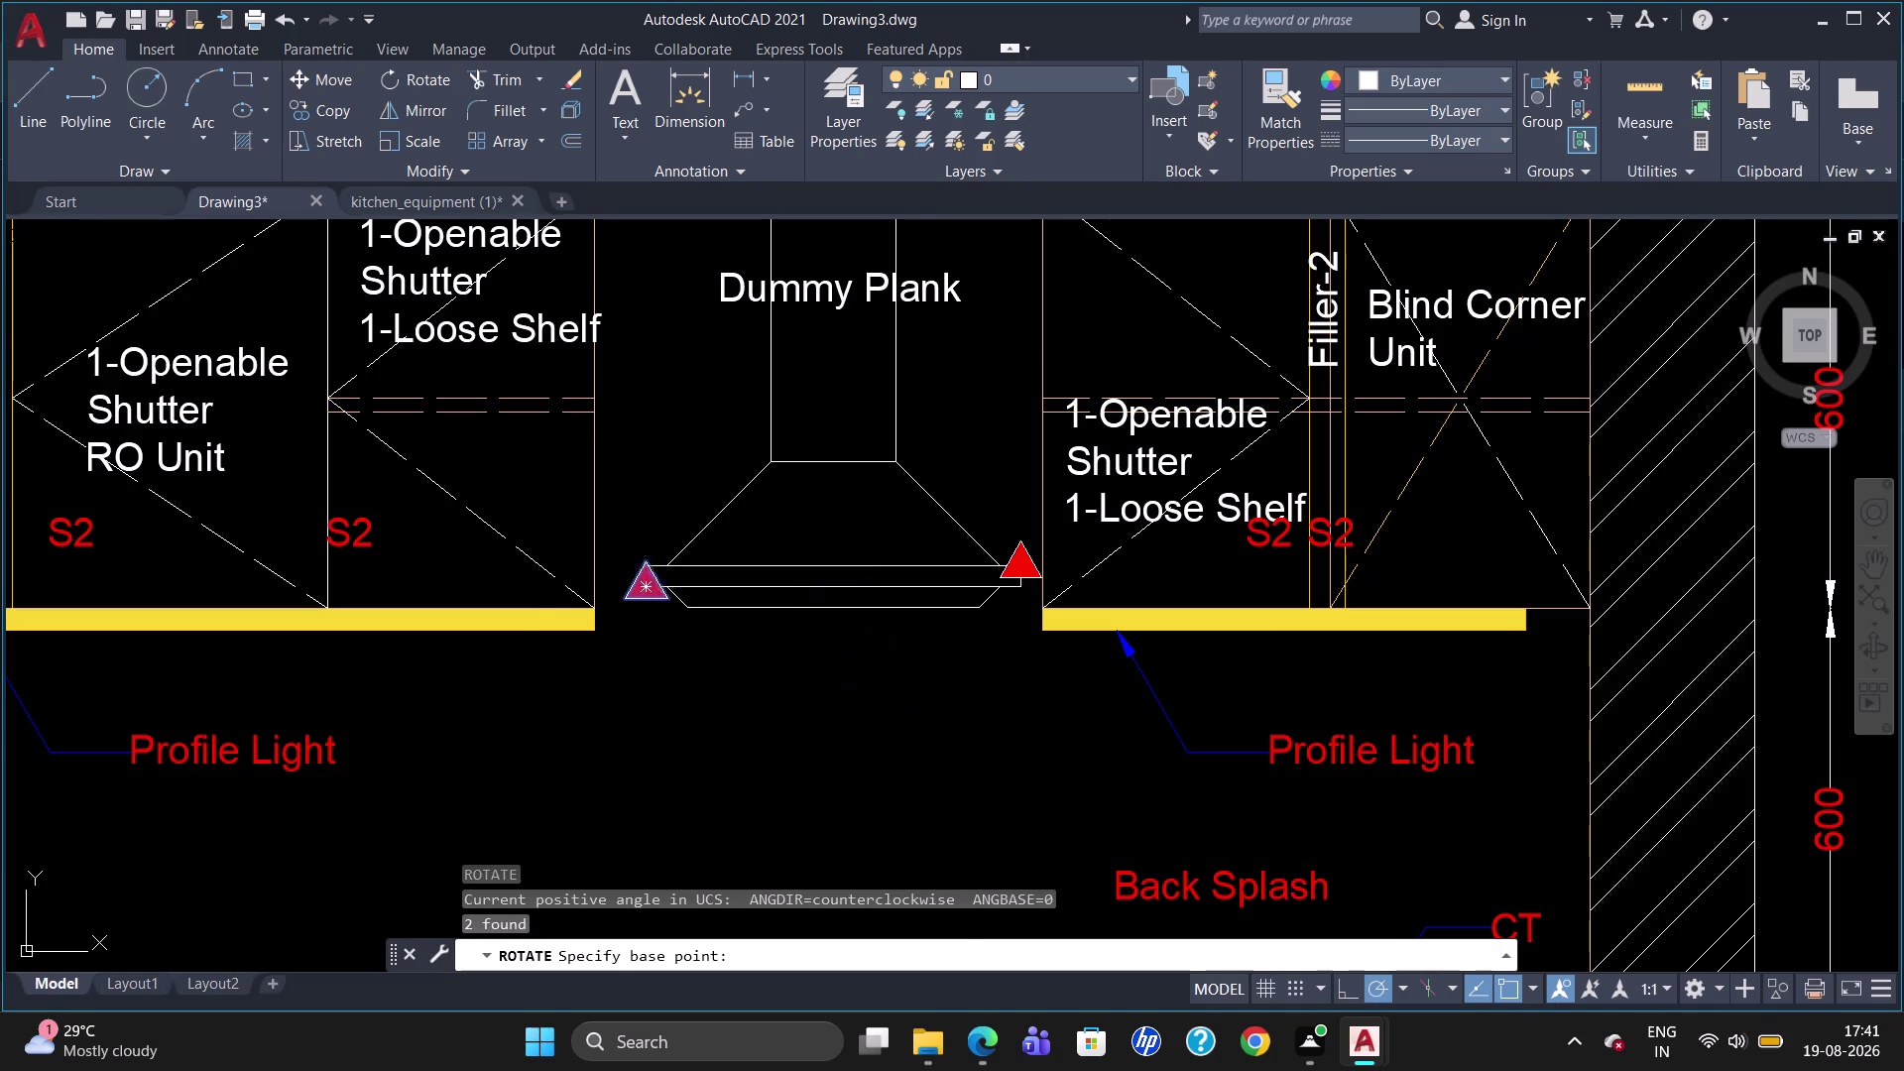
click(622, 560)
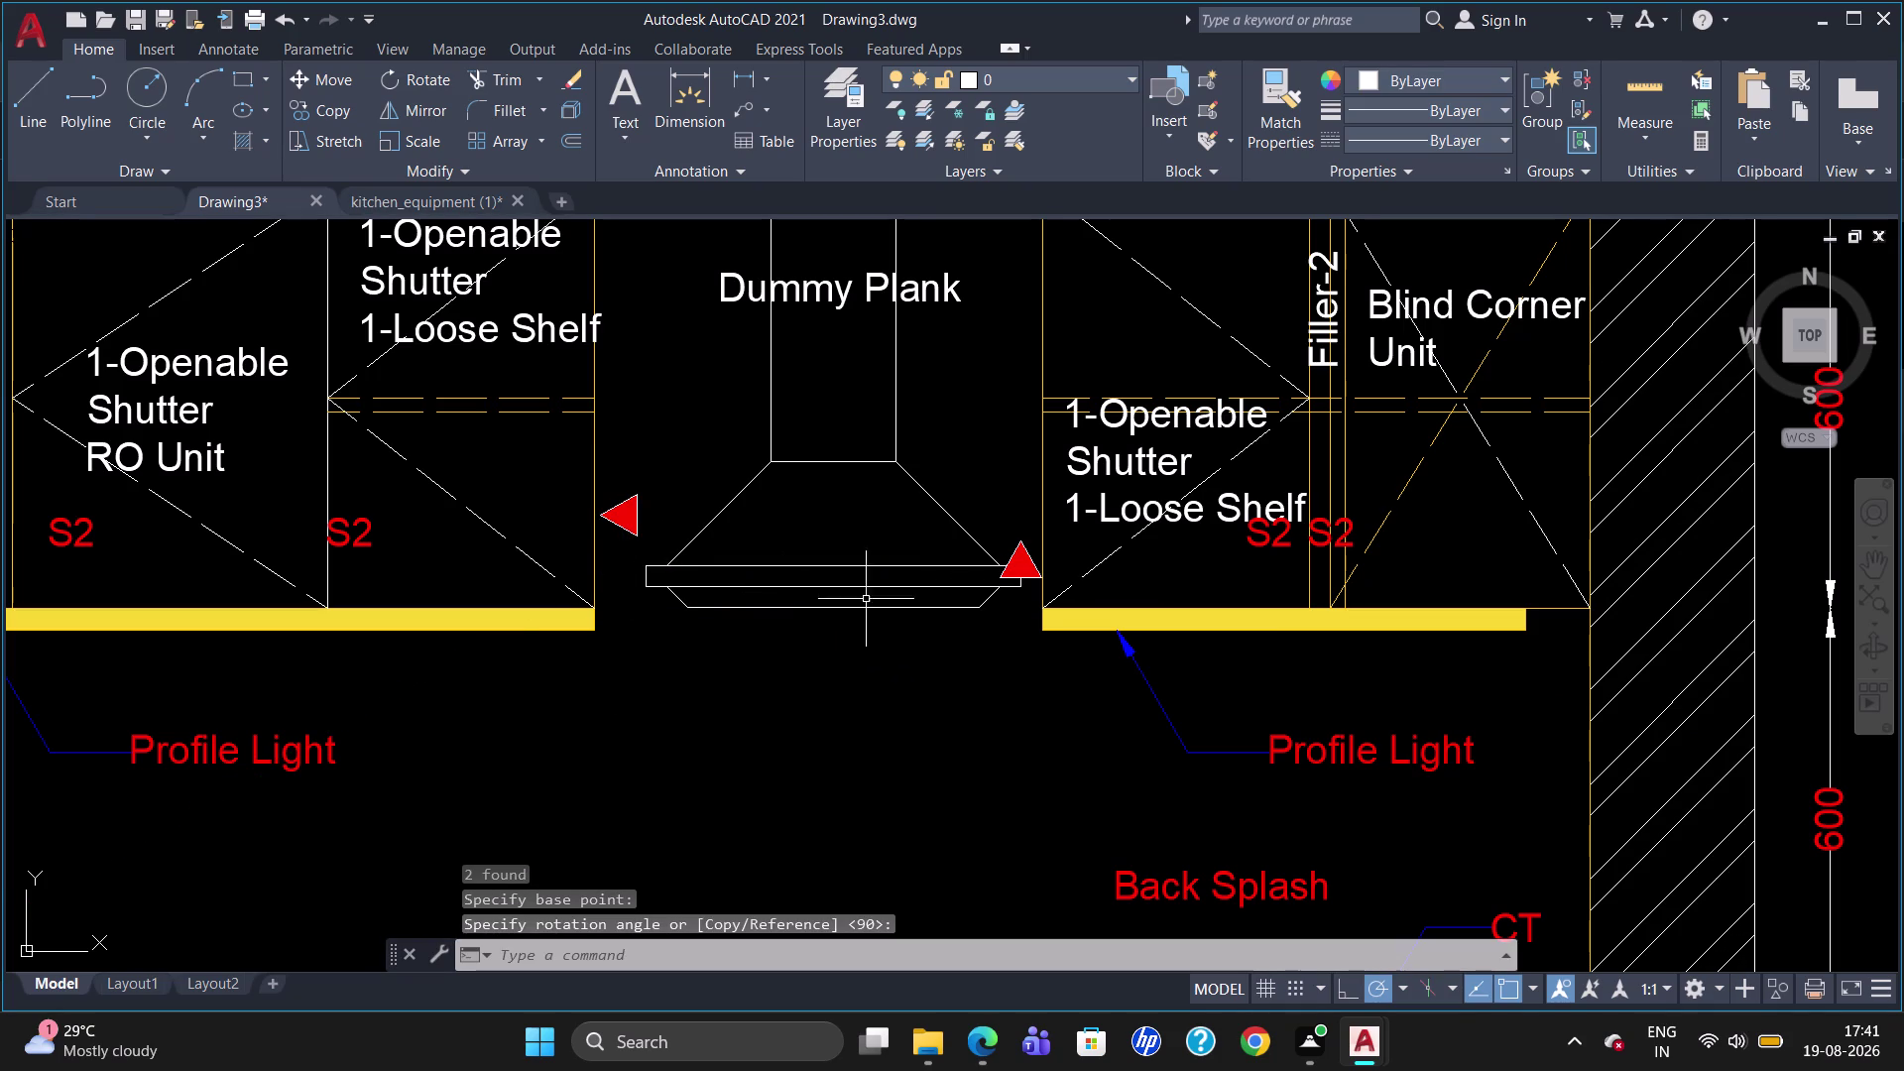
click(1016, 557)
text(r)
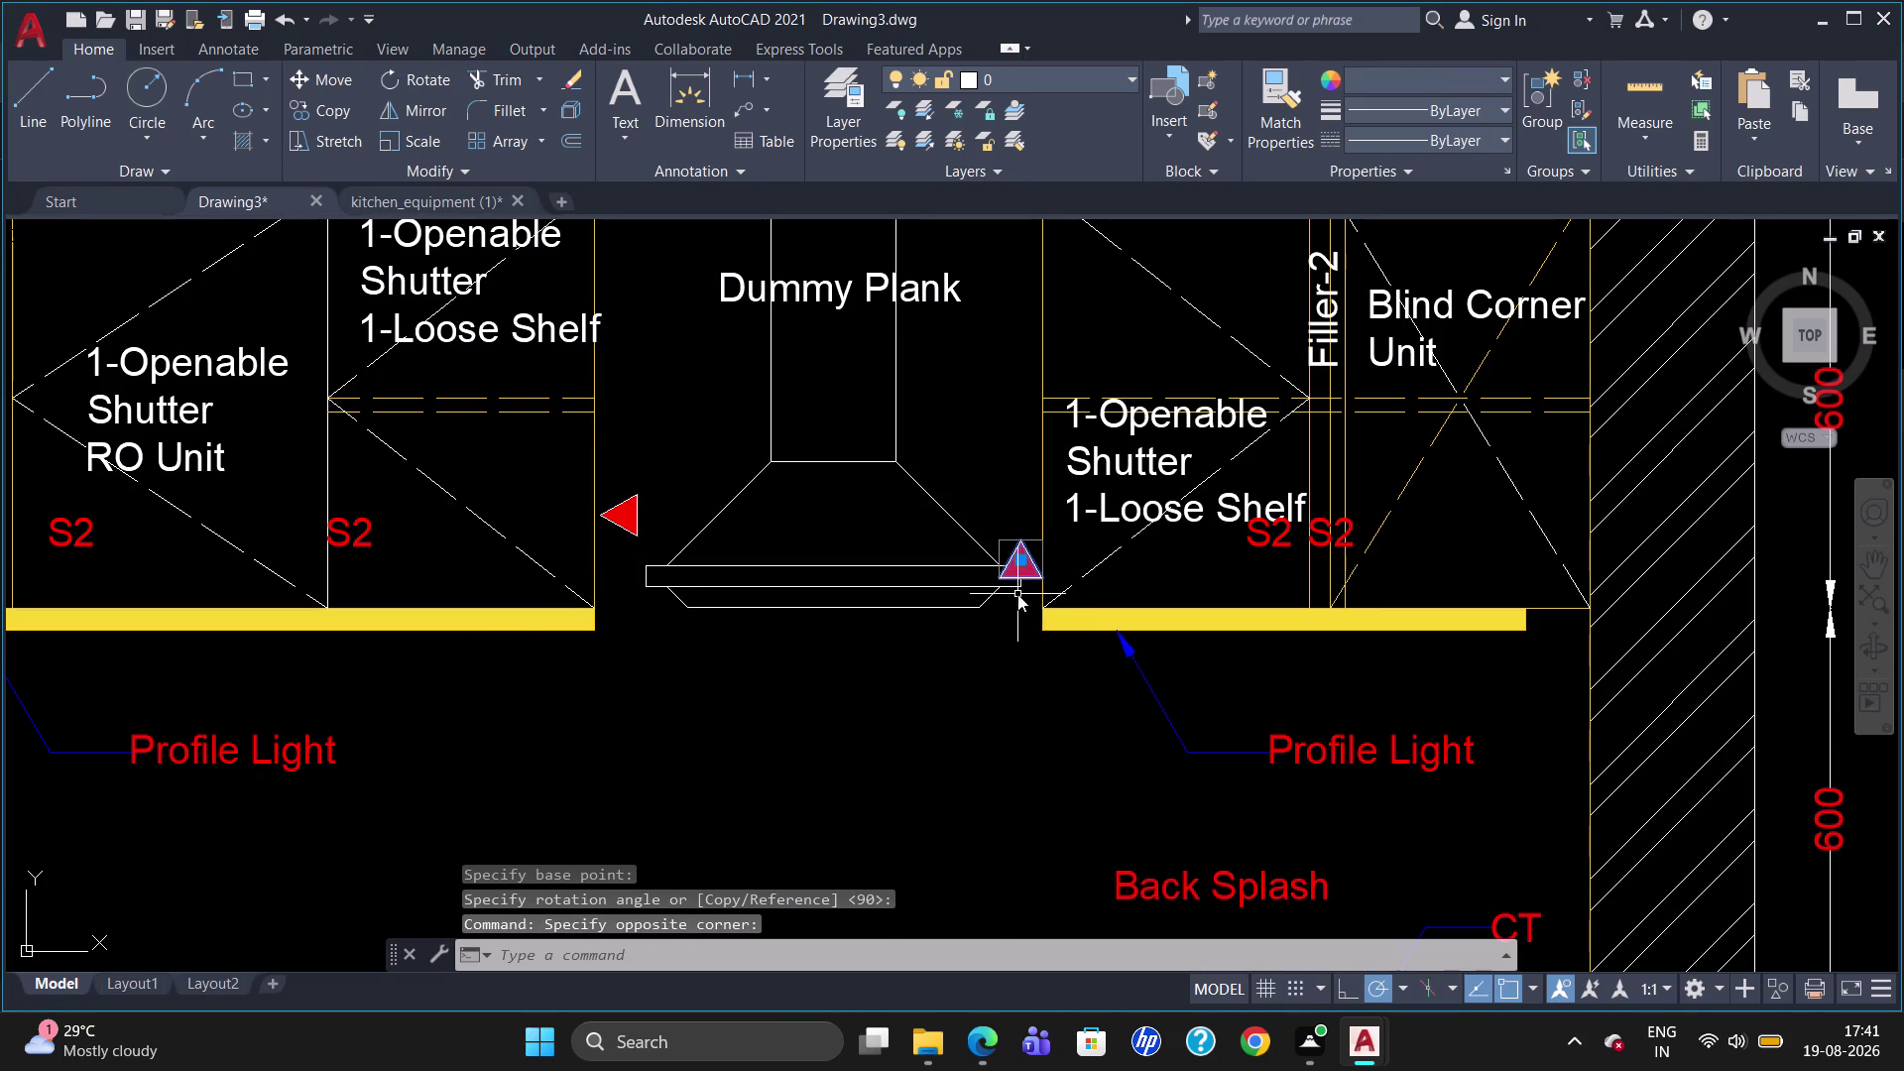
text(o)
key(Return)
click(1020, 533)
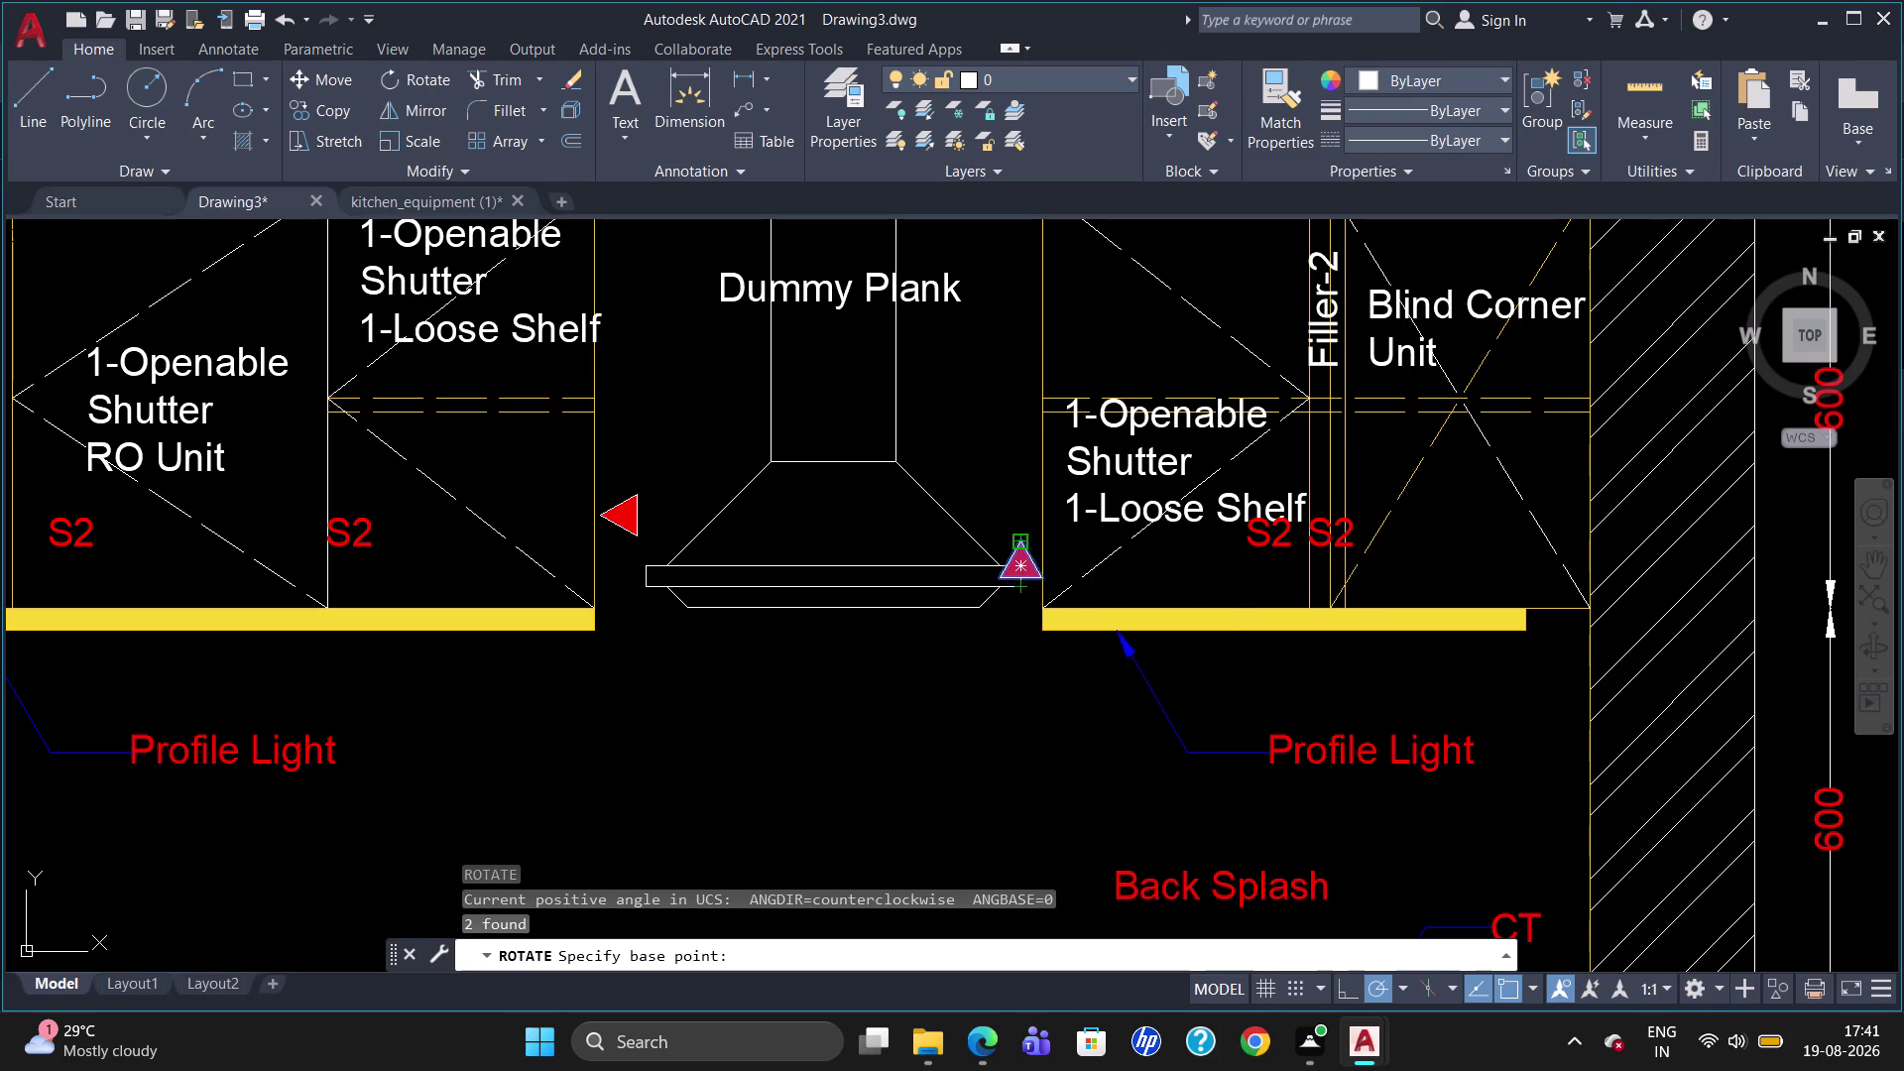
click(1022, 646)
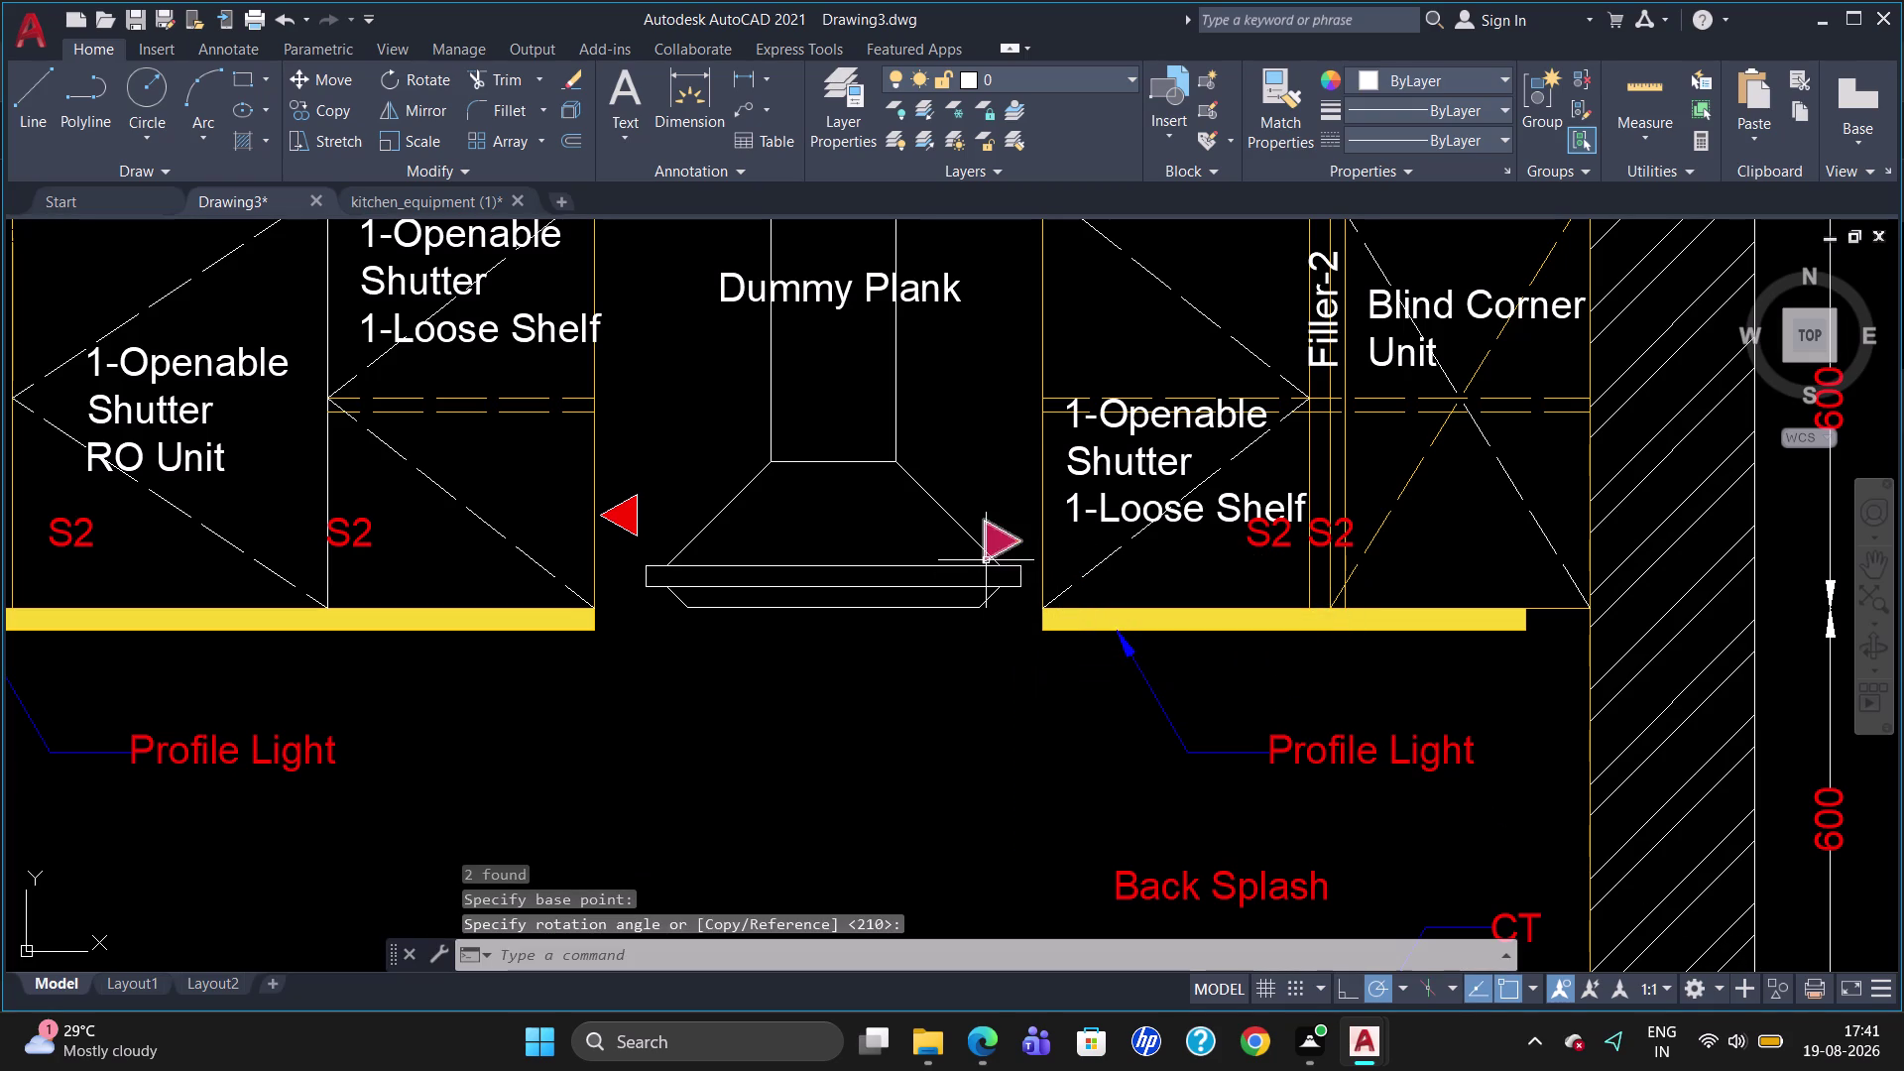
Move the right marker to the hood edge and lower the left marker level with it.
click(988, 560)
key(m)
key(Return)
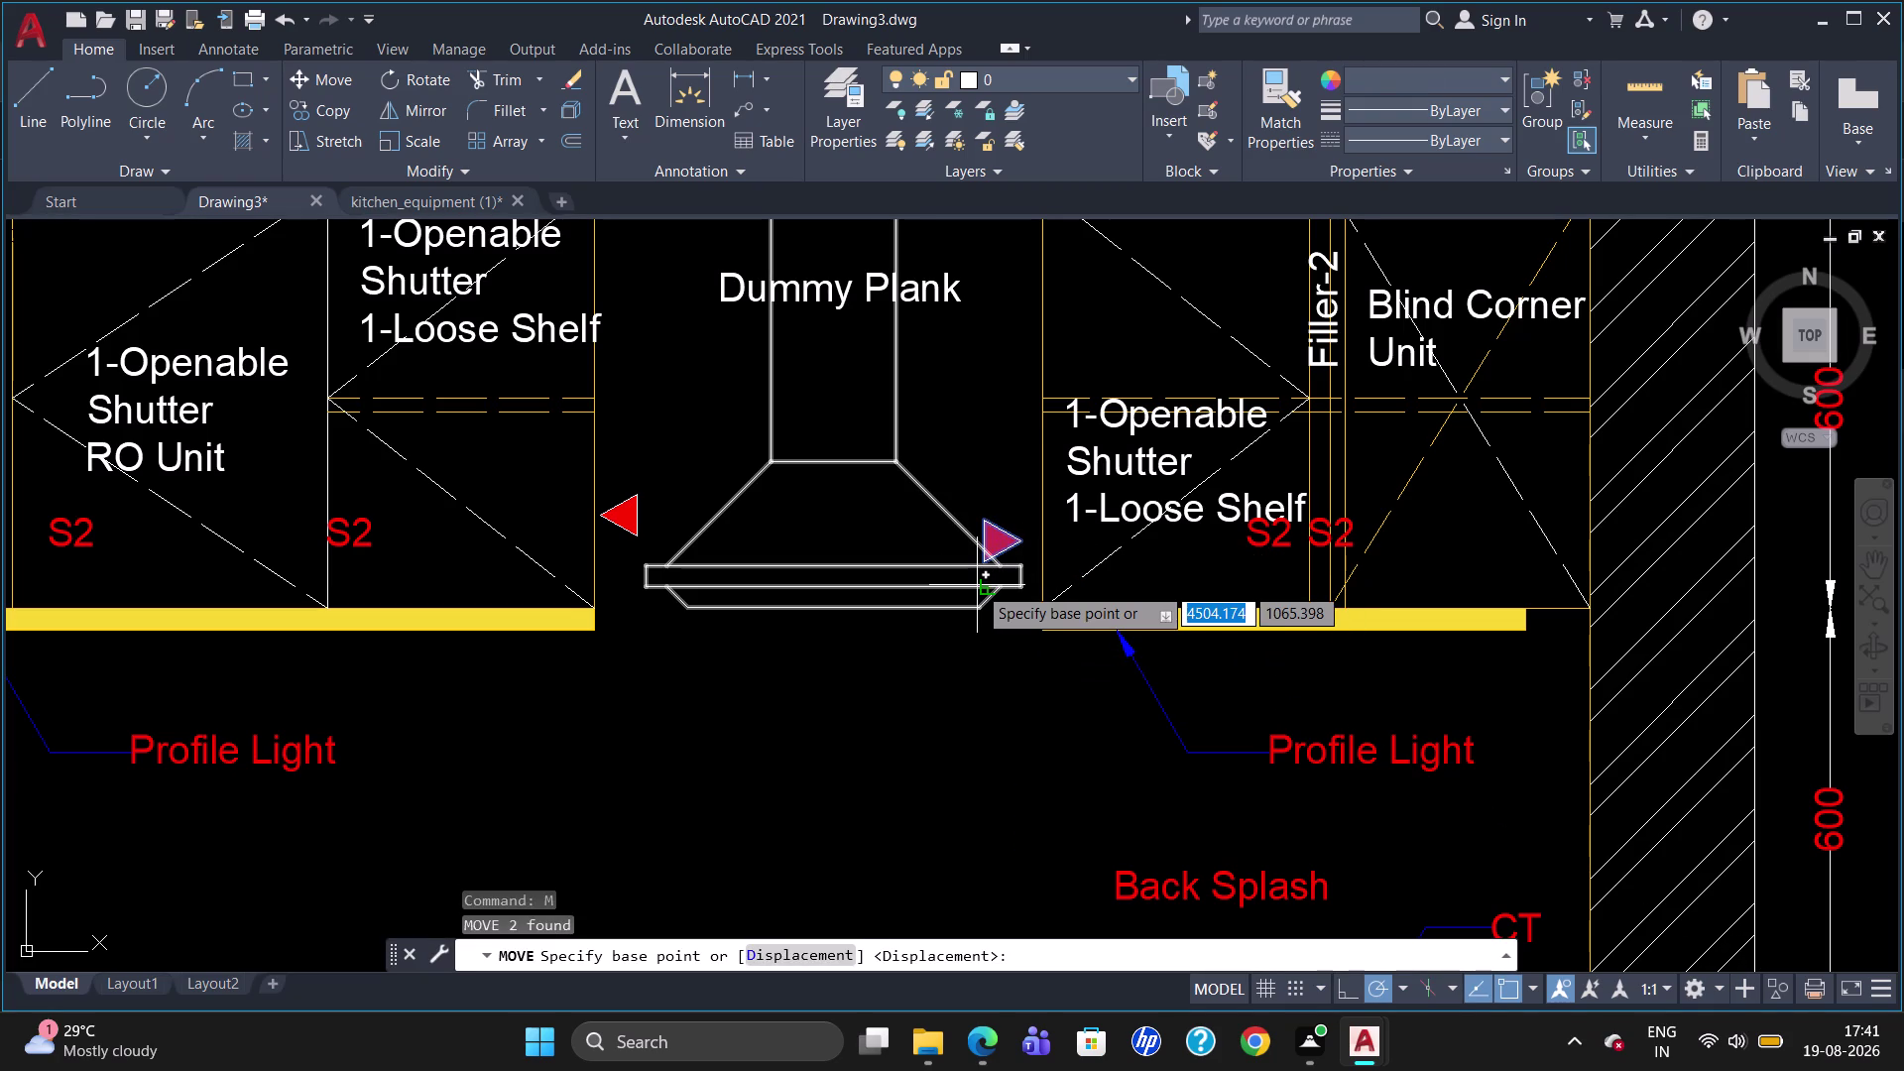
click(982, 560)
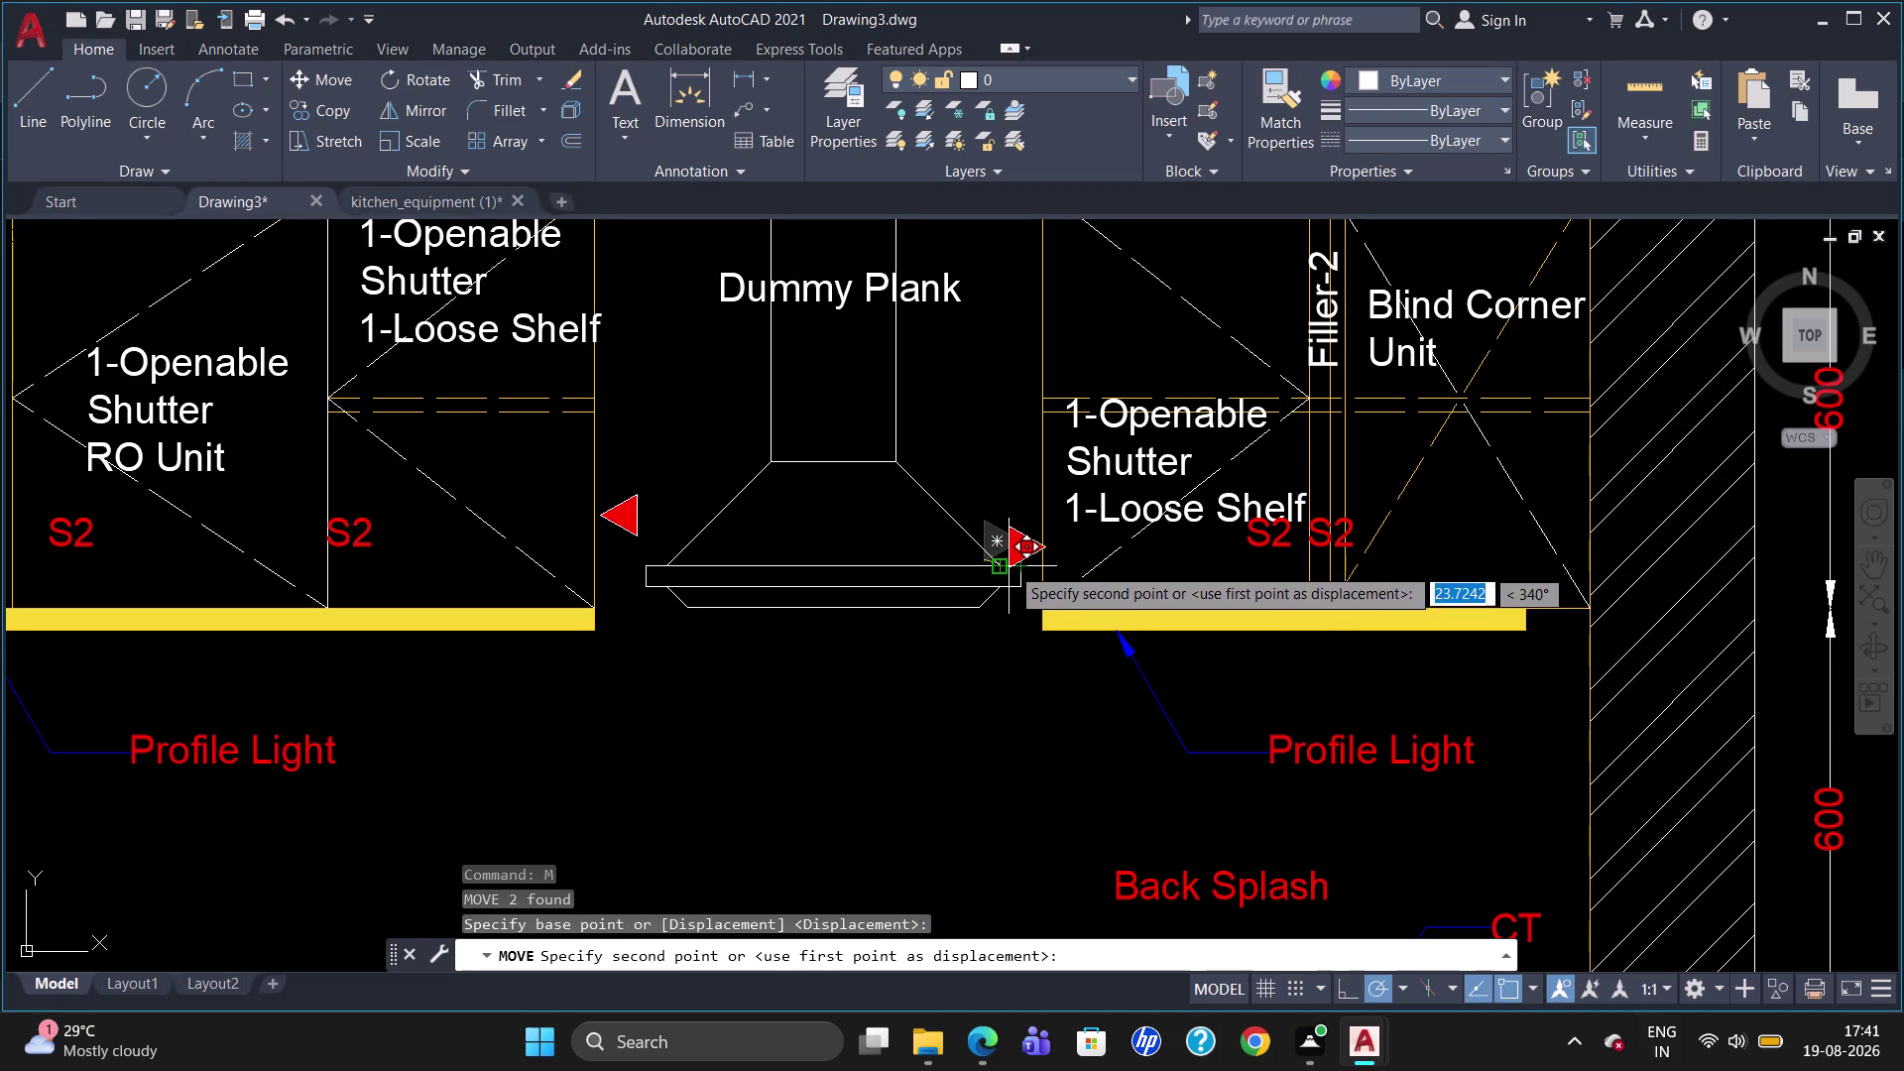
click(1010, 566)
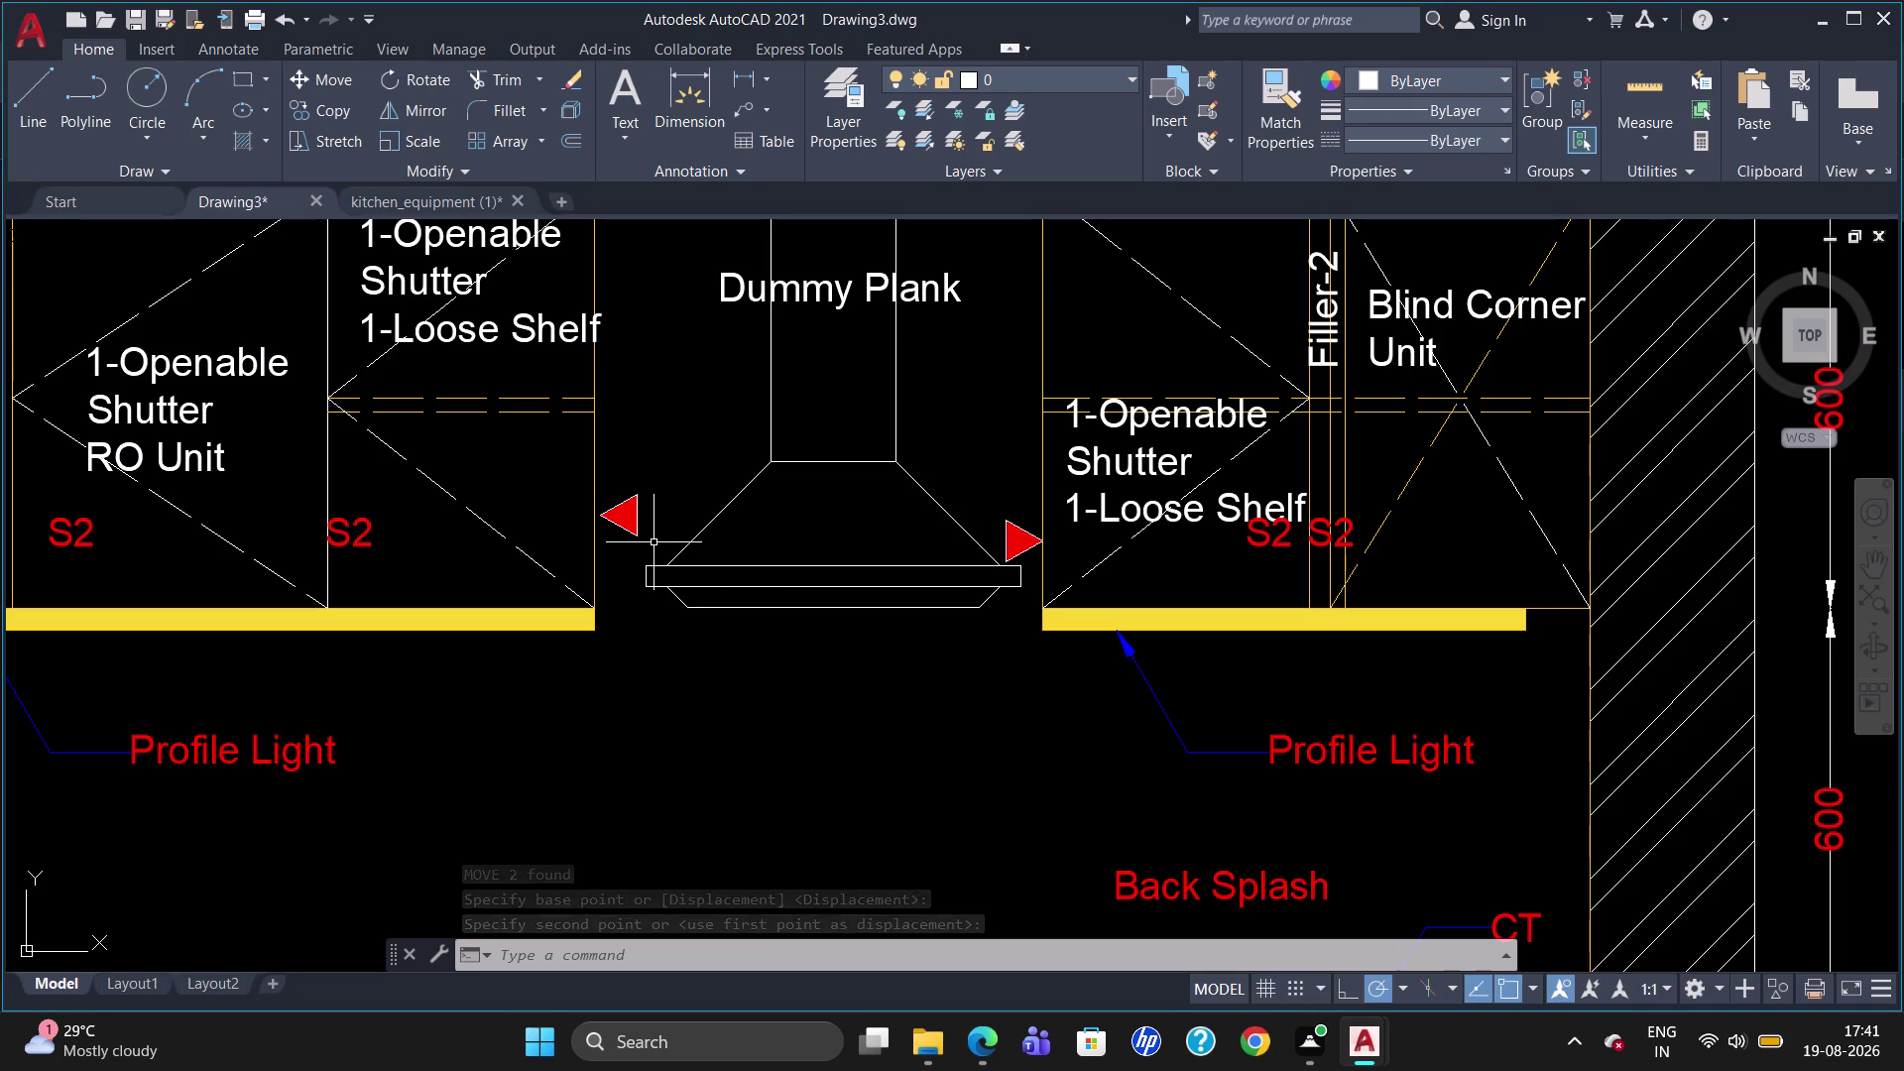
click(631, 525)
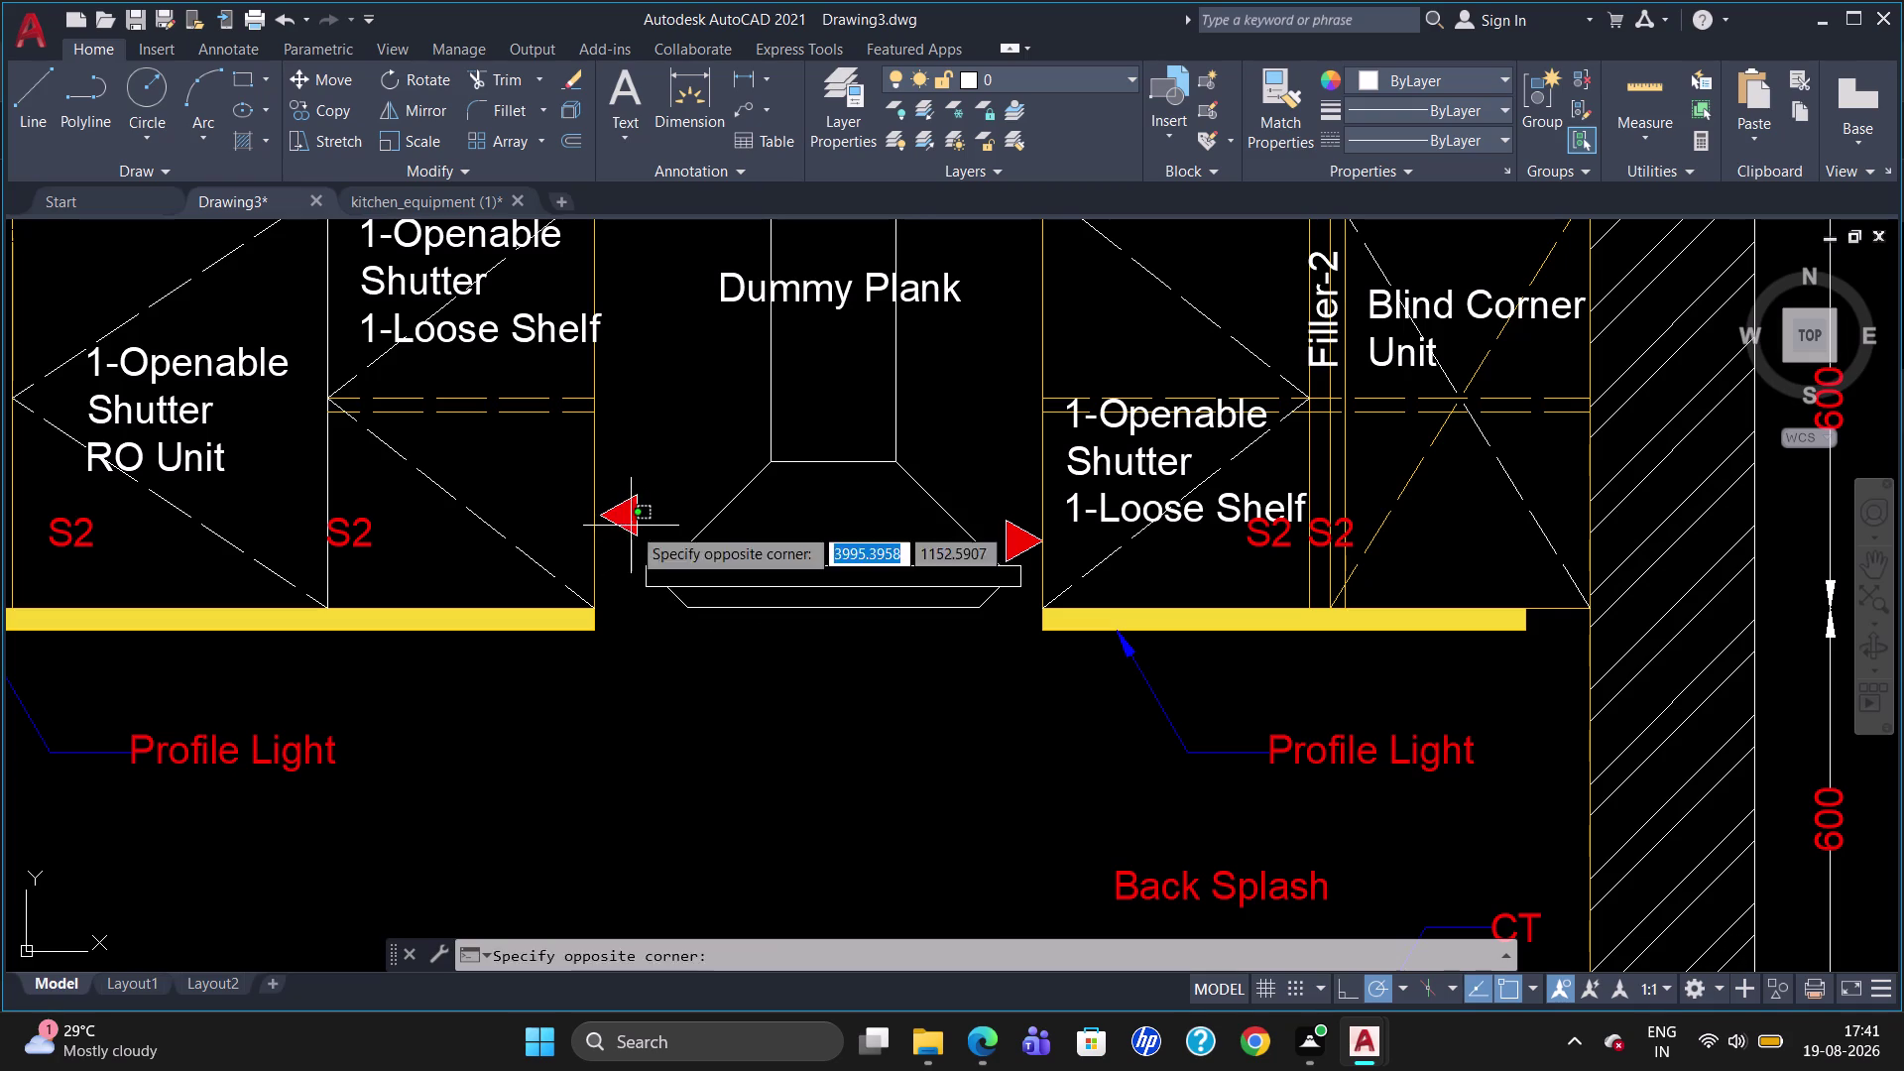
key(m)
key(Return)
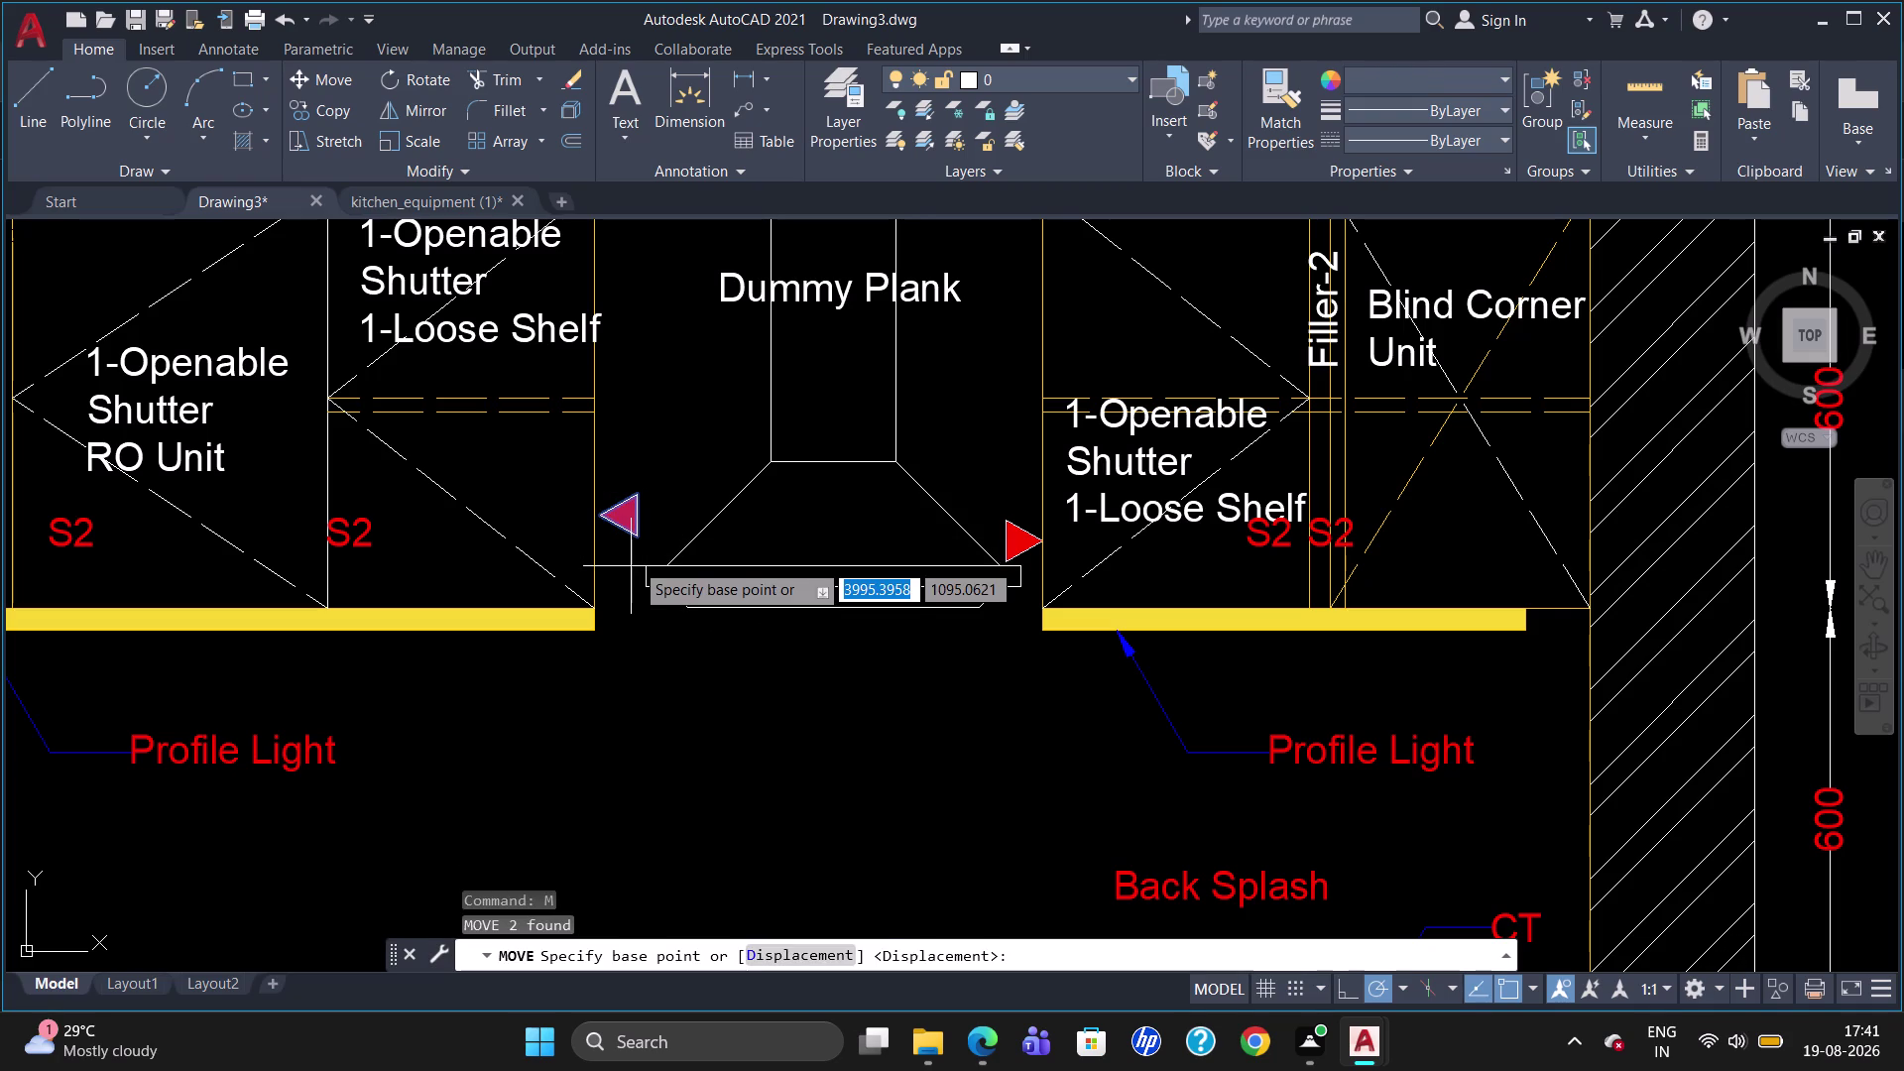
click(636, 542)
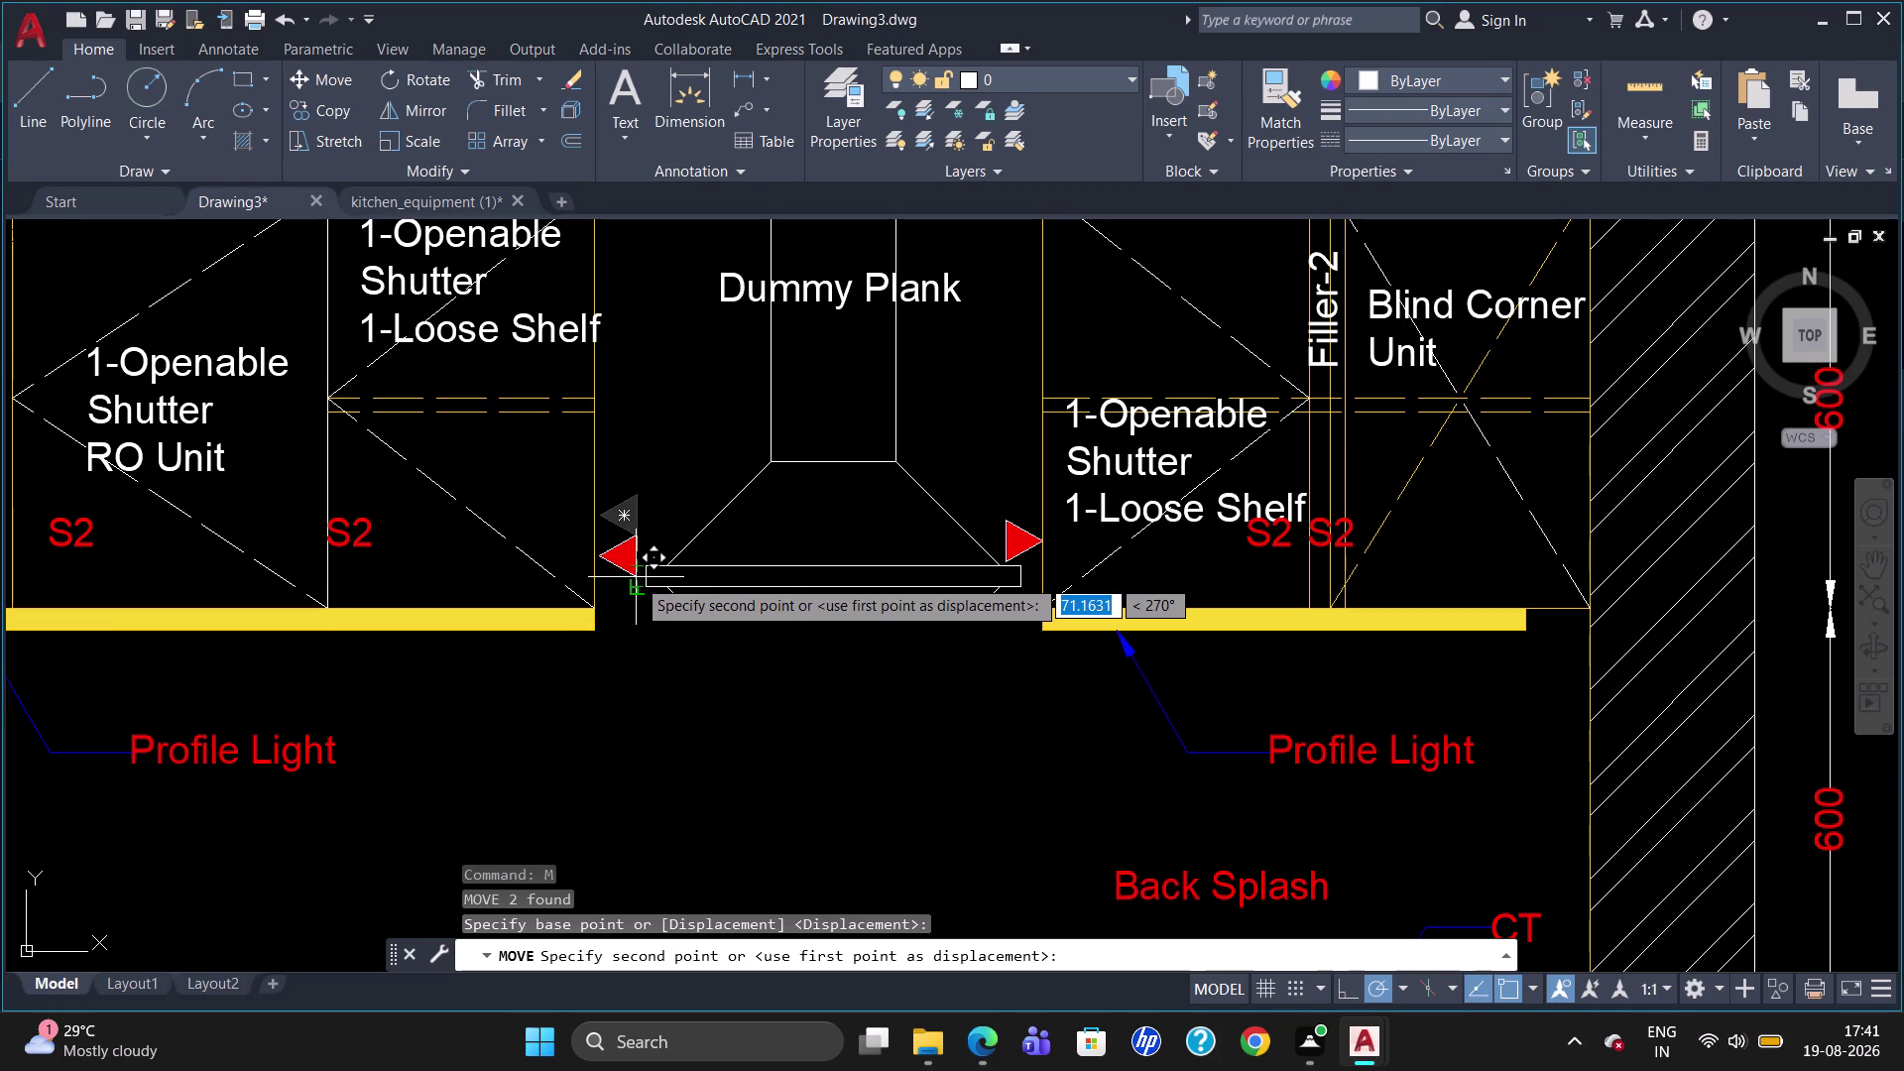
click(636, 577)
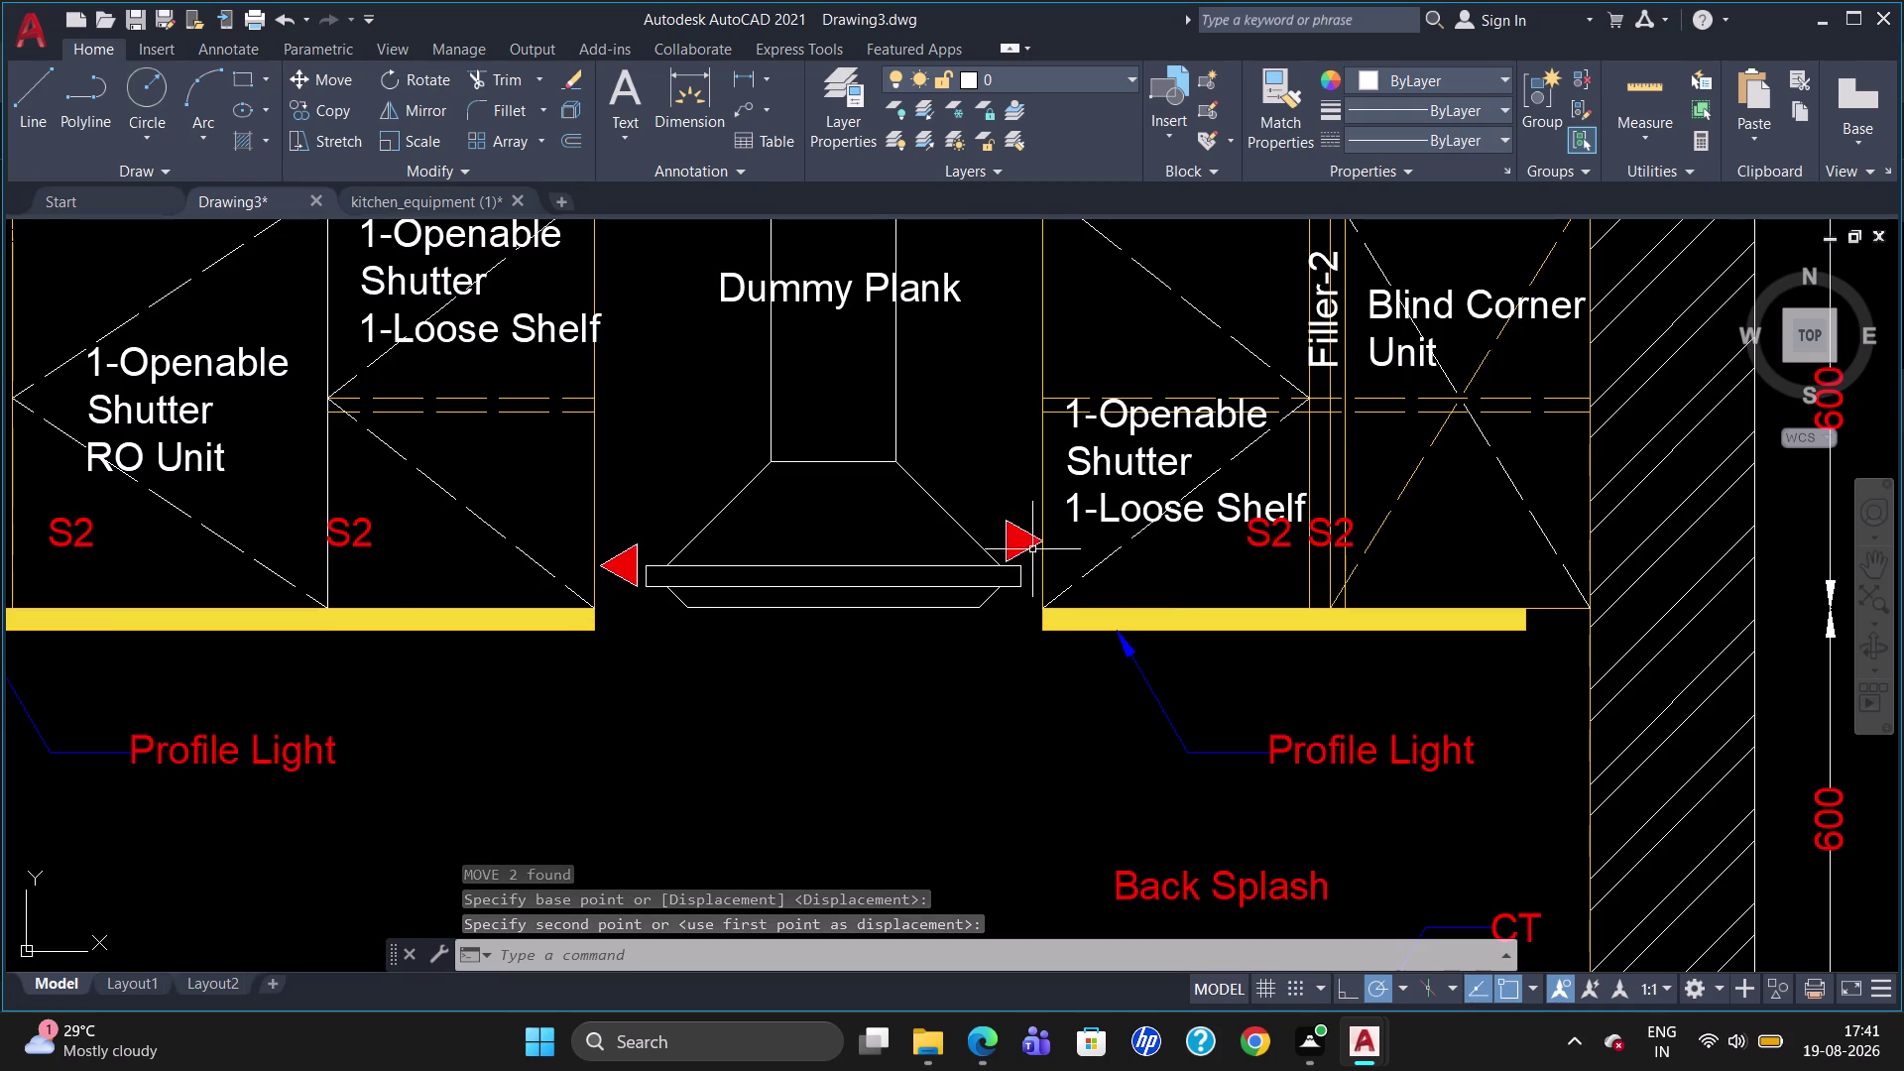
Nudge the right marker until it aligns with the hood's lower edge.
click(1021, 539)
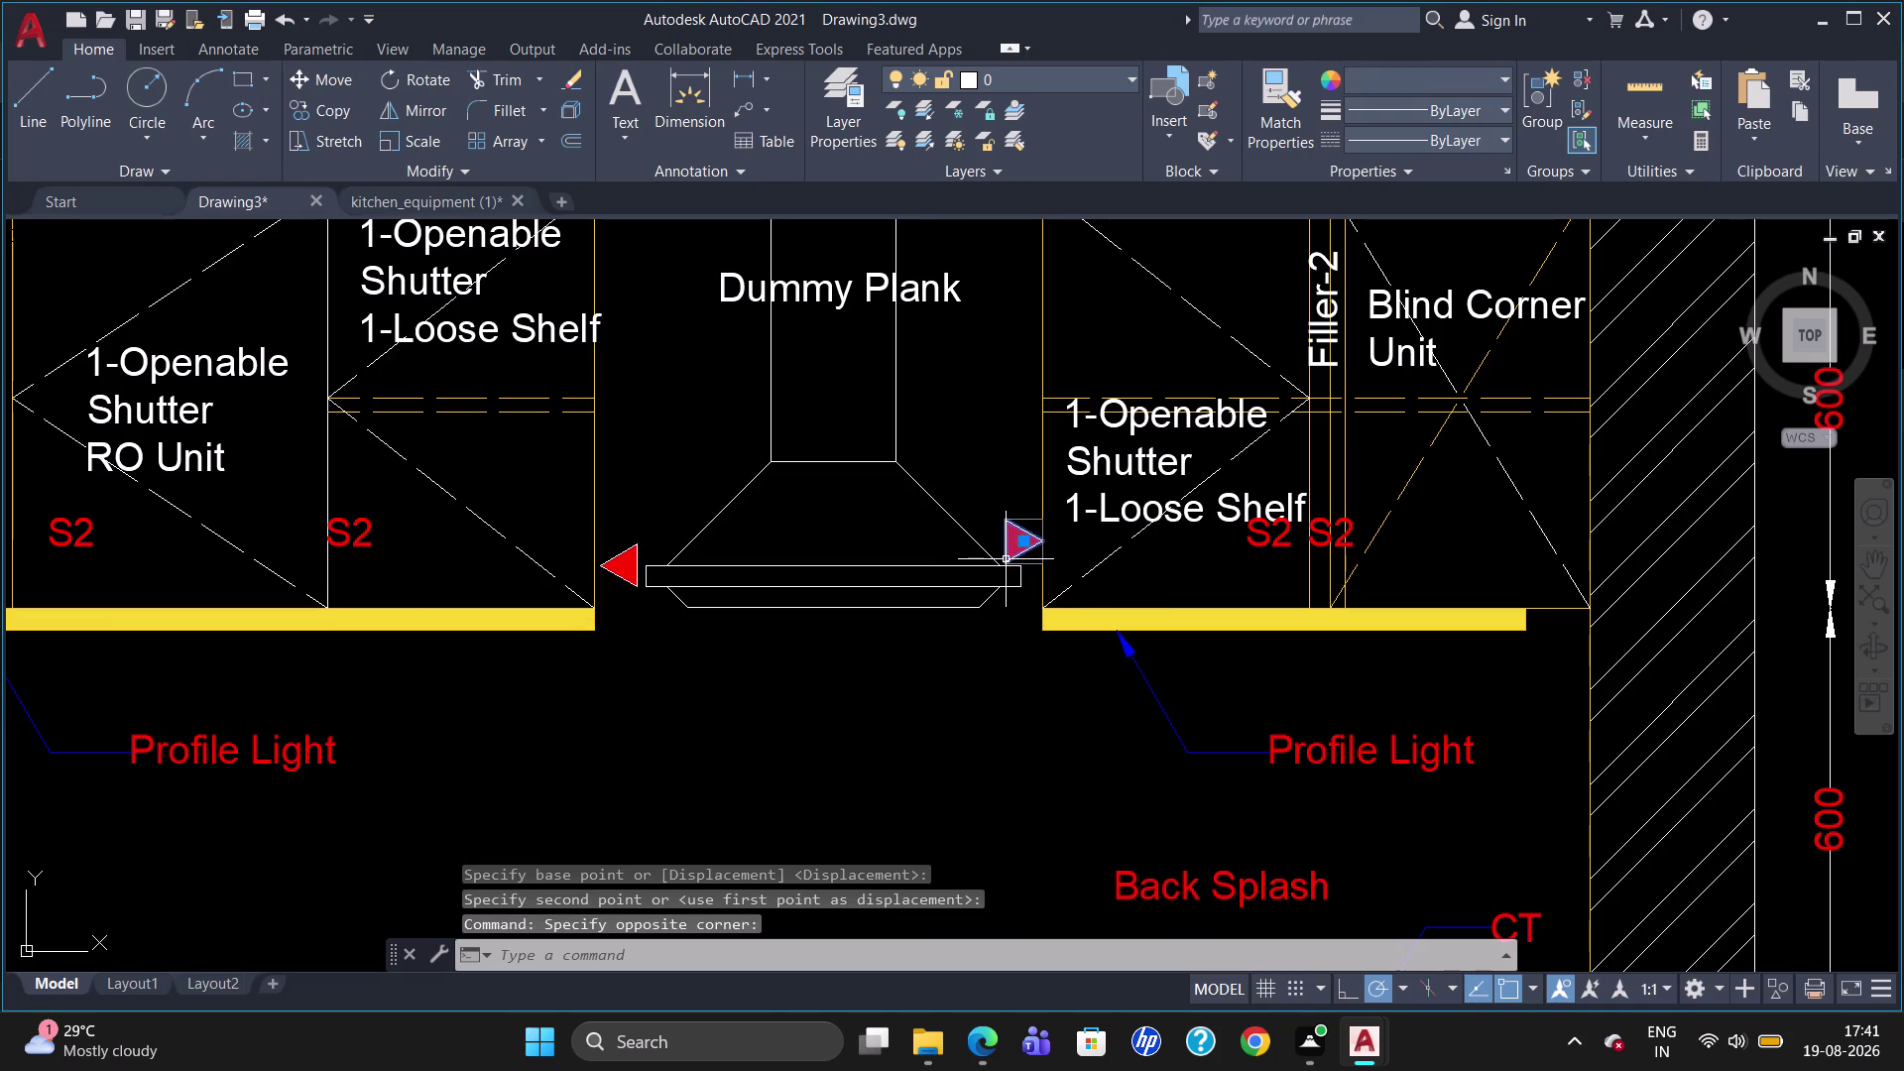
key(m)
key(Return)
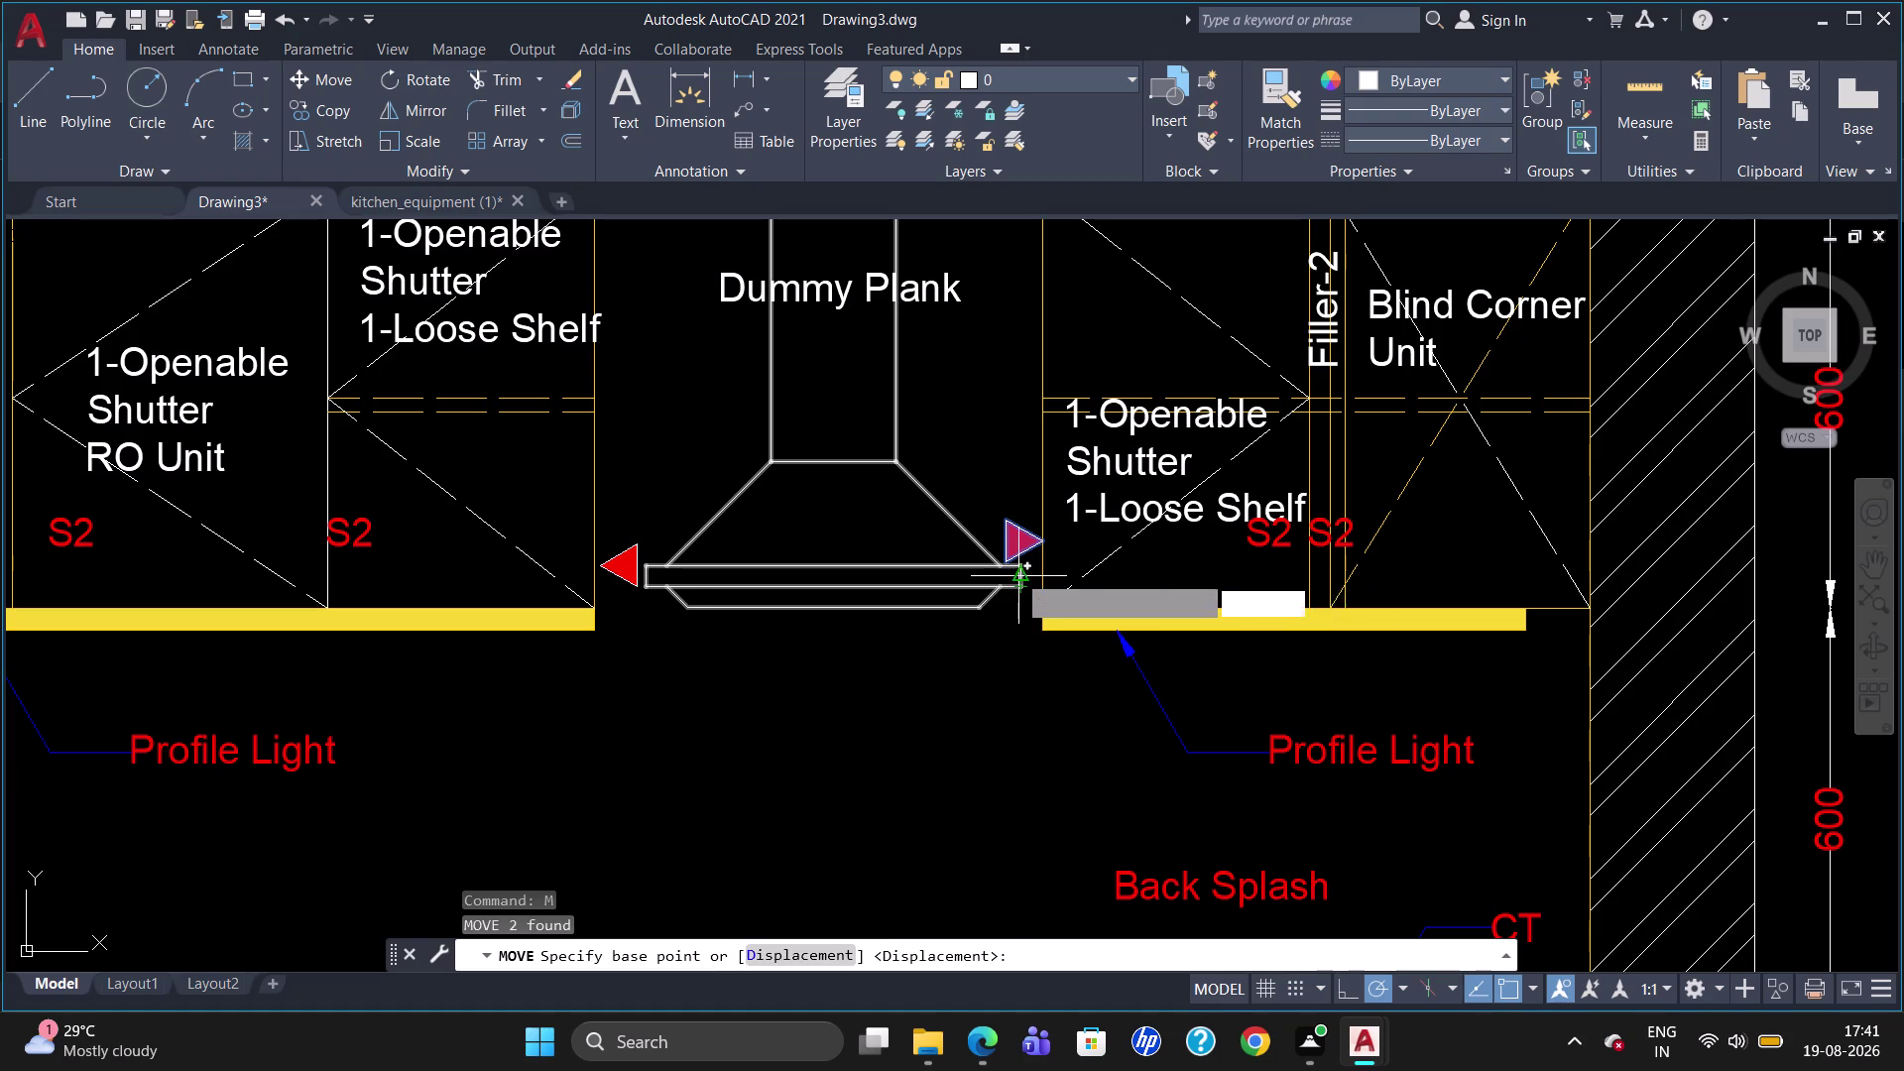
click(1003, 546)
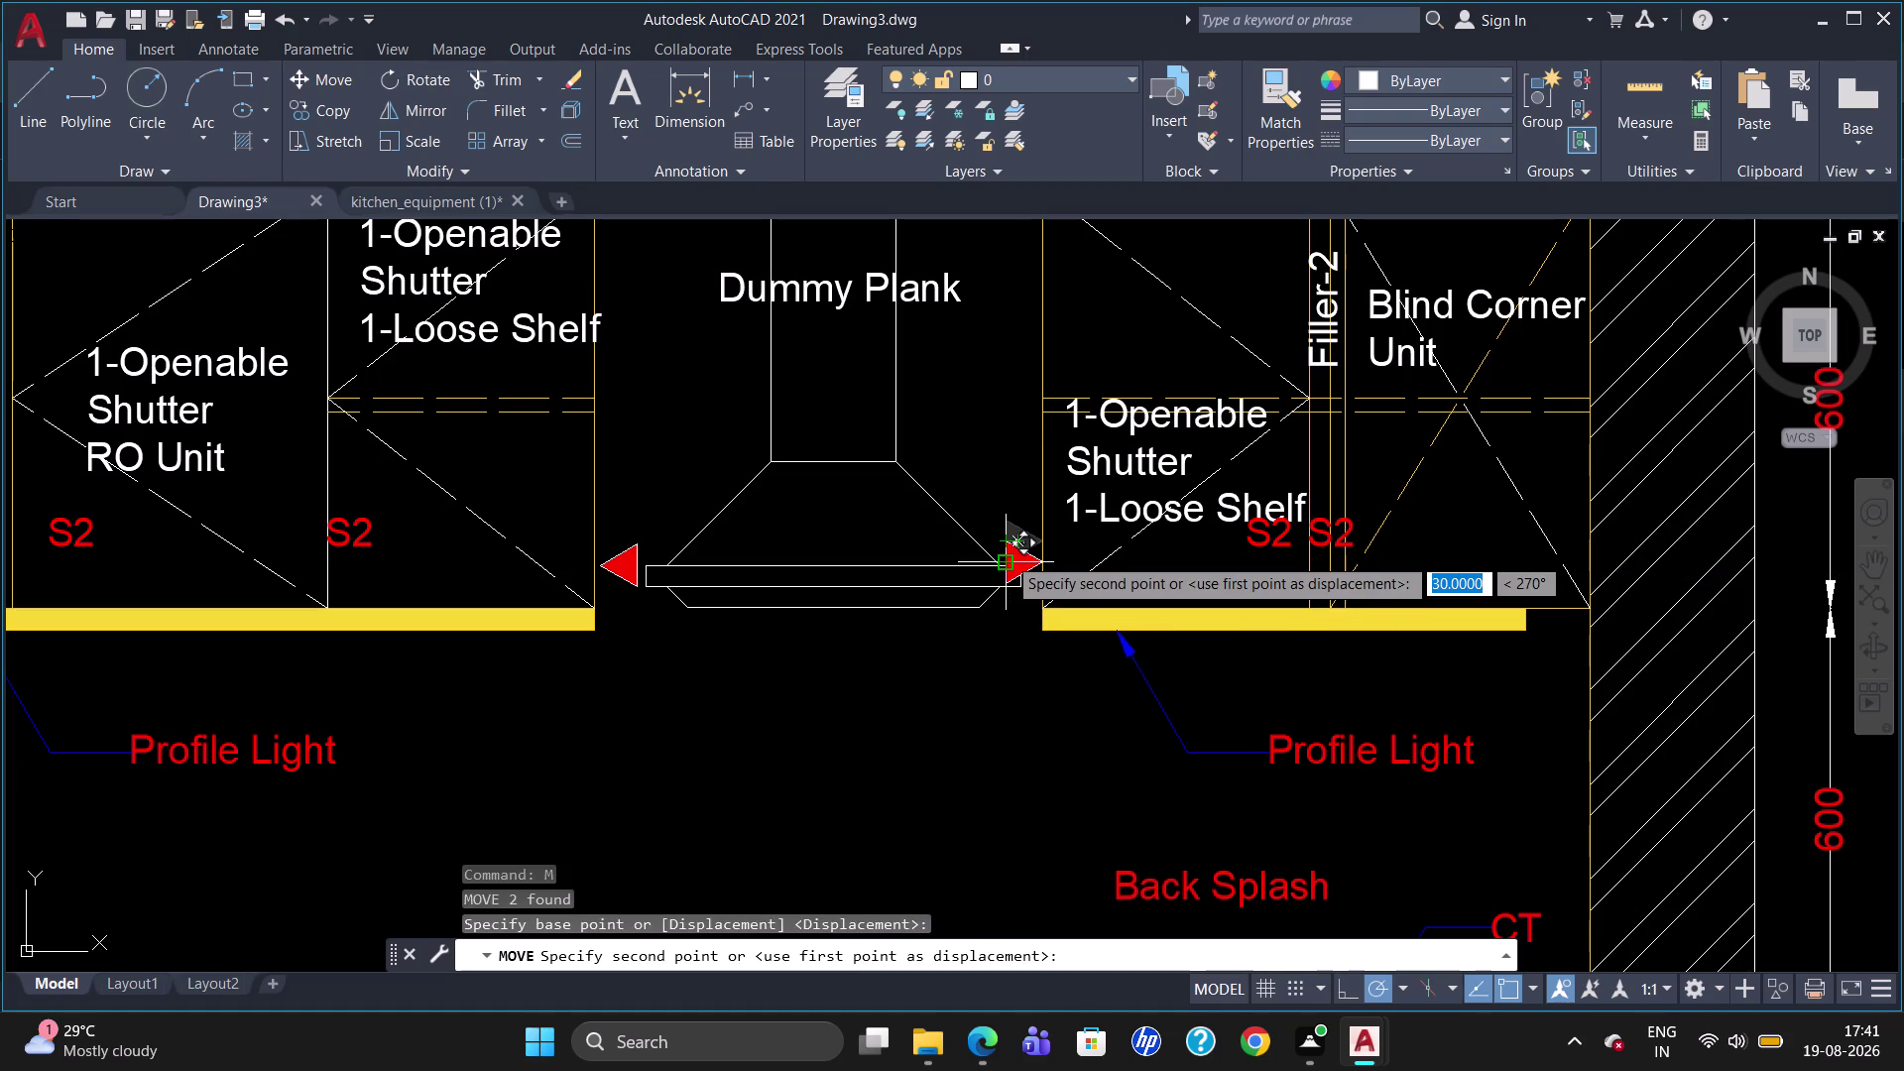
click(1008, 556)
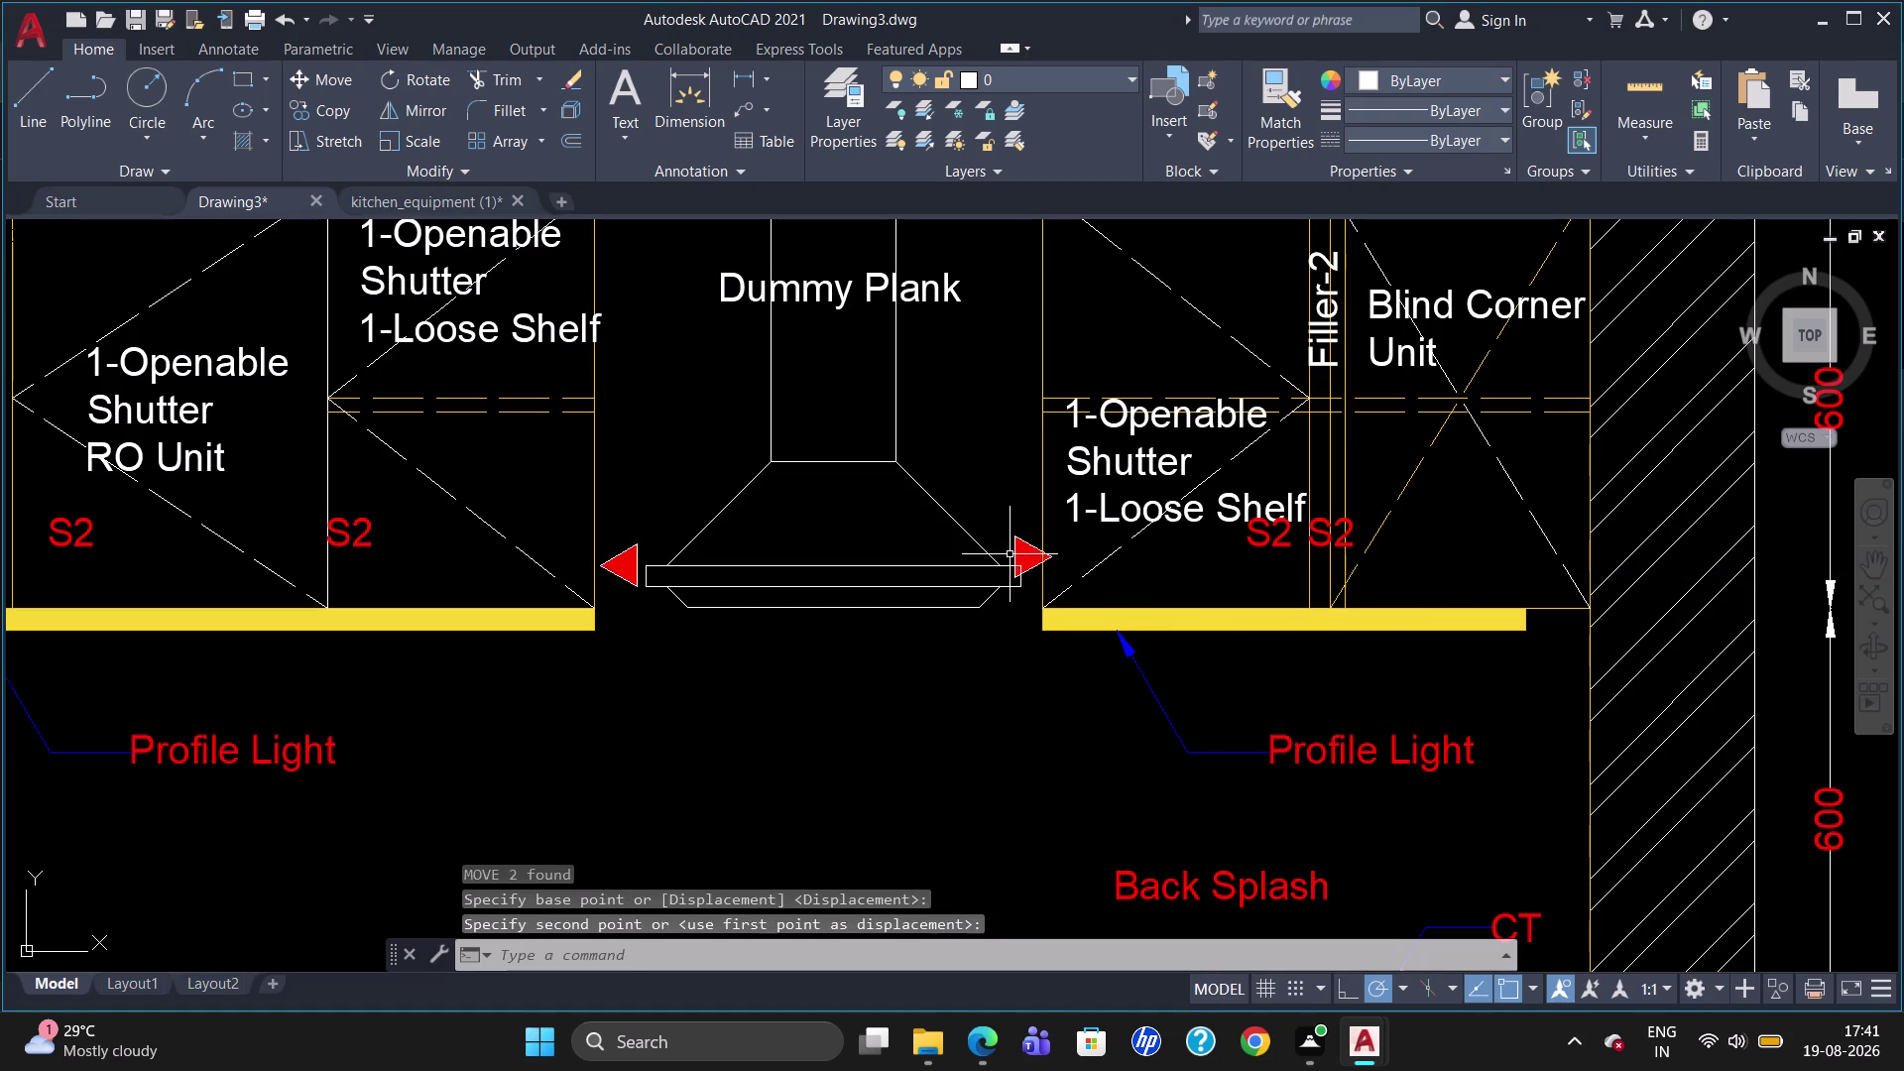
click(1022, 567)
key(m)
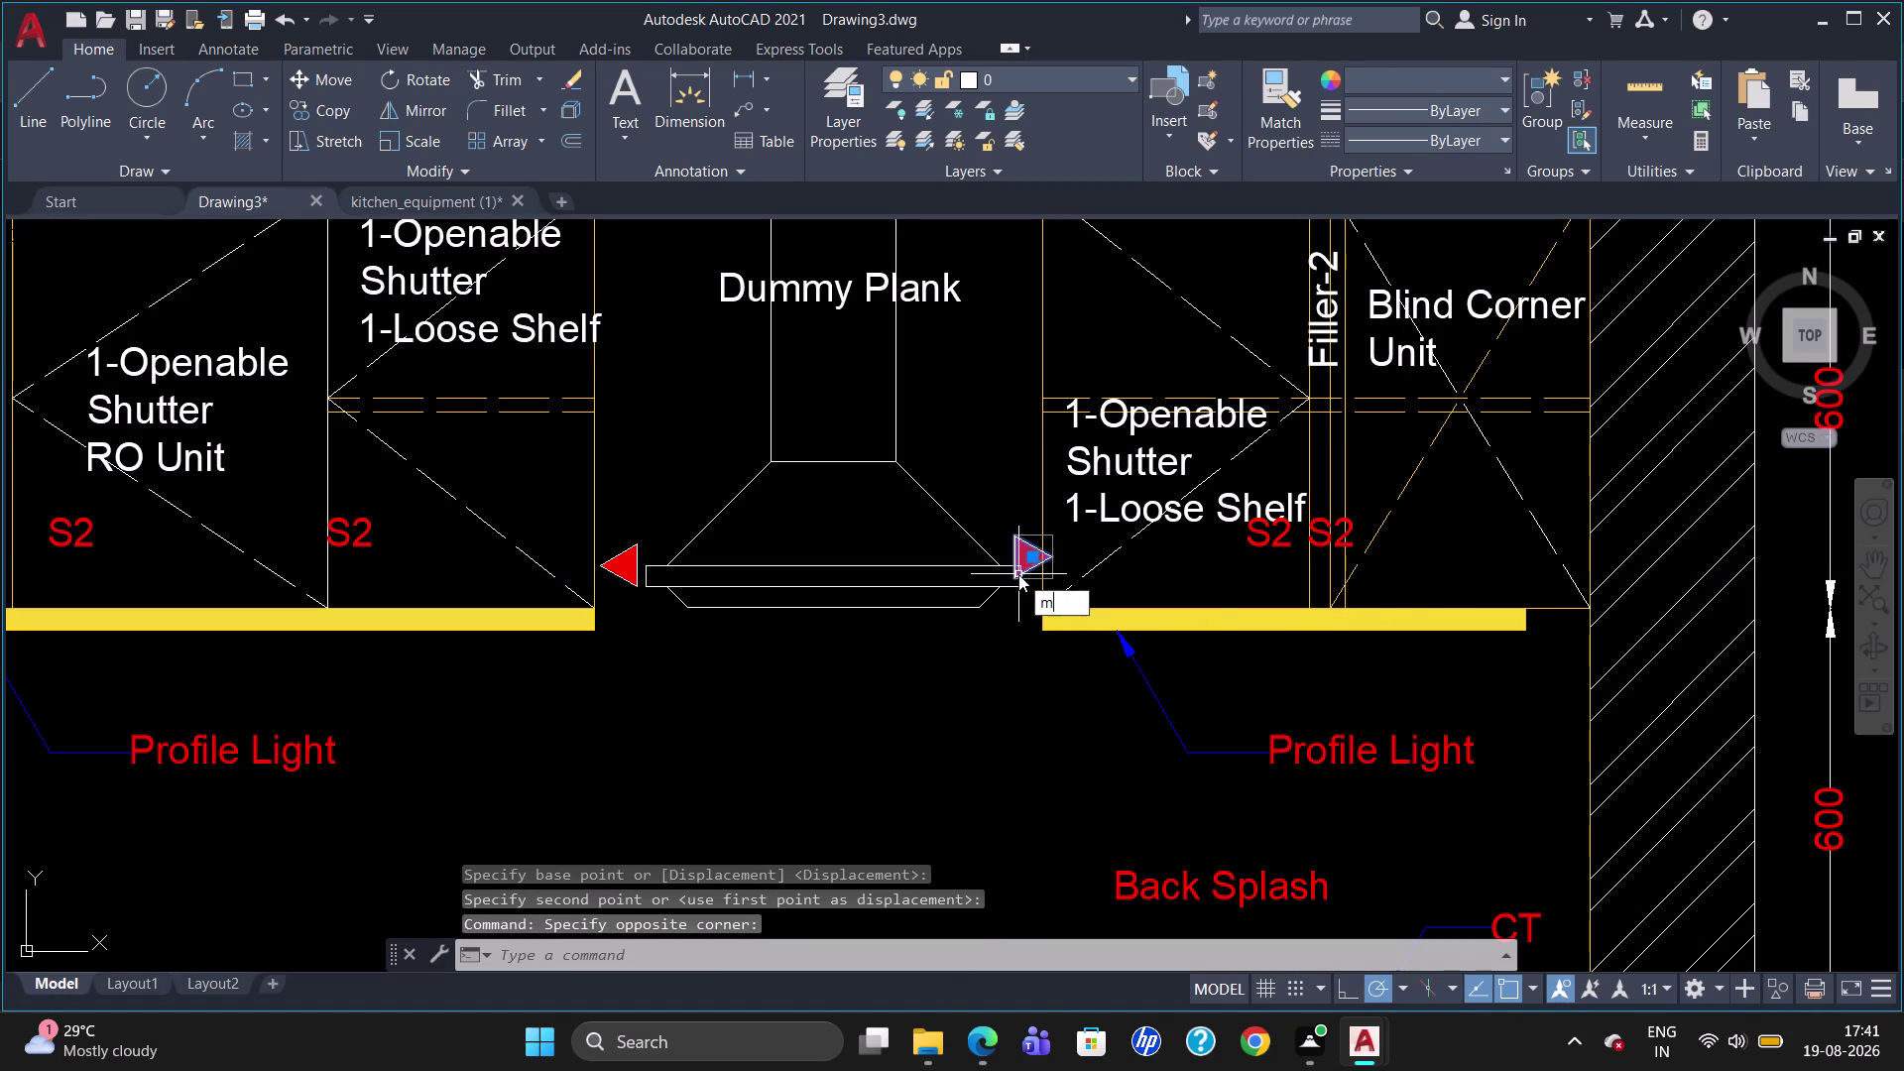
key(Return)
click(1013, 575)
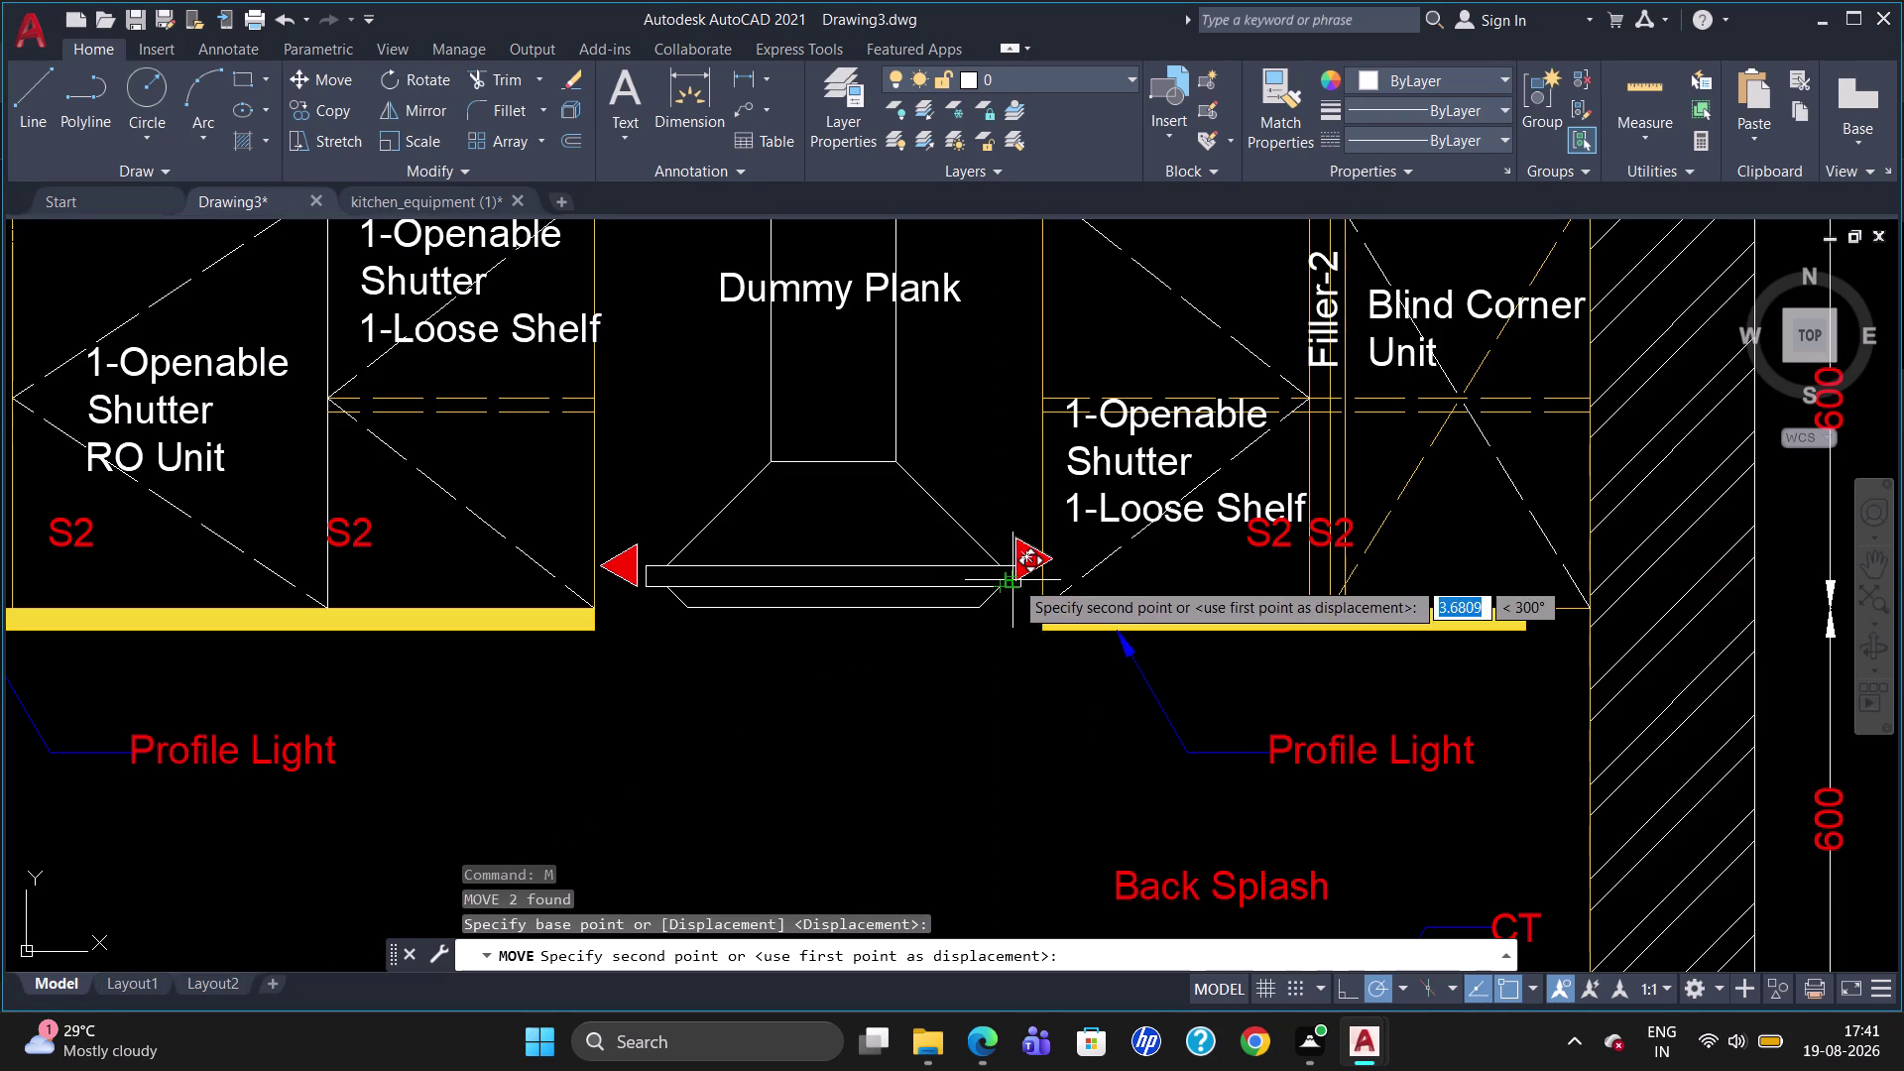
click(1001, 578)
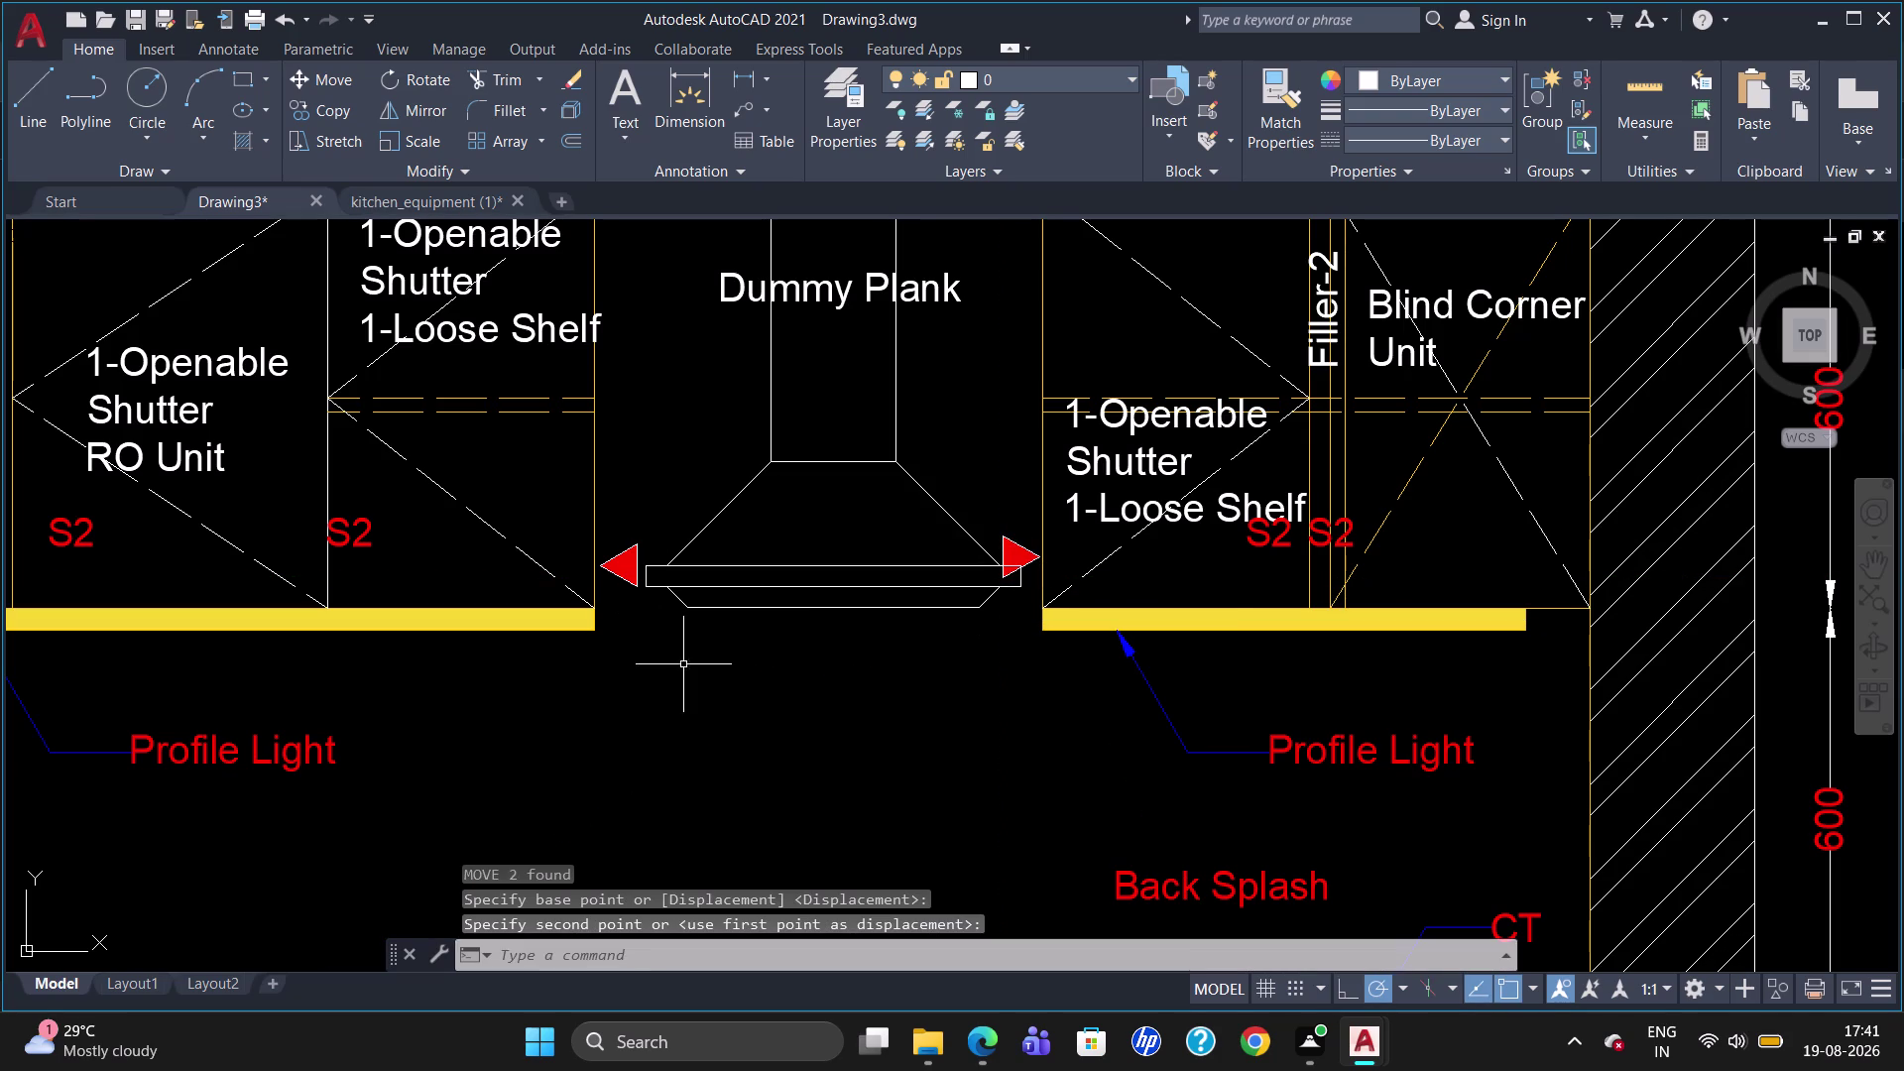
key(t)
key(Return)
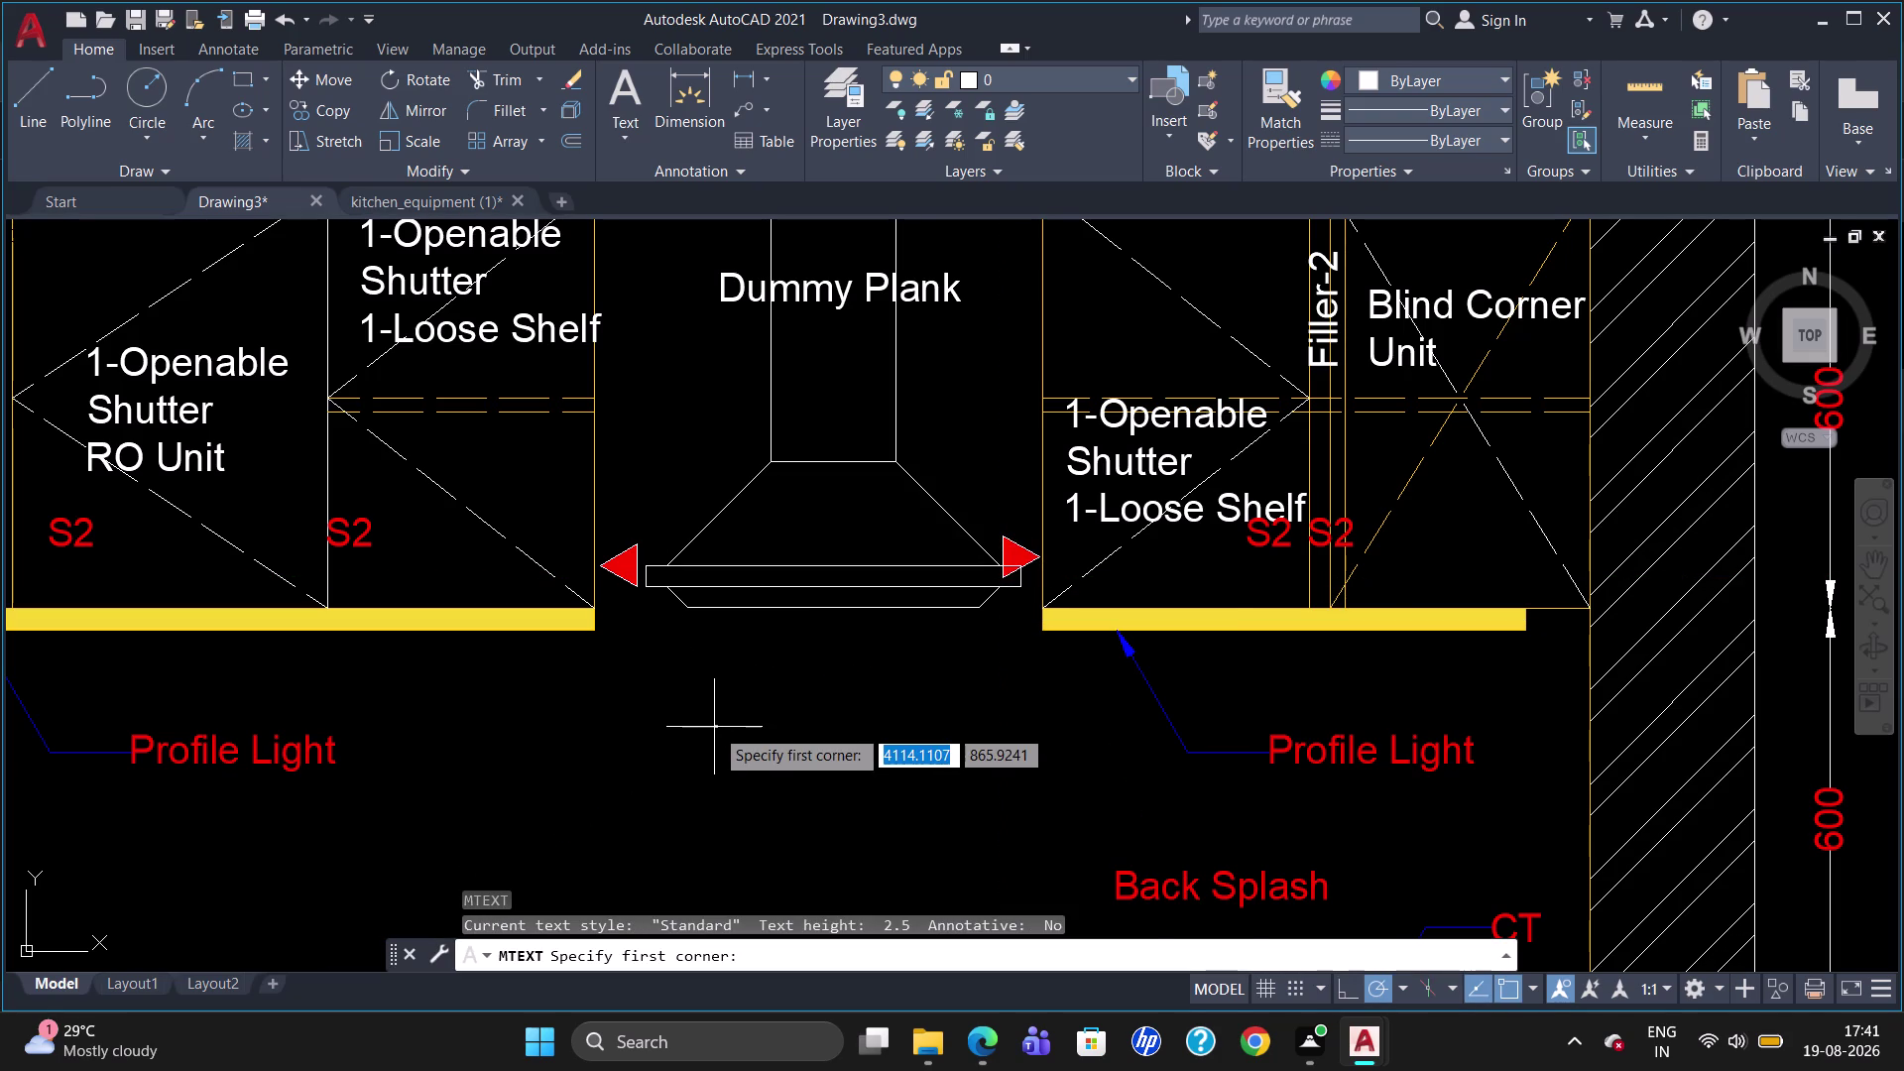
Create a multiline VS-2 text label with height 40 below the hood.
click(719, 720)
click(840, 737)
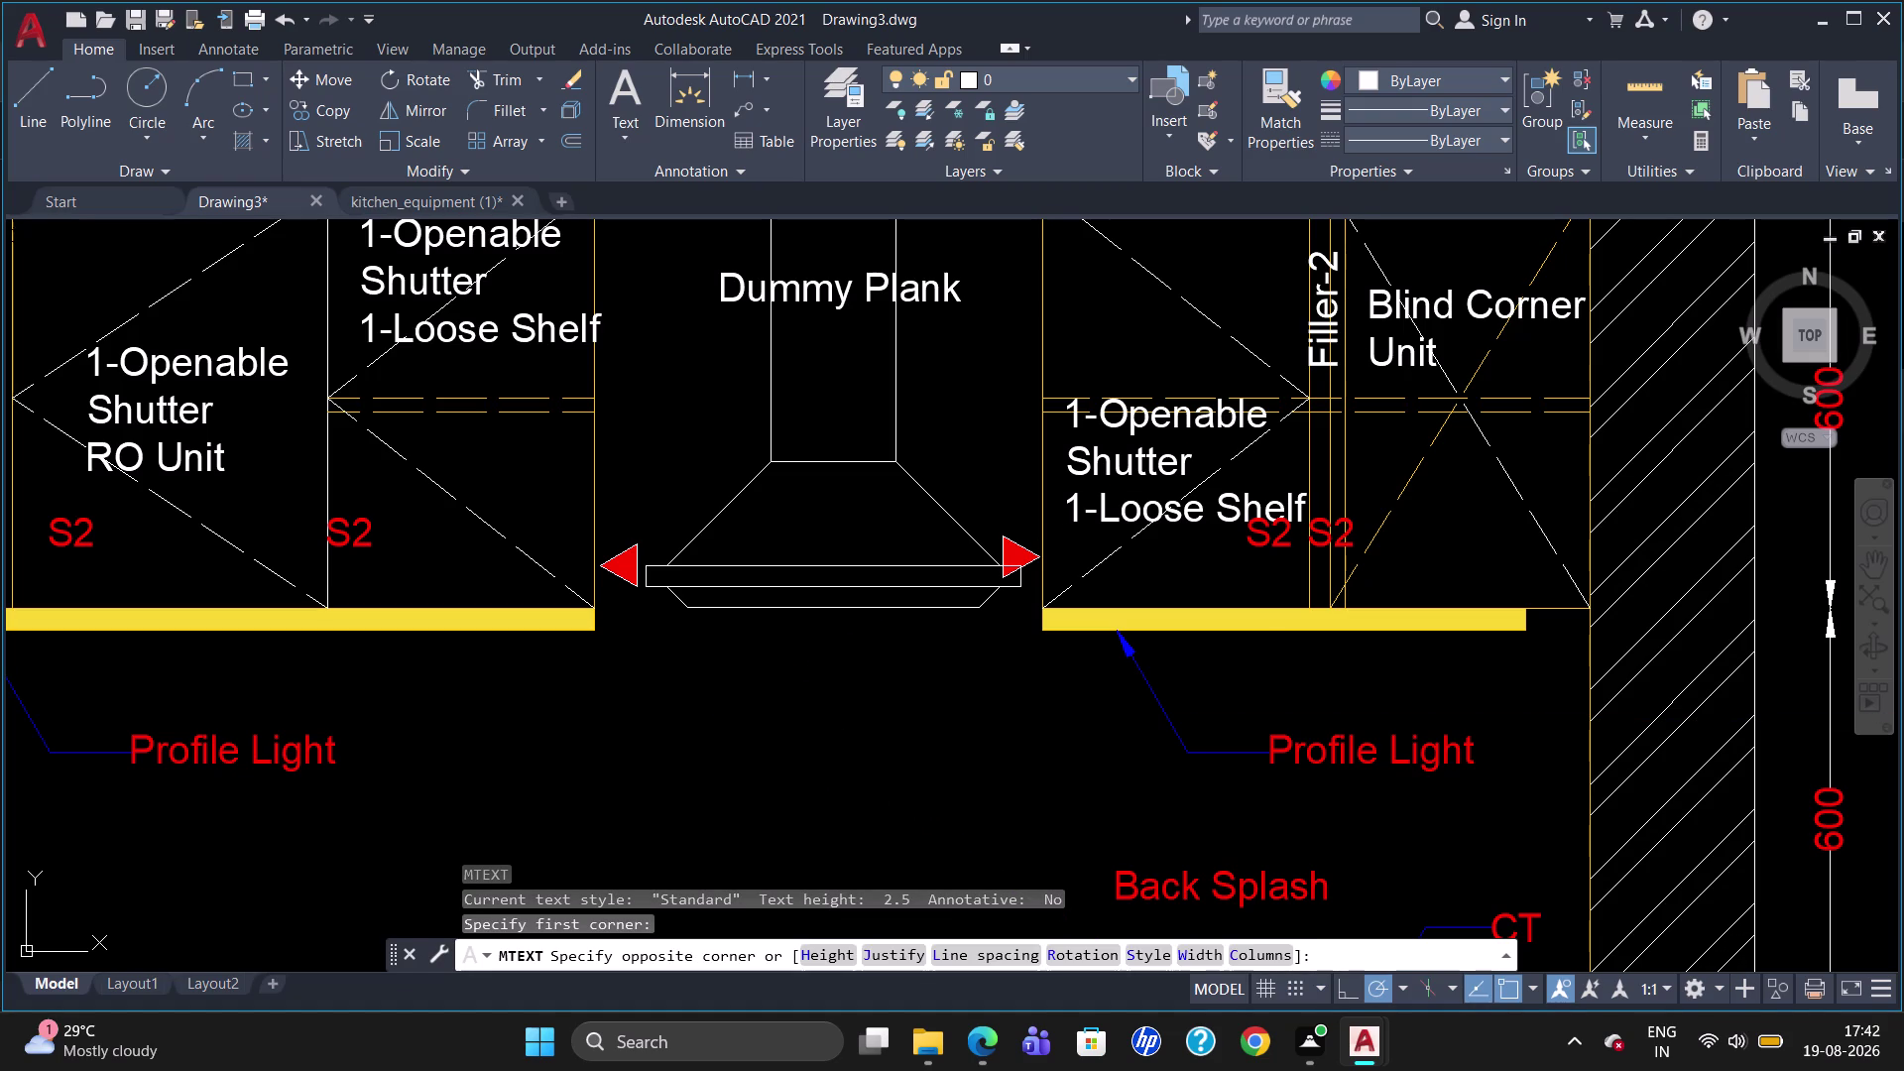
drag(291, 111, 273, 106)
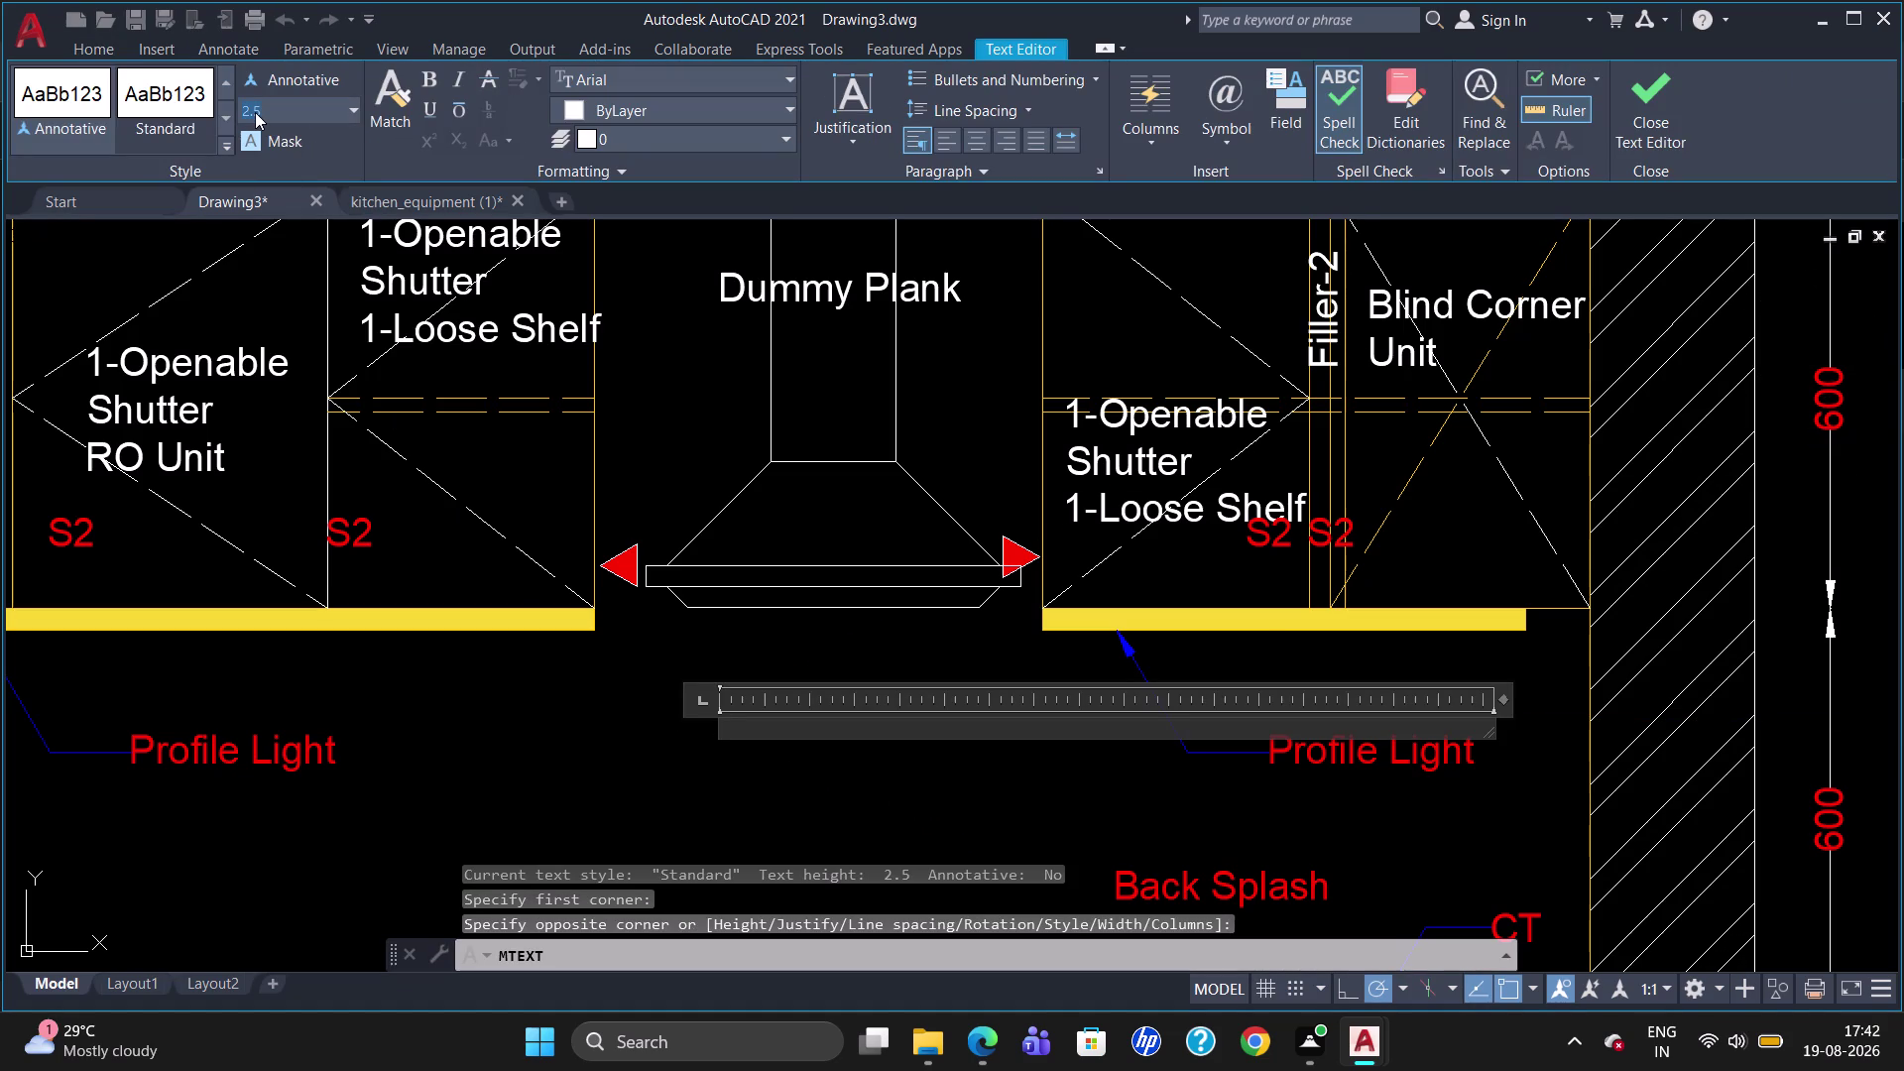
key(BackSpace)
text(40)
key(Return)
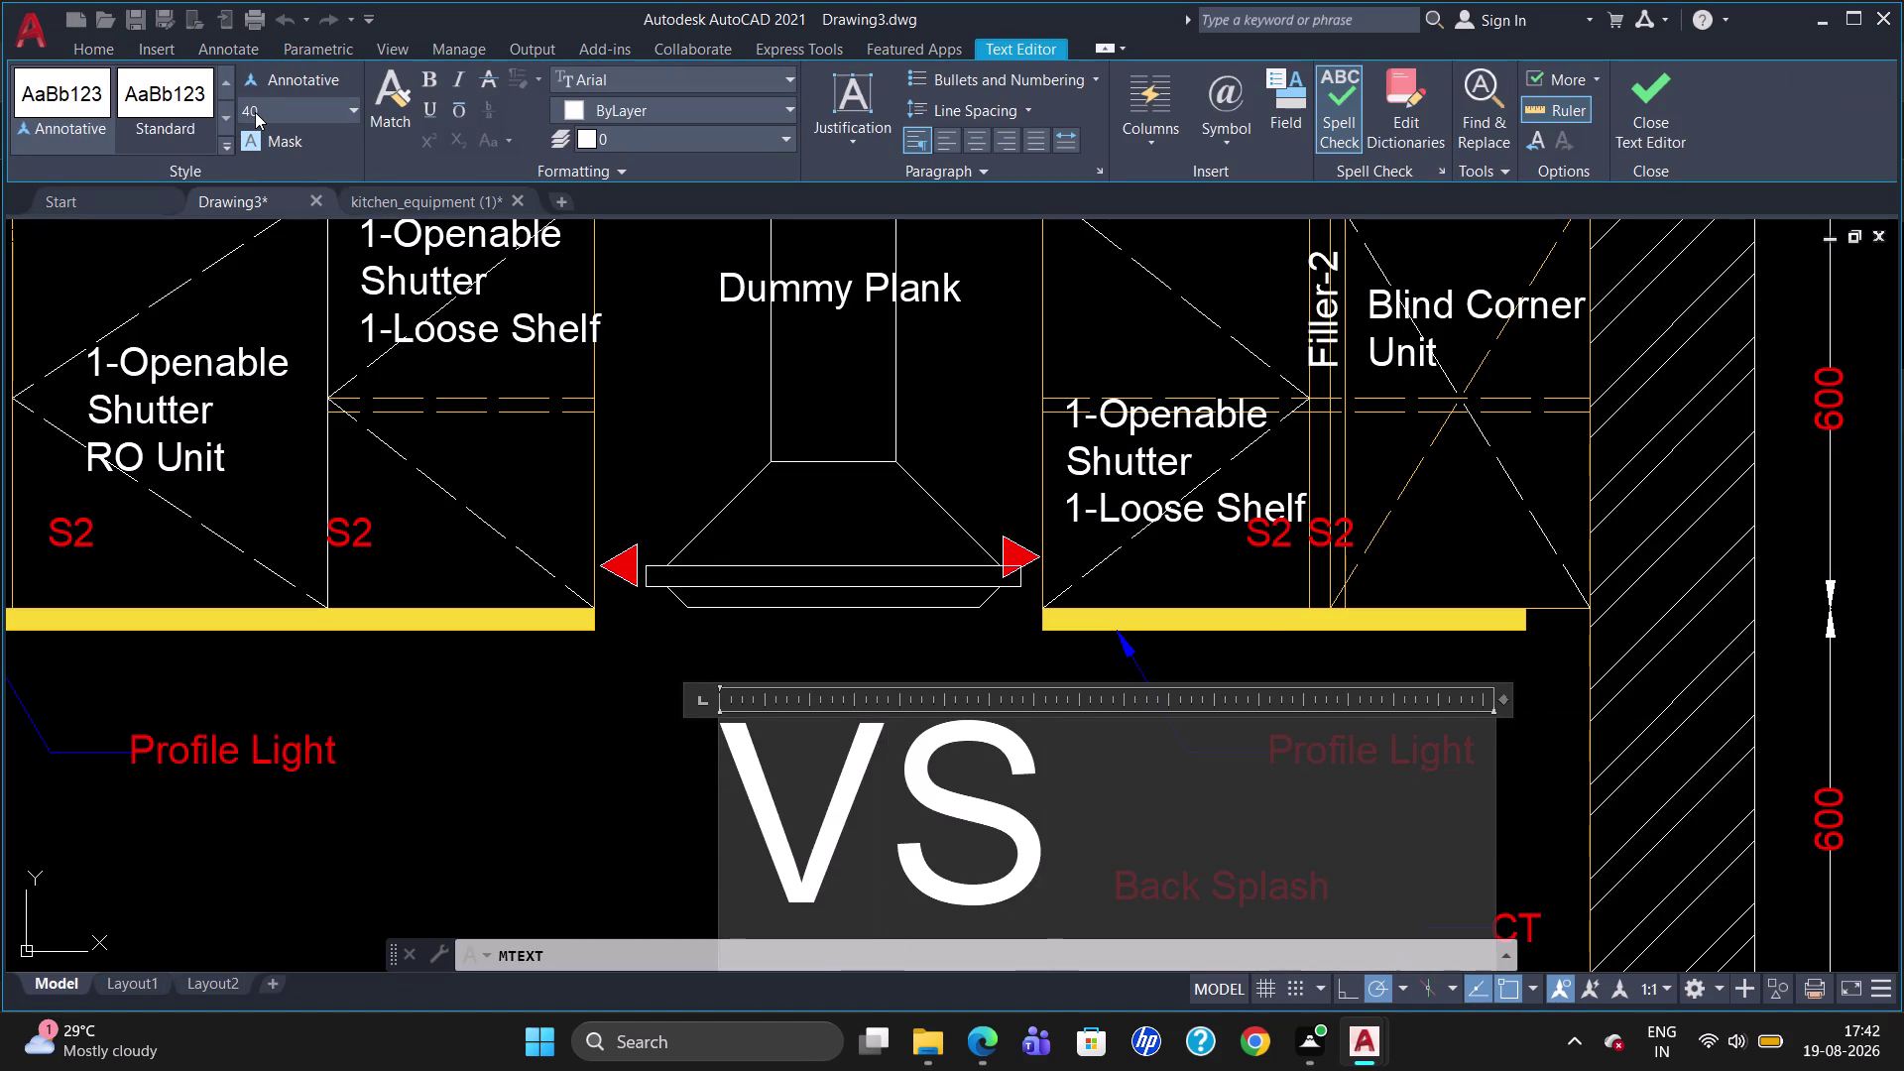
text(-2)
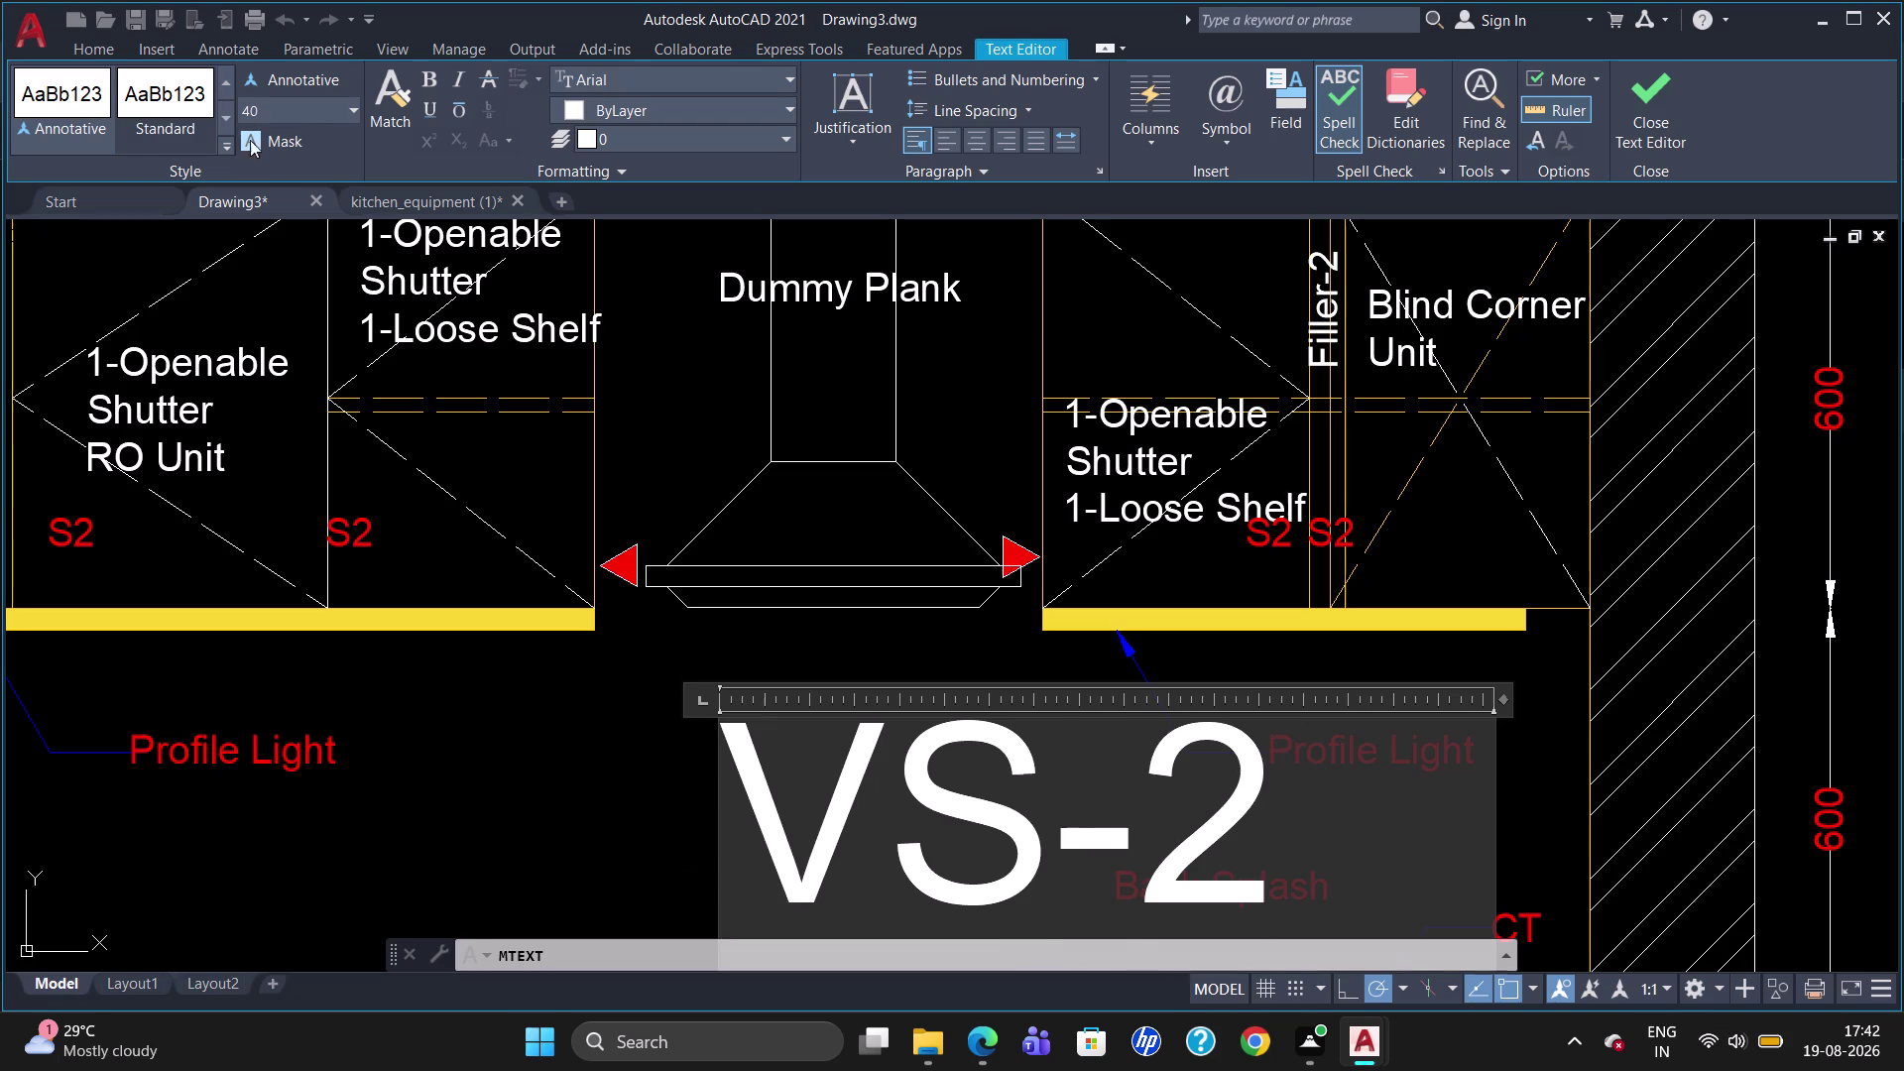
click(560, 694)
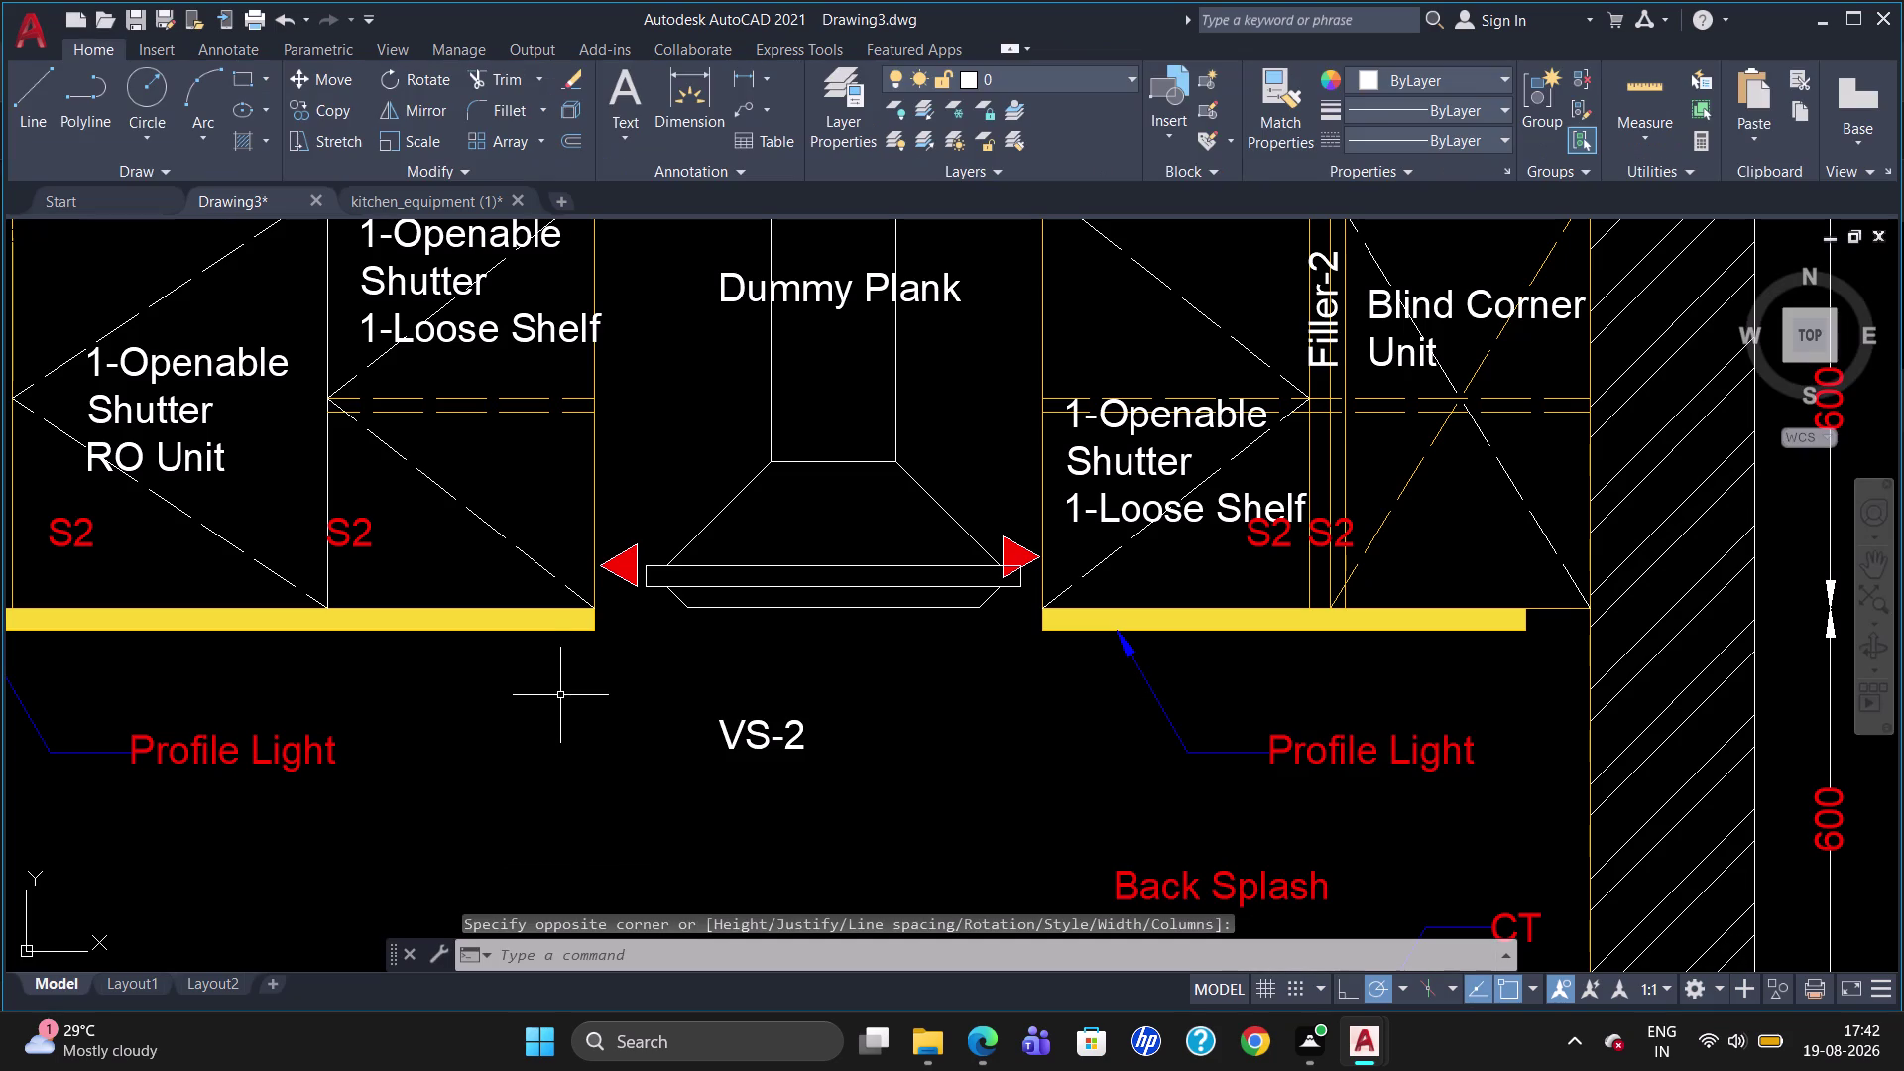
Copy the VS-2 label beside both hood arrows and delete the original.
click(760, 731)
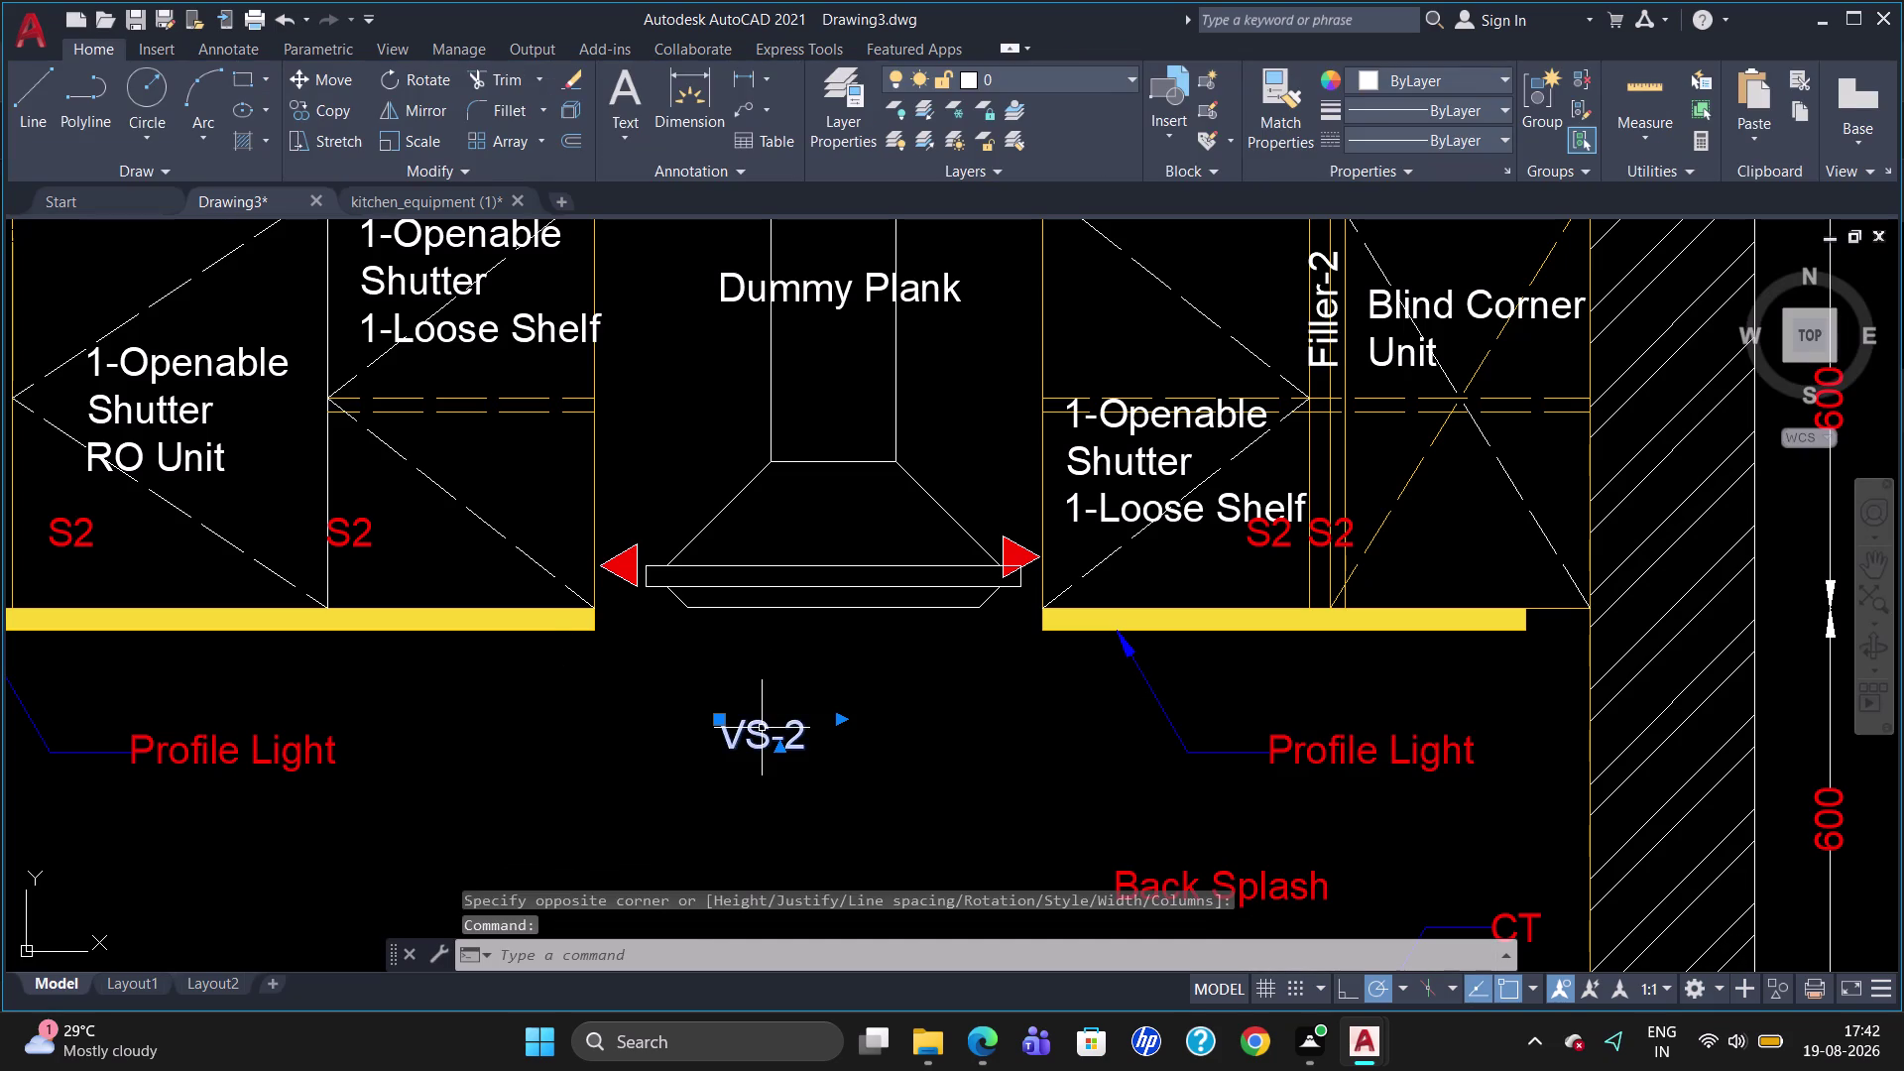
text(CO)
key(Return)
click(757, 729)
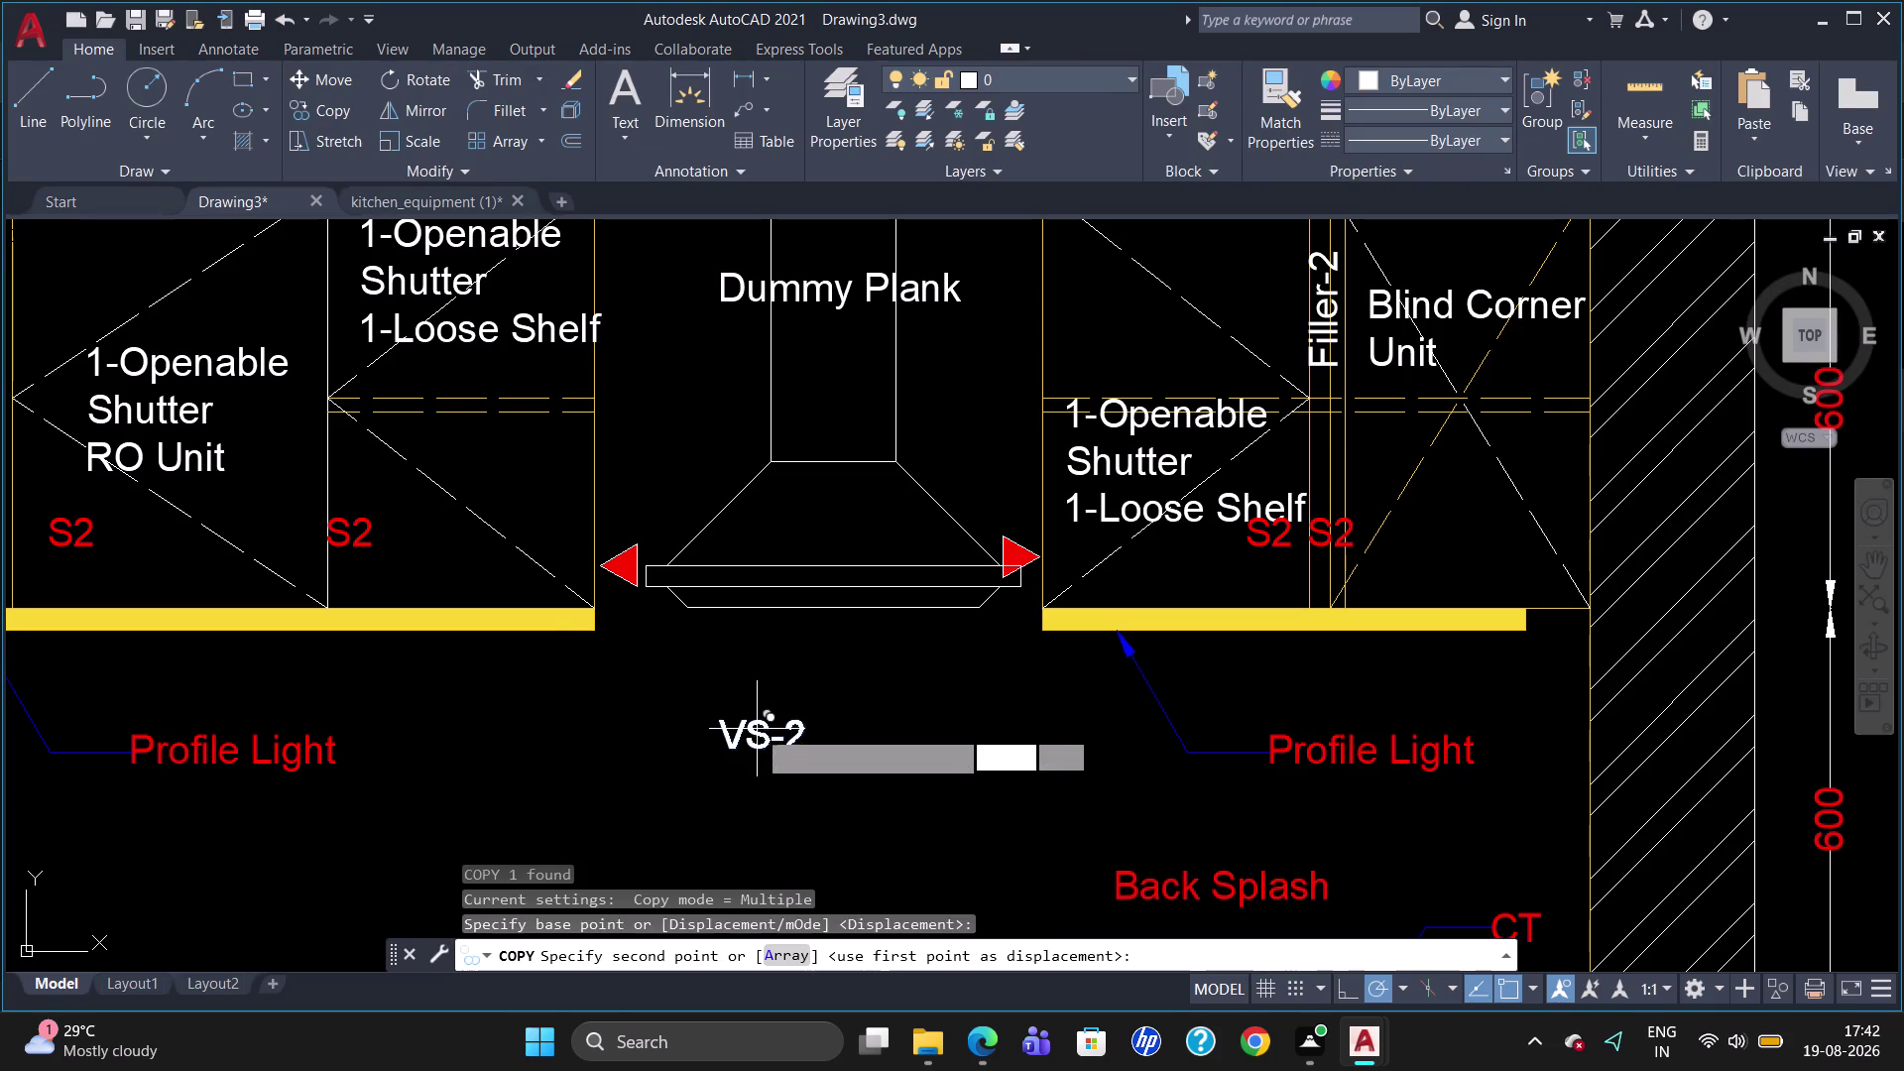
click(678, 558)
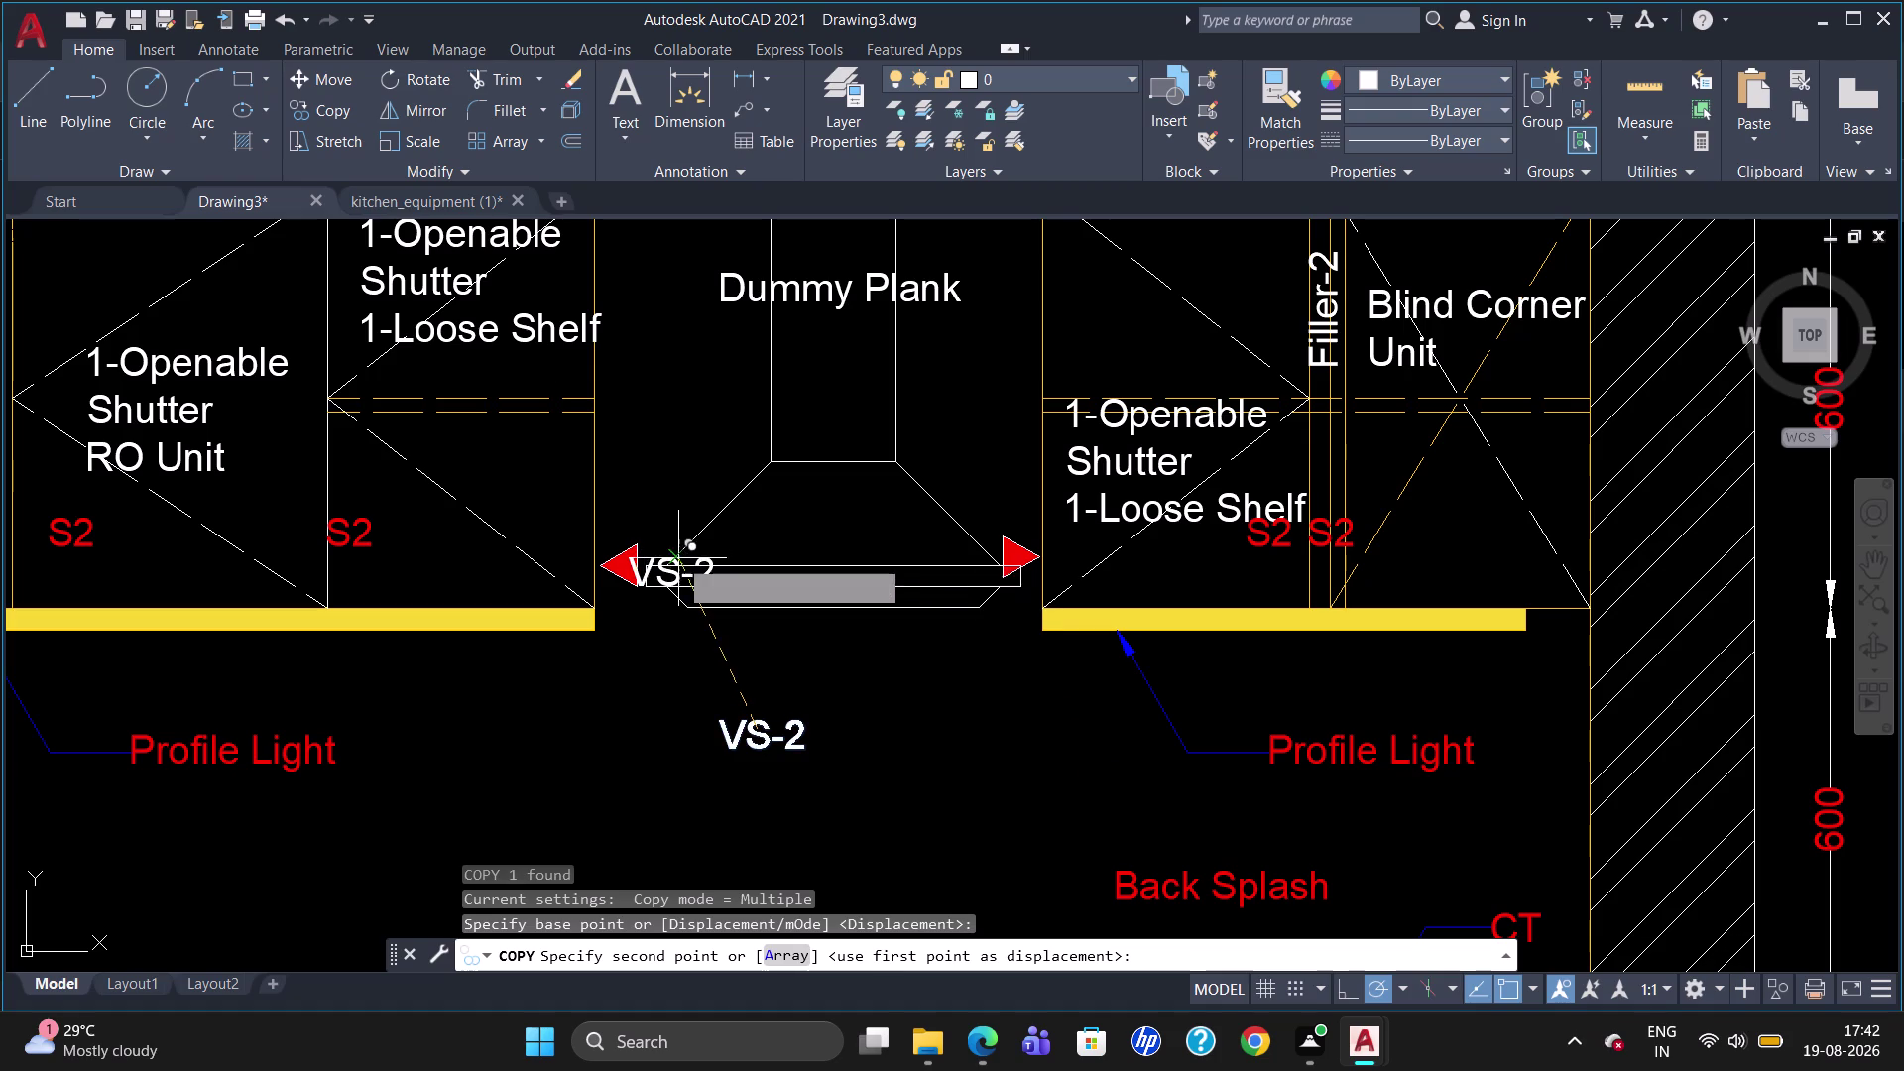
click(939, 548)
key(Escape)
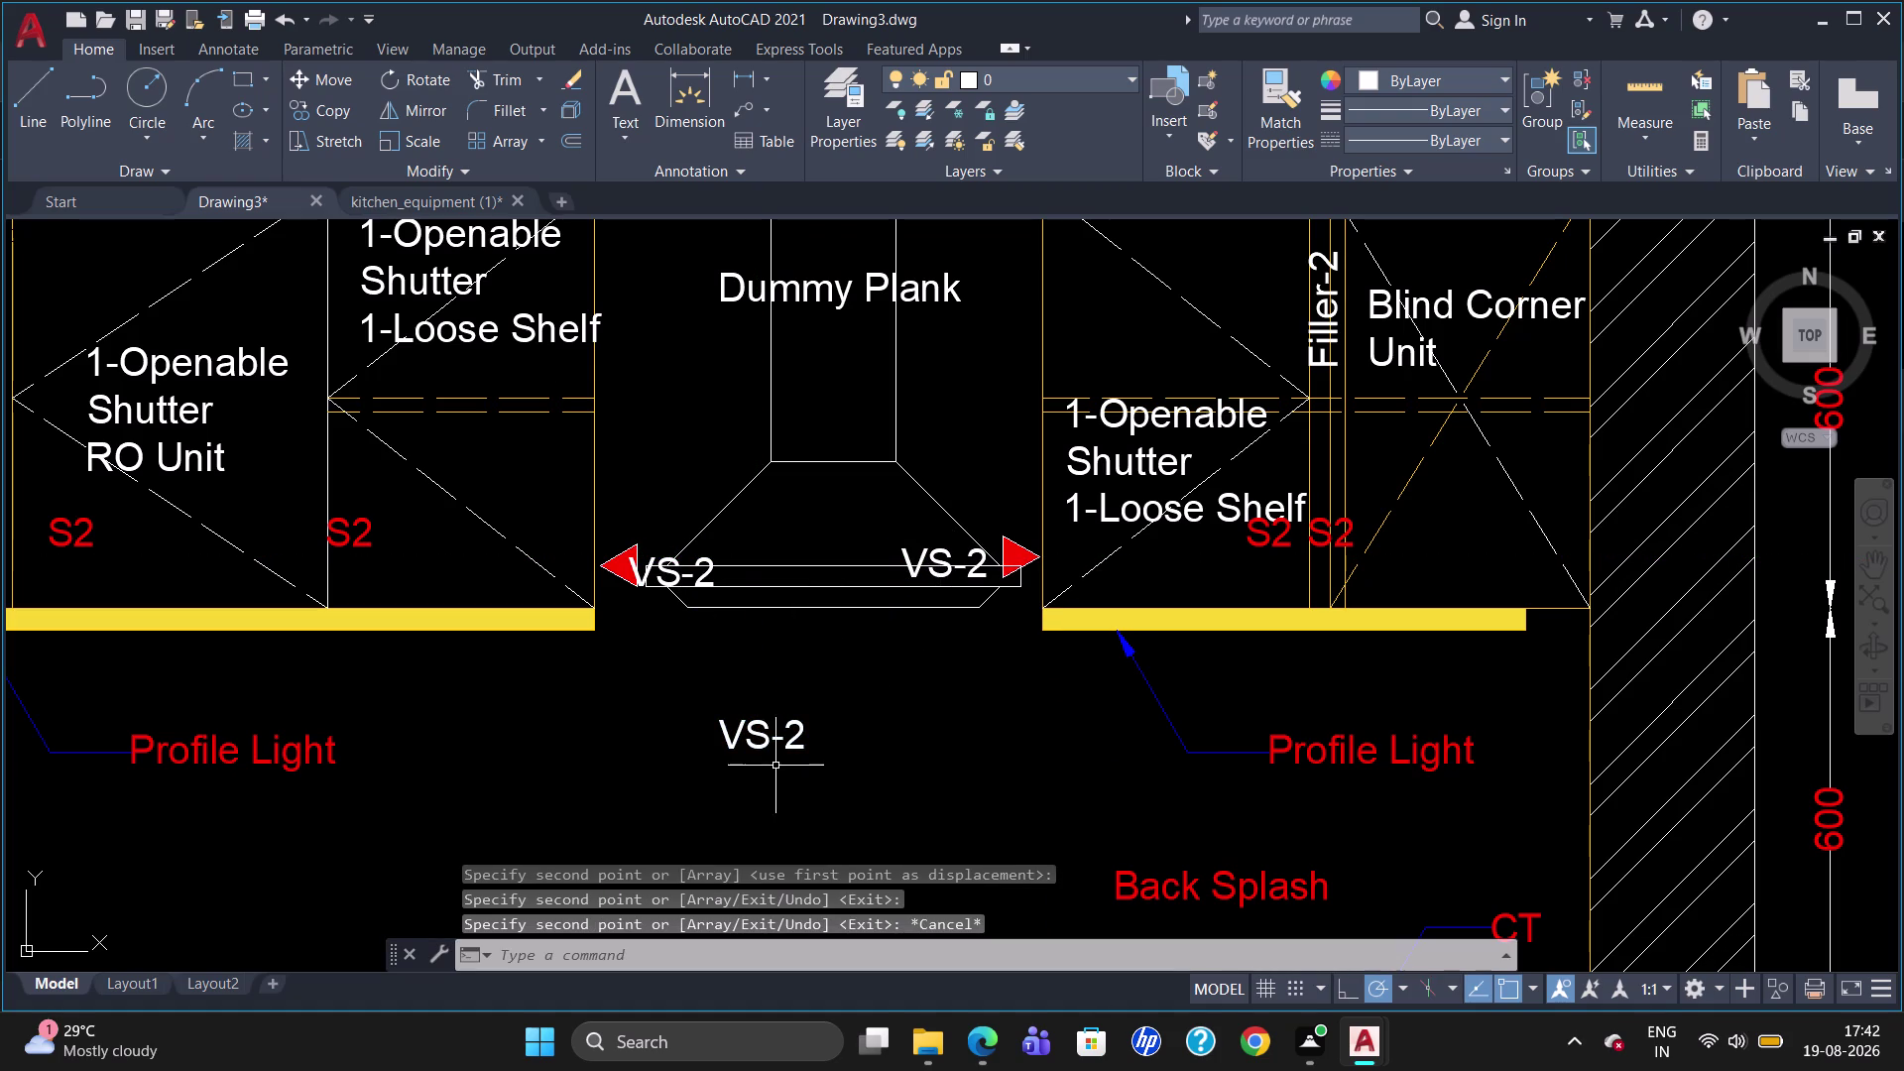
click(753, 729)
key(Delete)
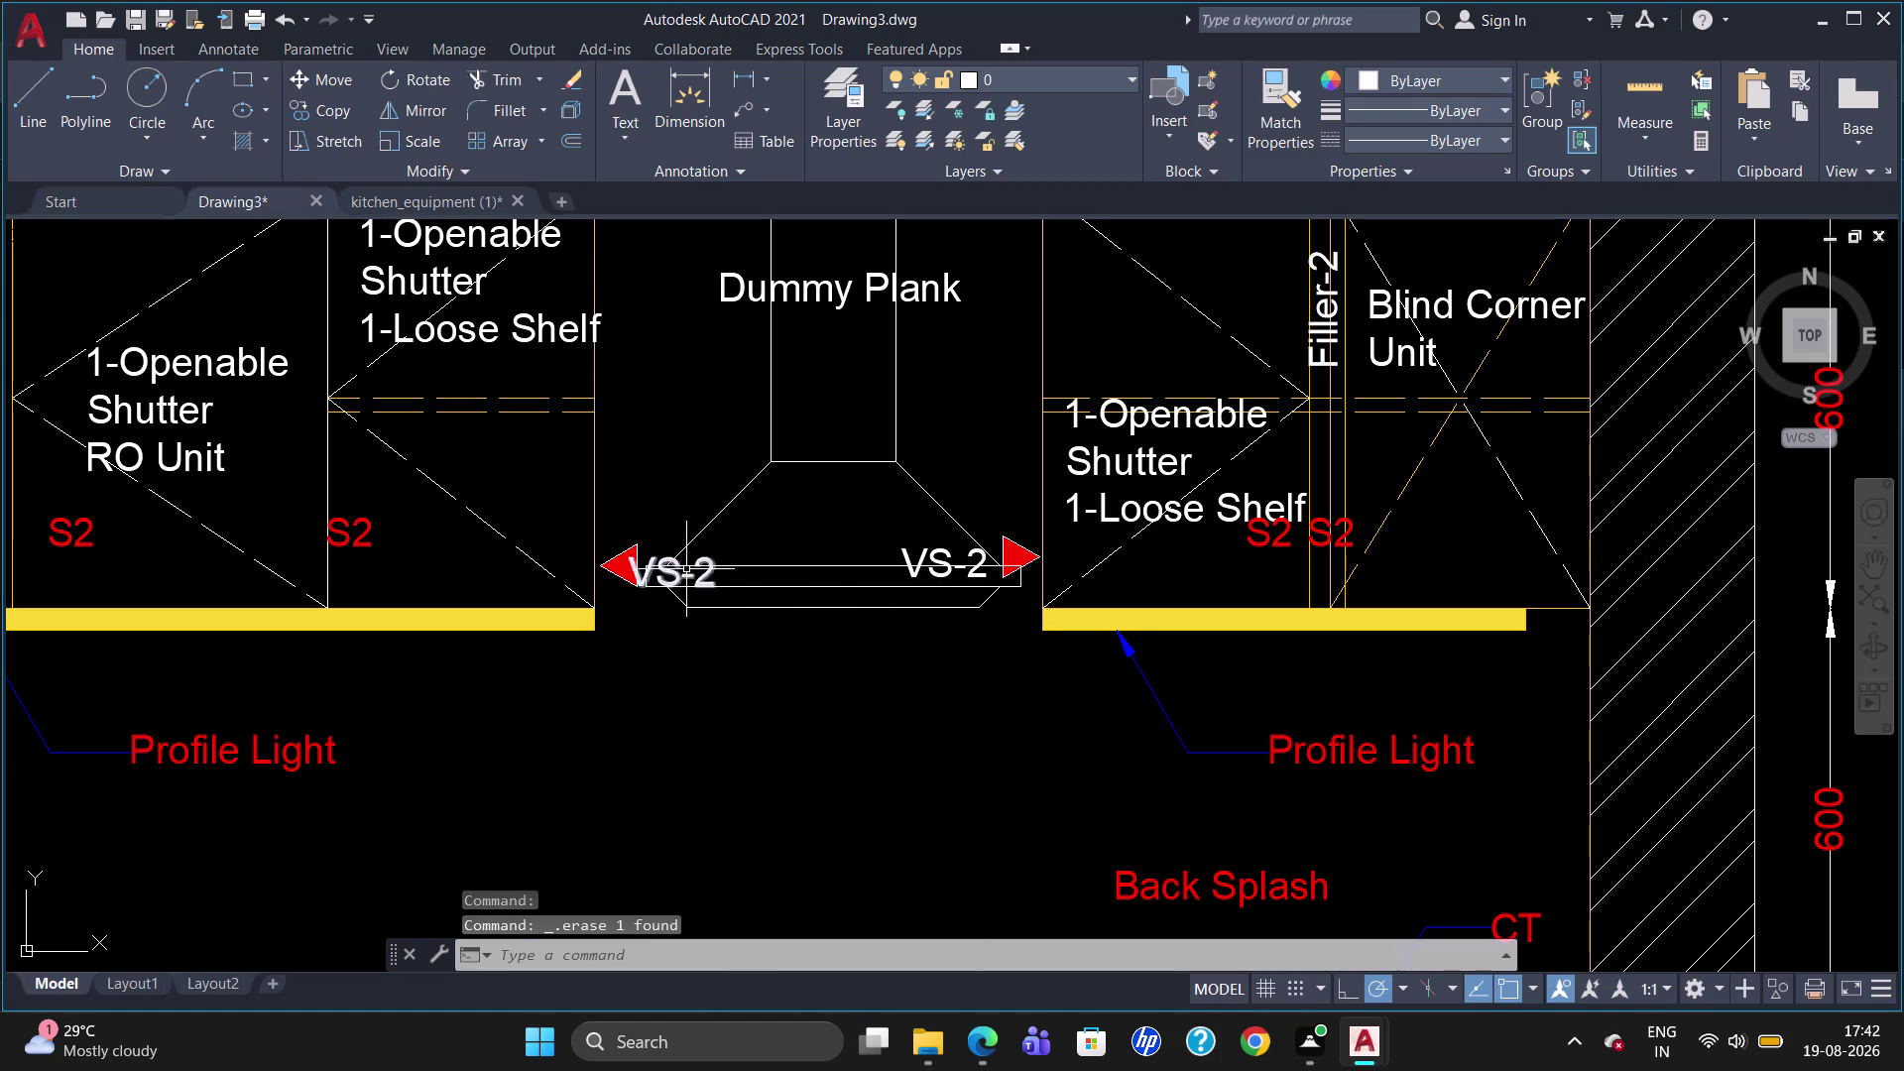
Reposition the left VS-2 label with grips to sit beside its arrow.
click(686, 568)
key(Escape)
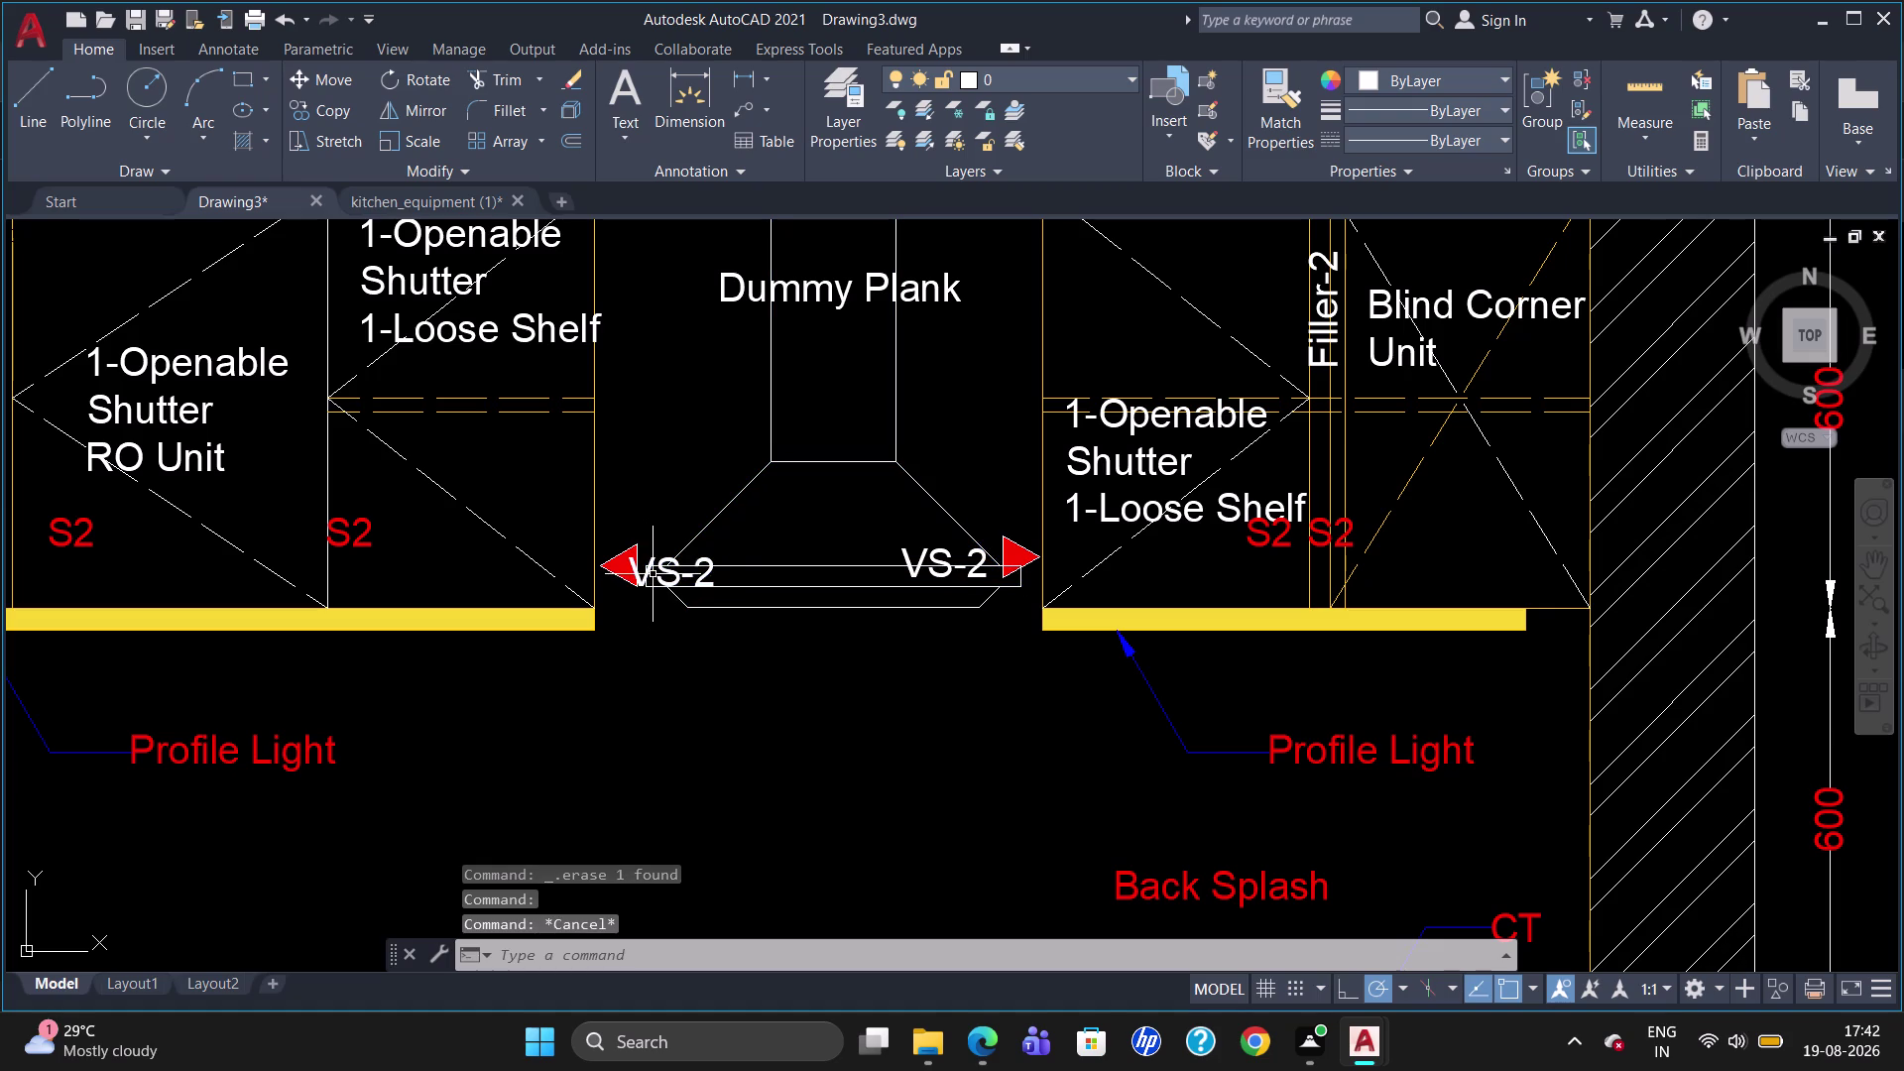
click(645, 584)
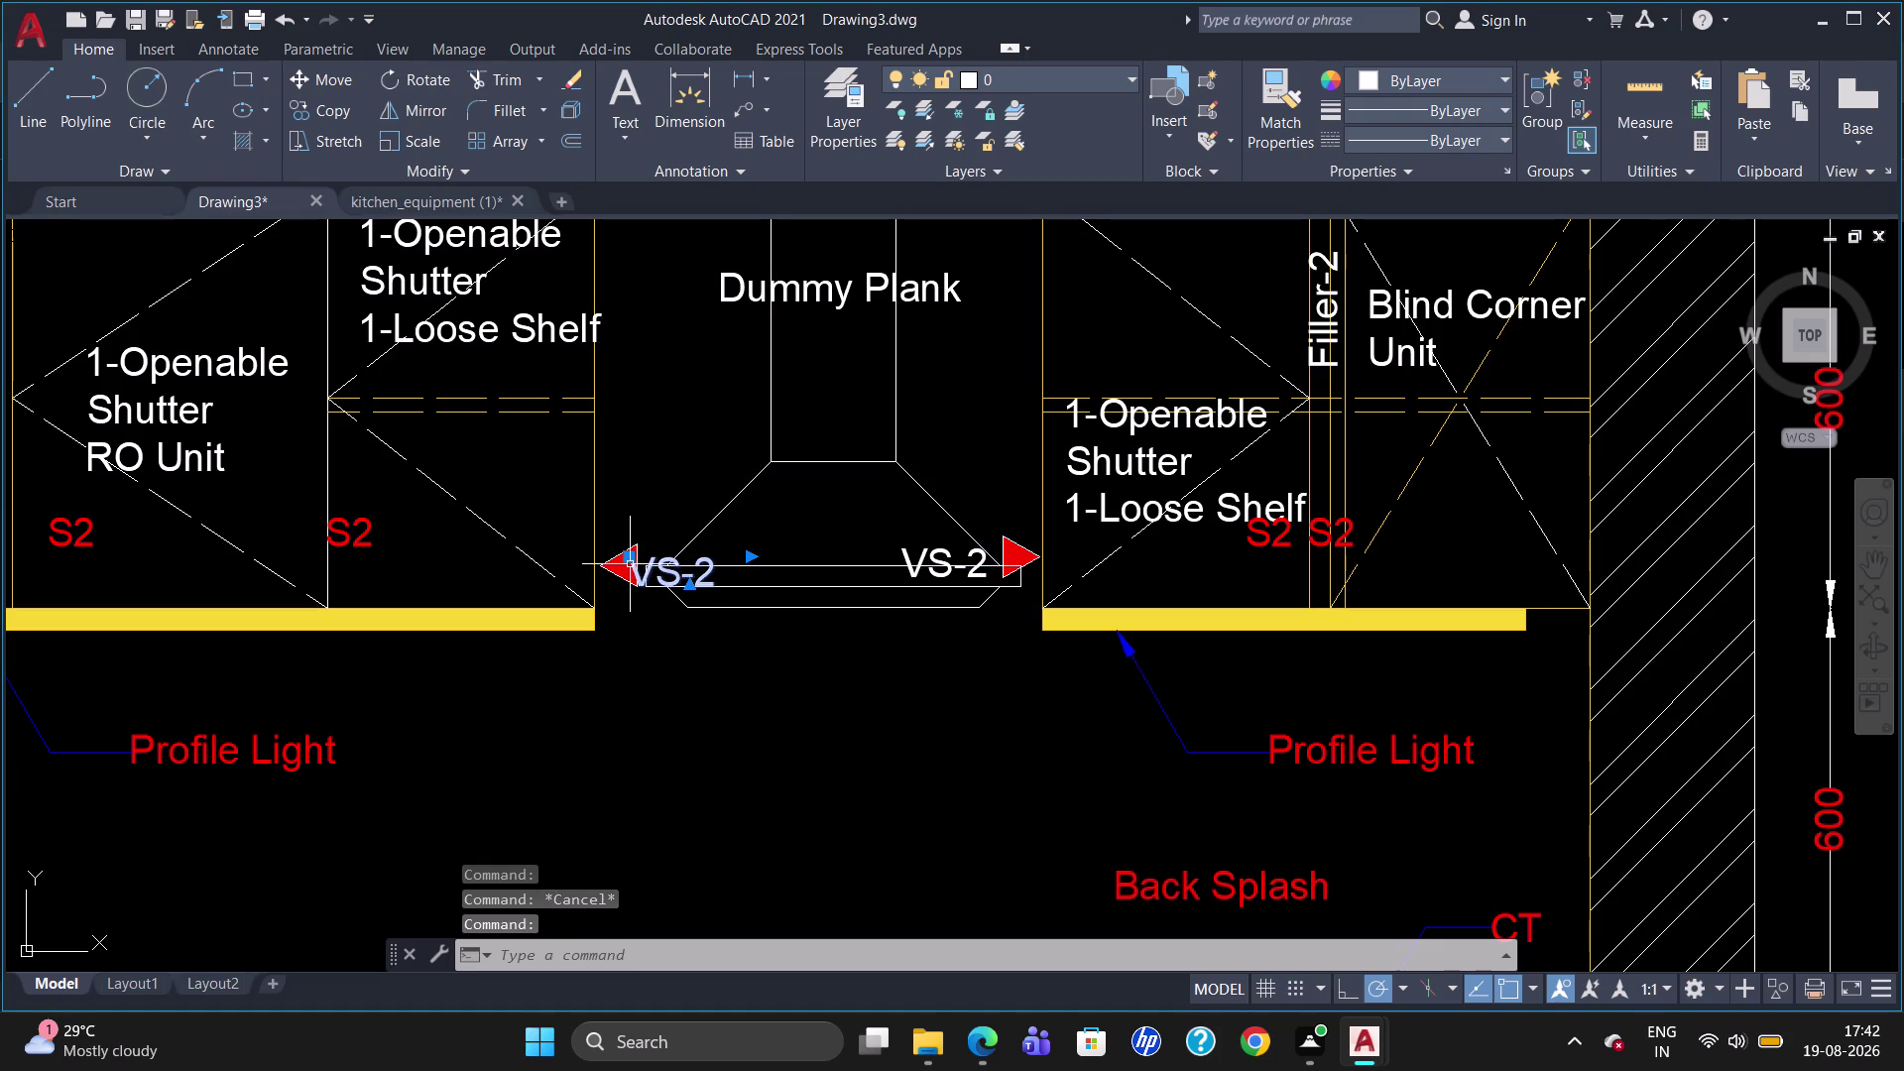
click(629, 564)
click(634, 558)
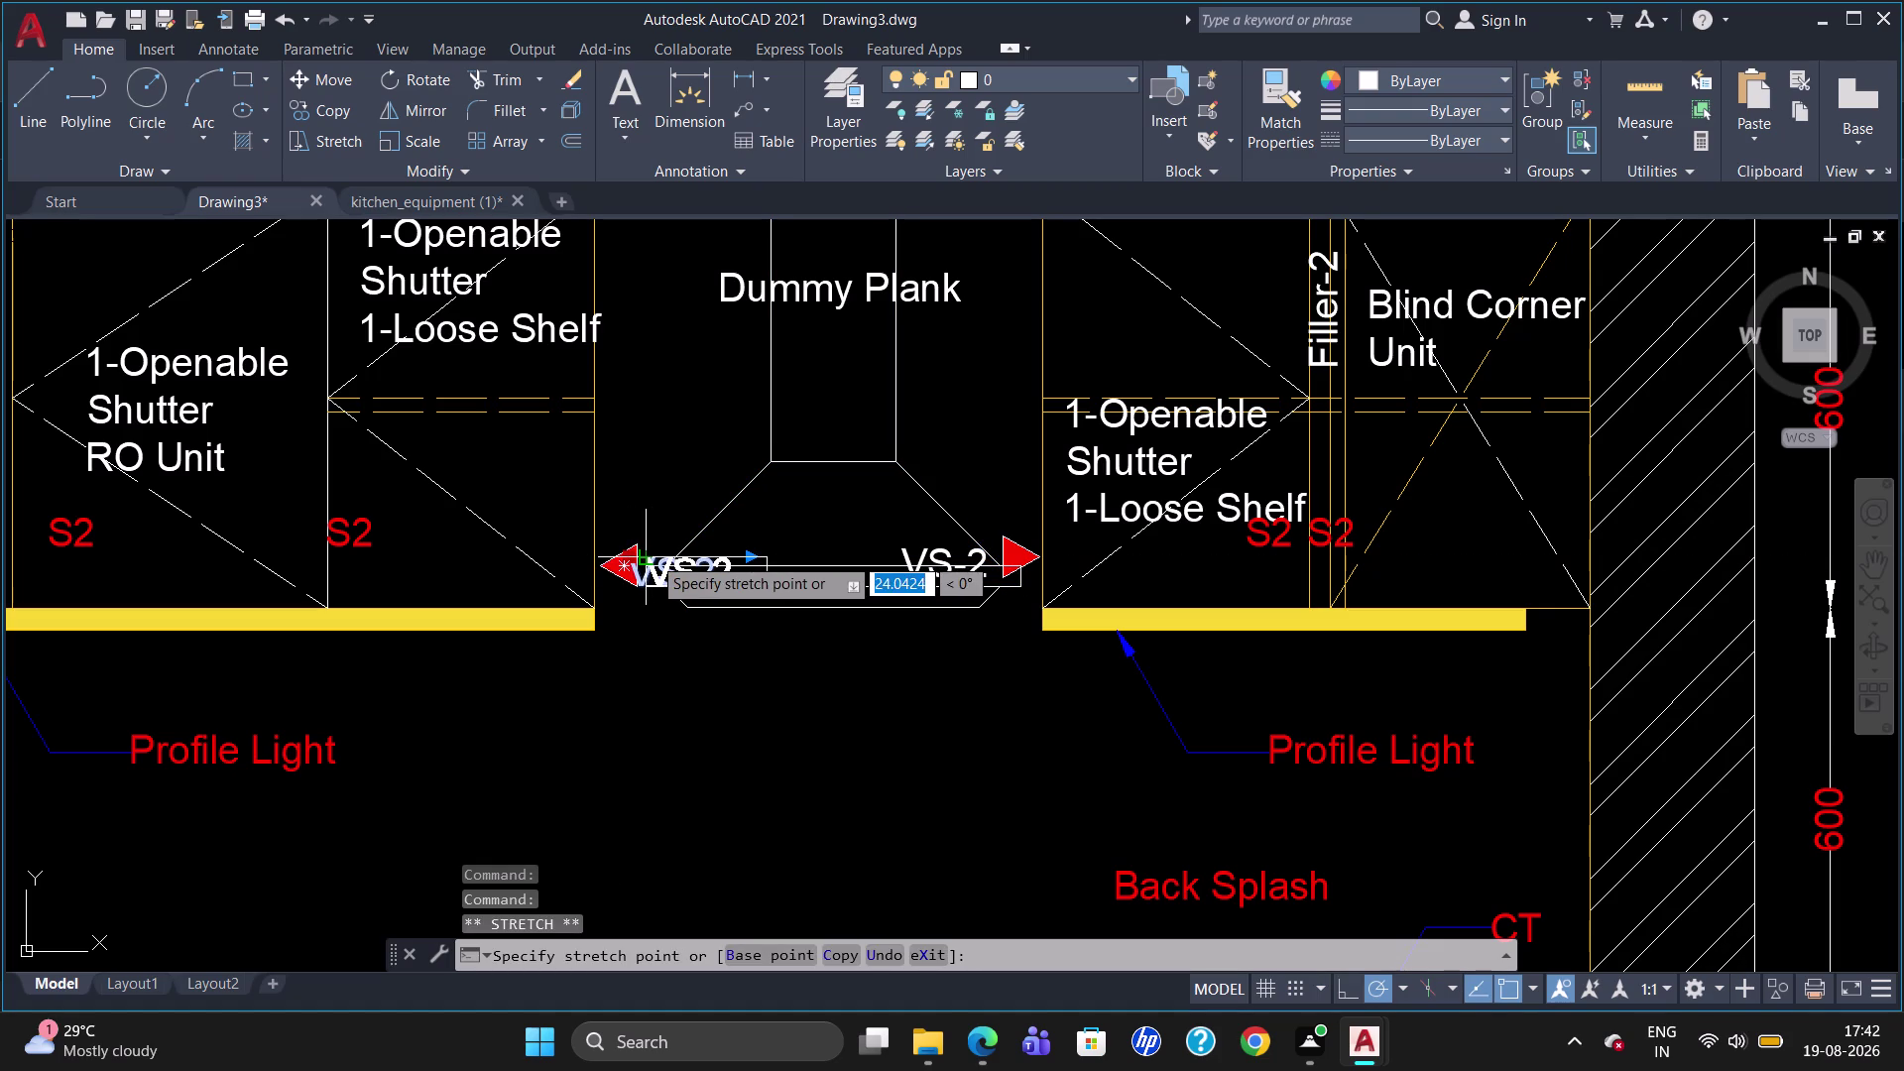
click(652, 556)
key(Escape)
Delete the stray objects at the right of the drawing.
scroll(down, 3)
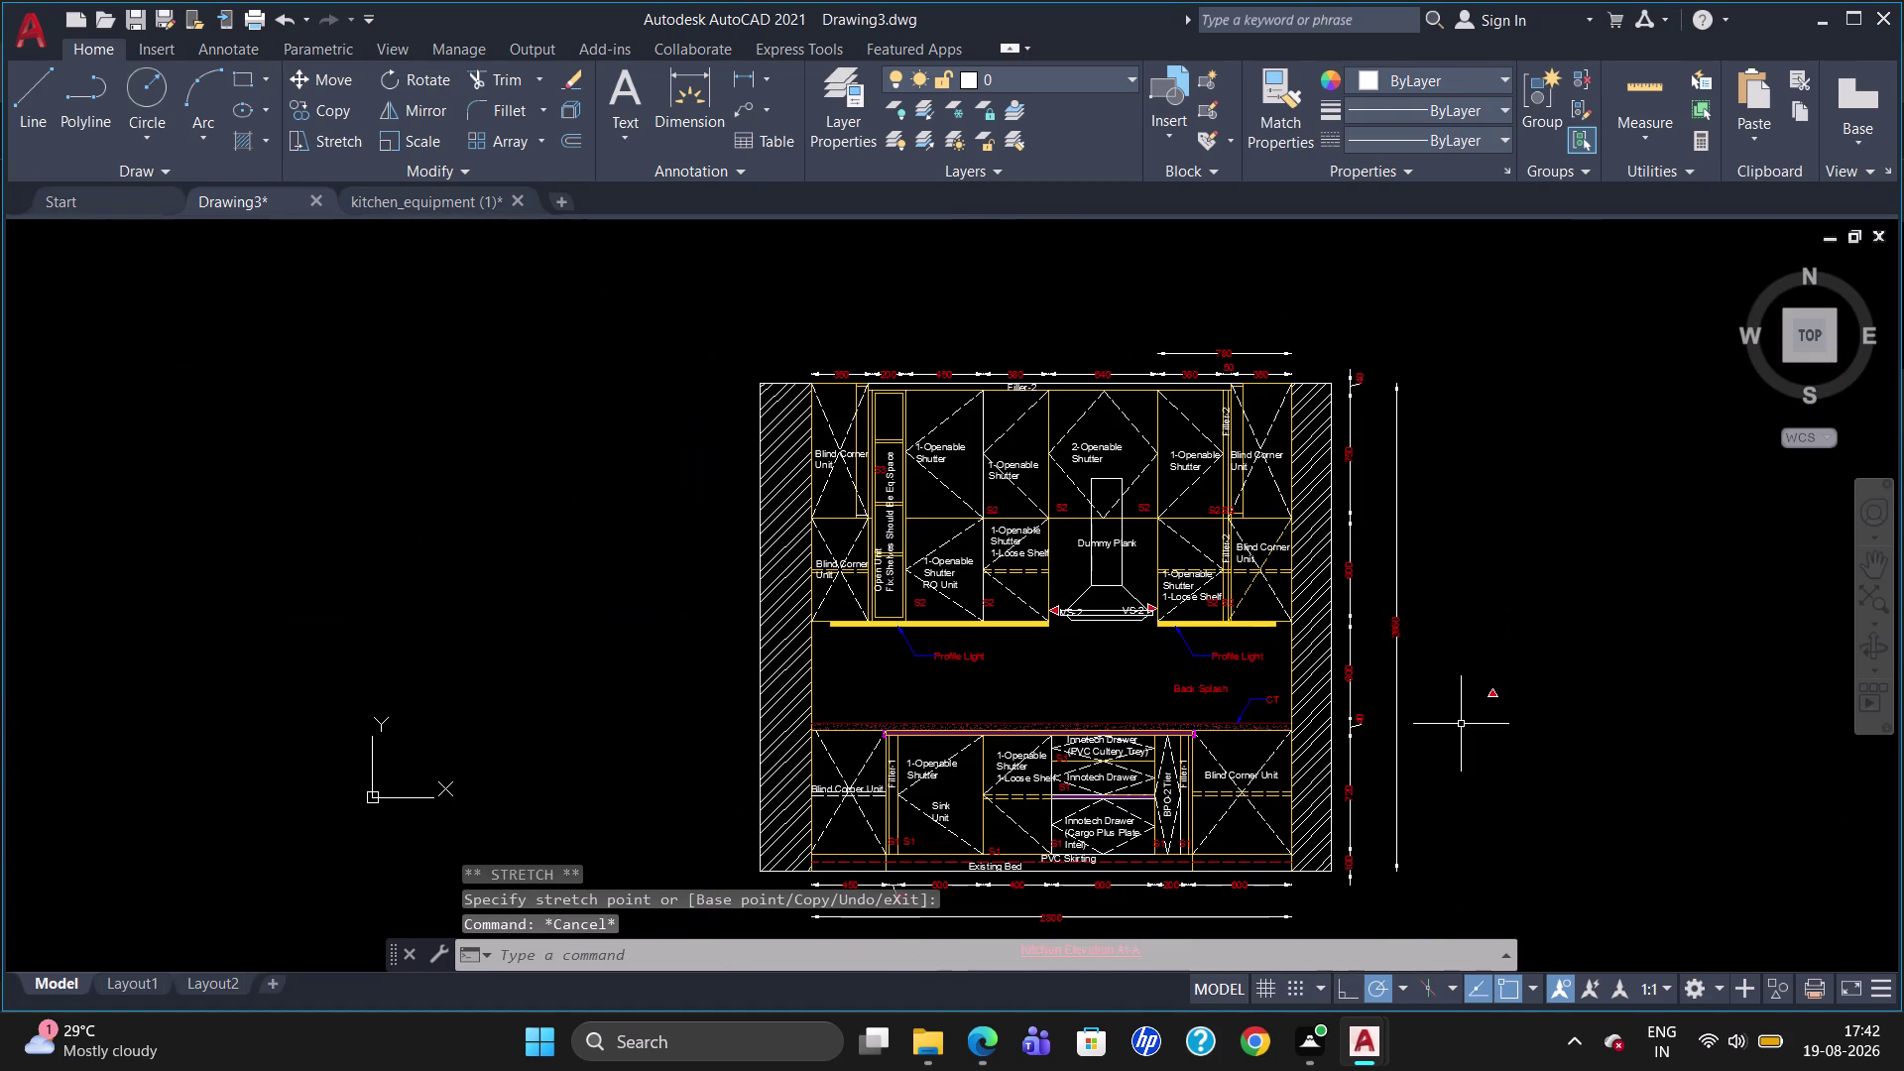
drag(1537, 728, 1464, 710)
key(Delete)
scroll(down, 3)
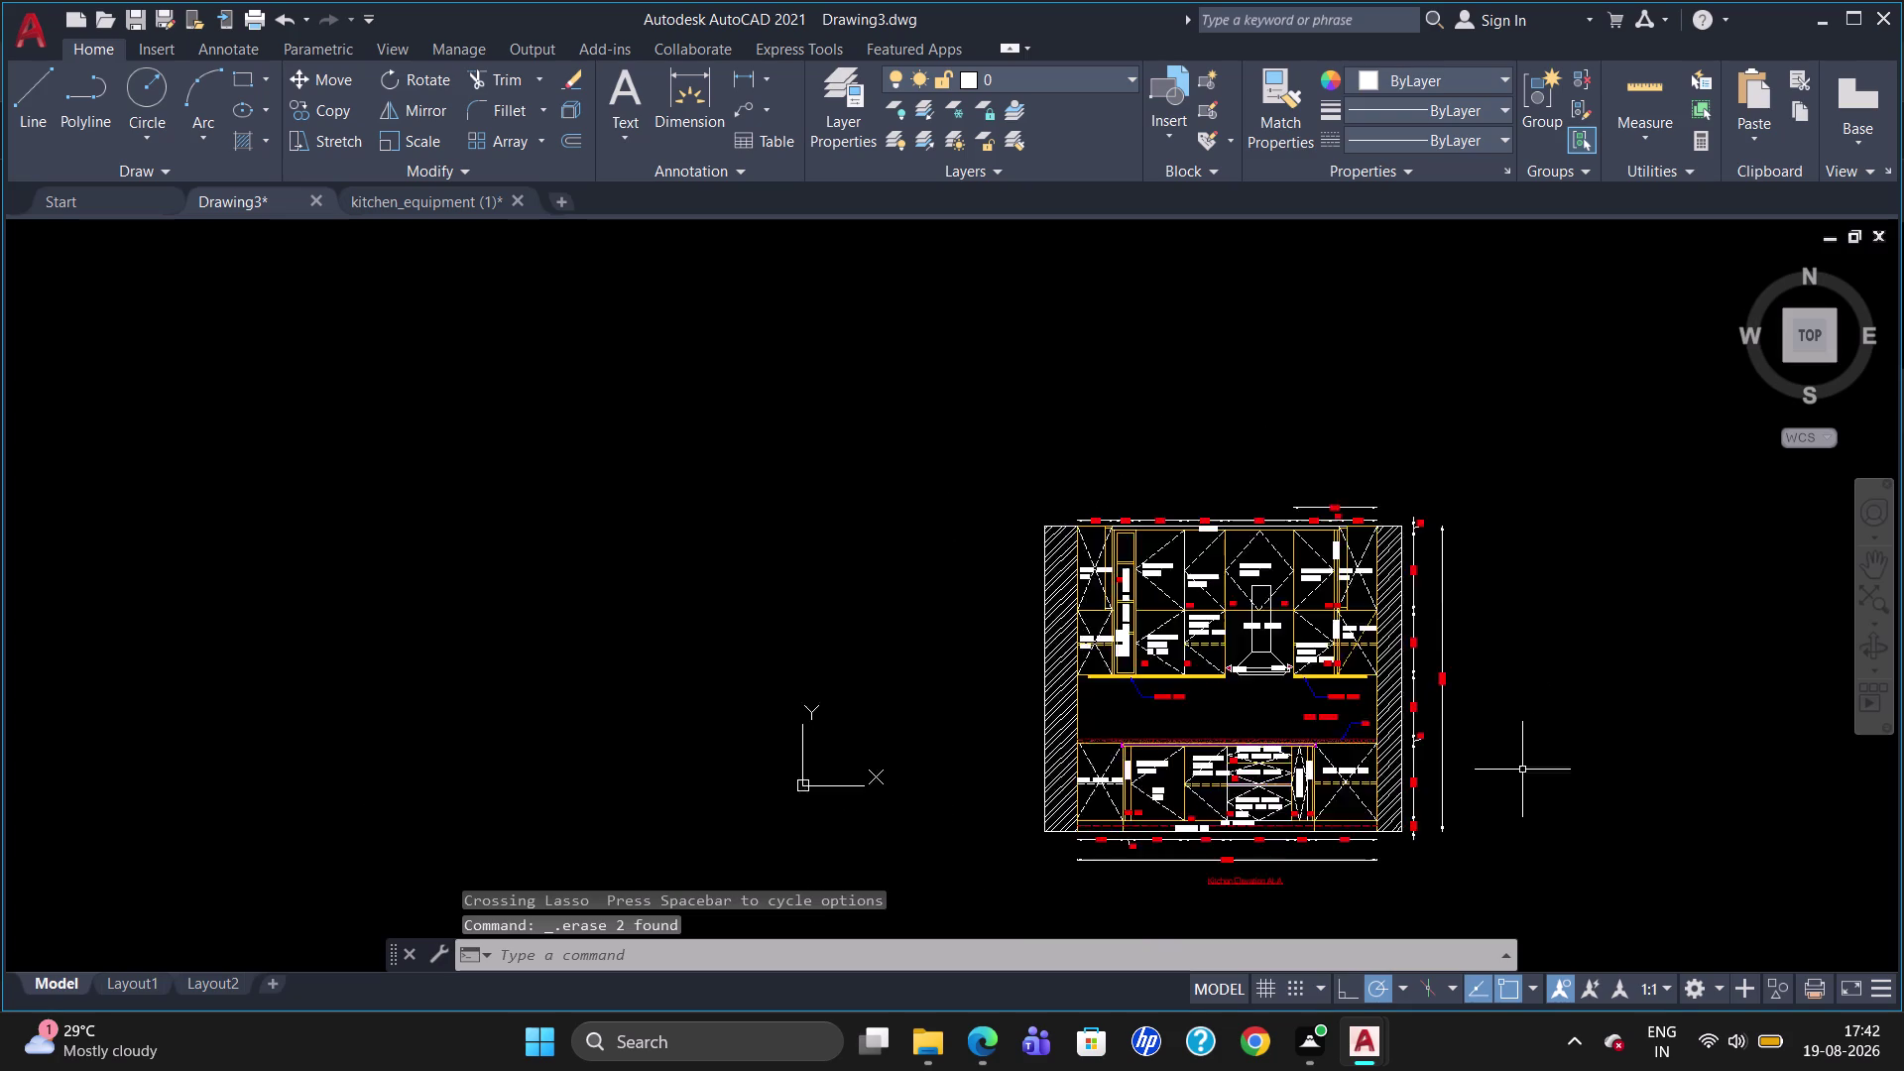
scroll(down, 3)
scroll(up, 3)
scroll(down, 3)
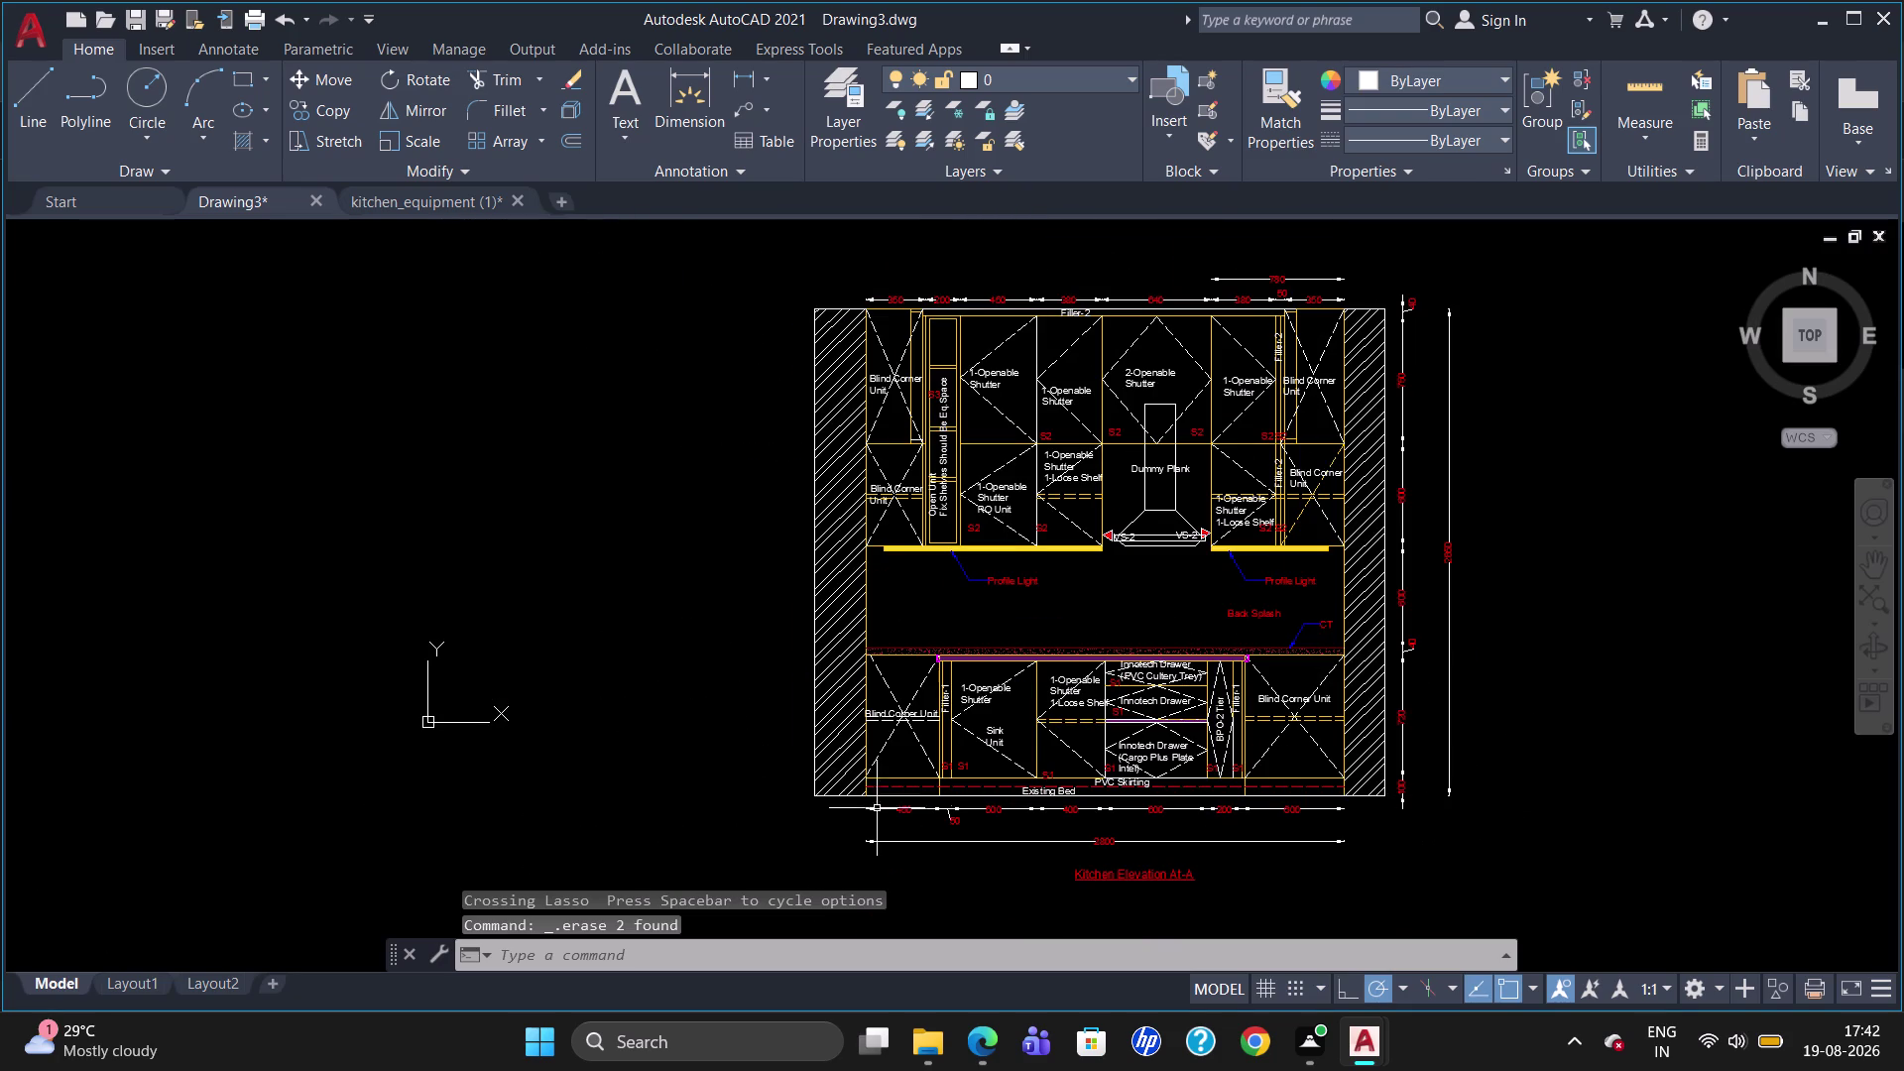
key(ctrl+2)
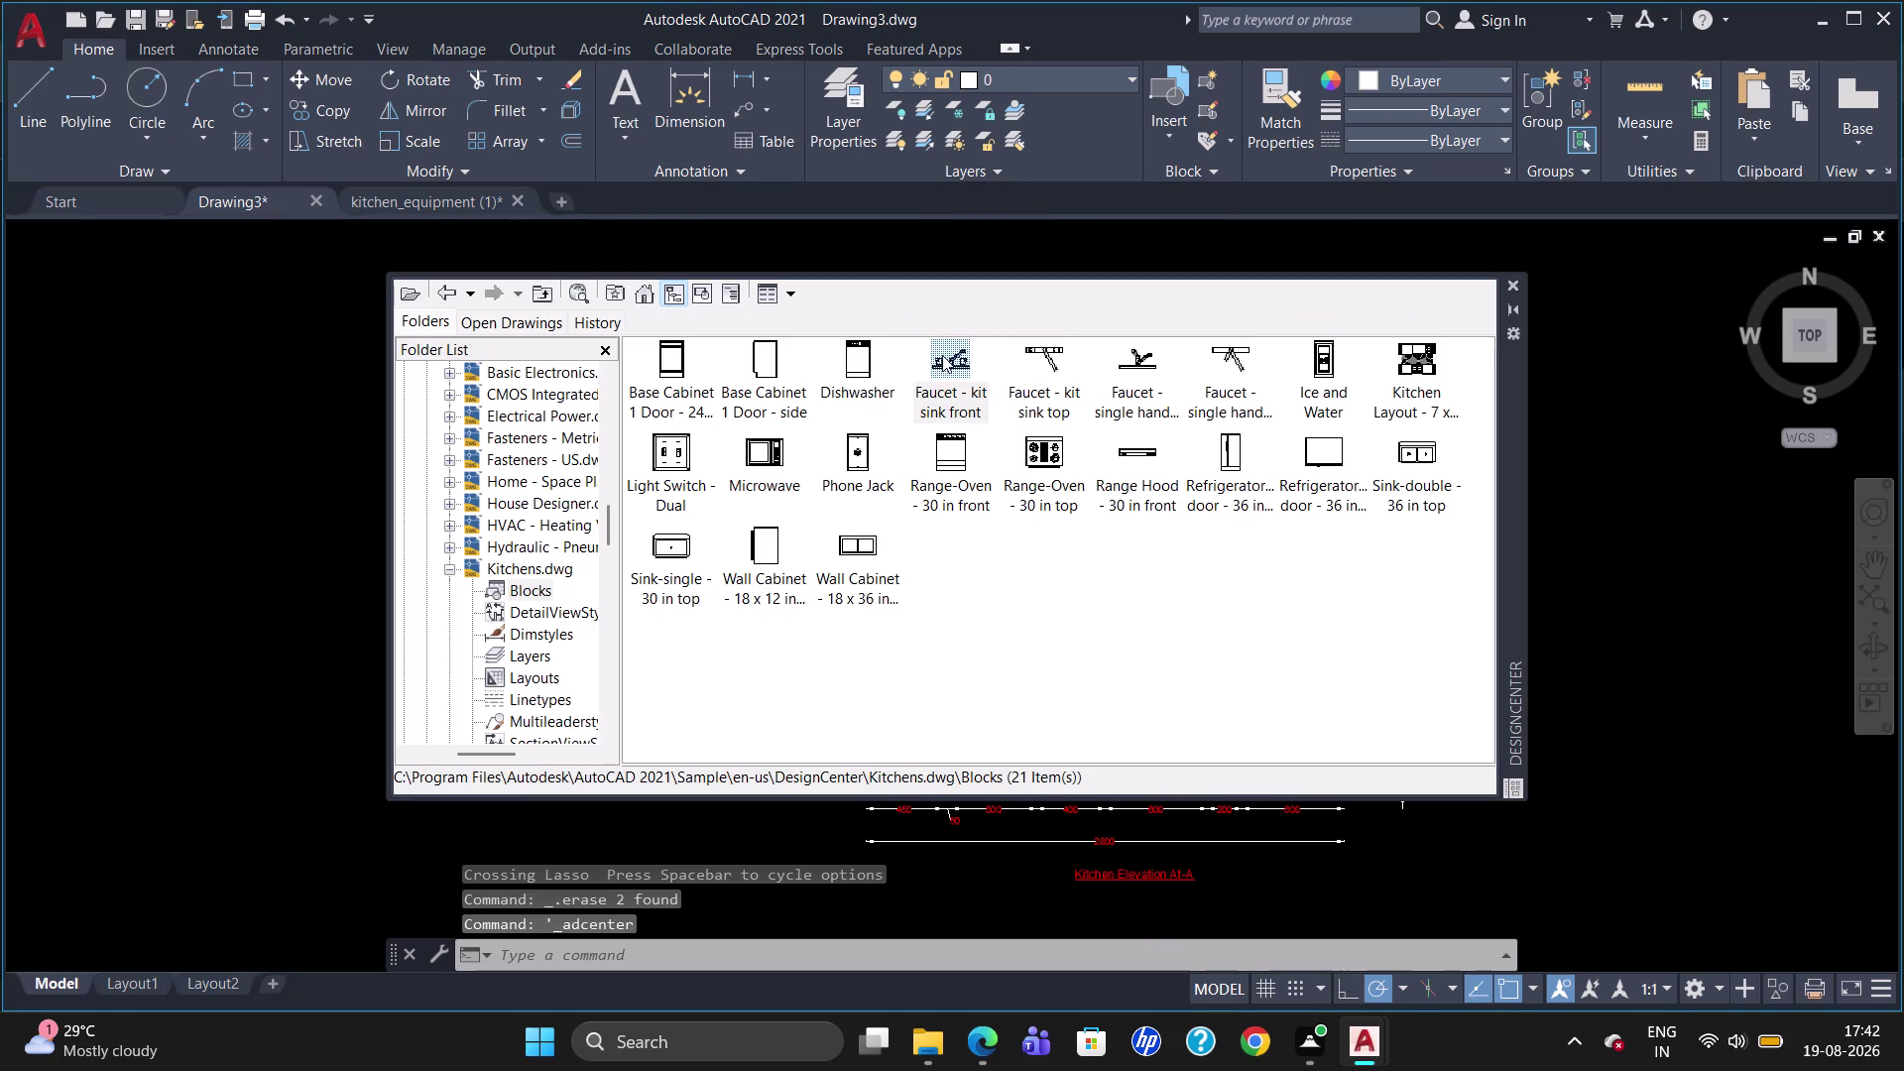
Drag the 'Faucet - kit sink front' block from Kitchens.dwg into the drawing, then close DesignCenter.
drag(944, 355, 266, 577)
key(Escape)
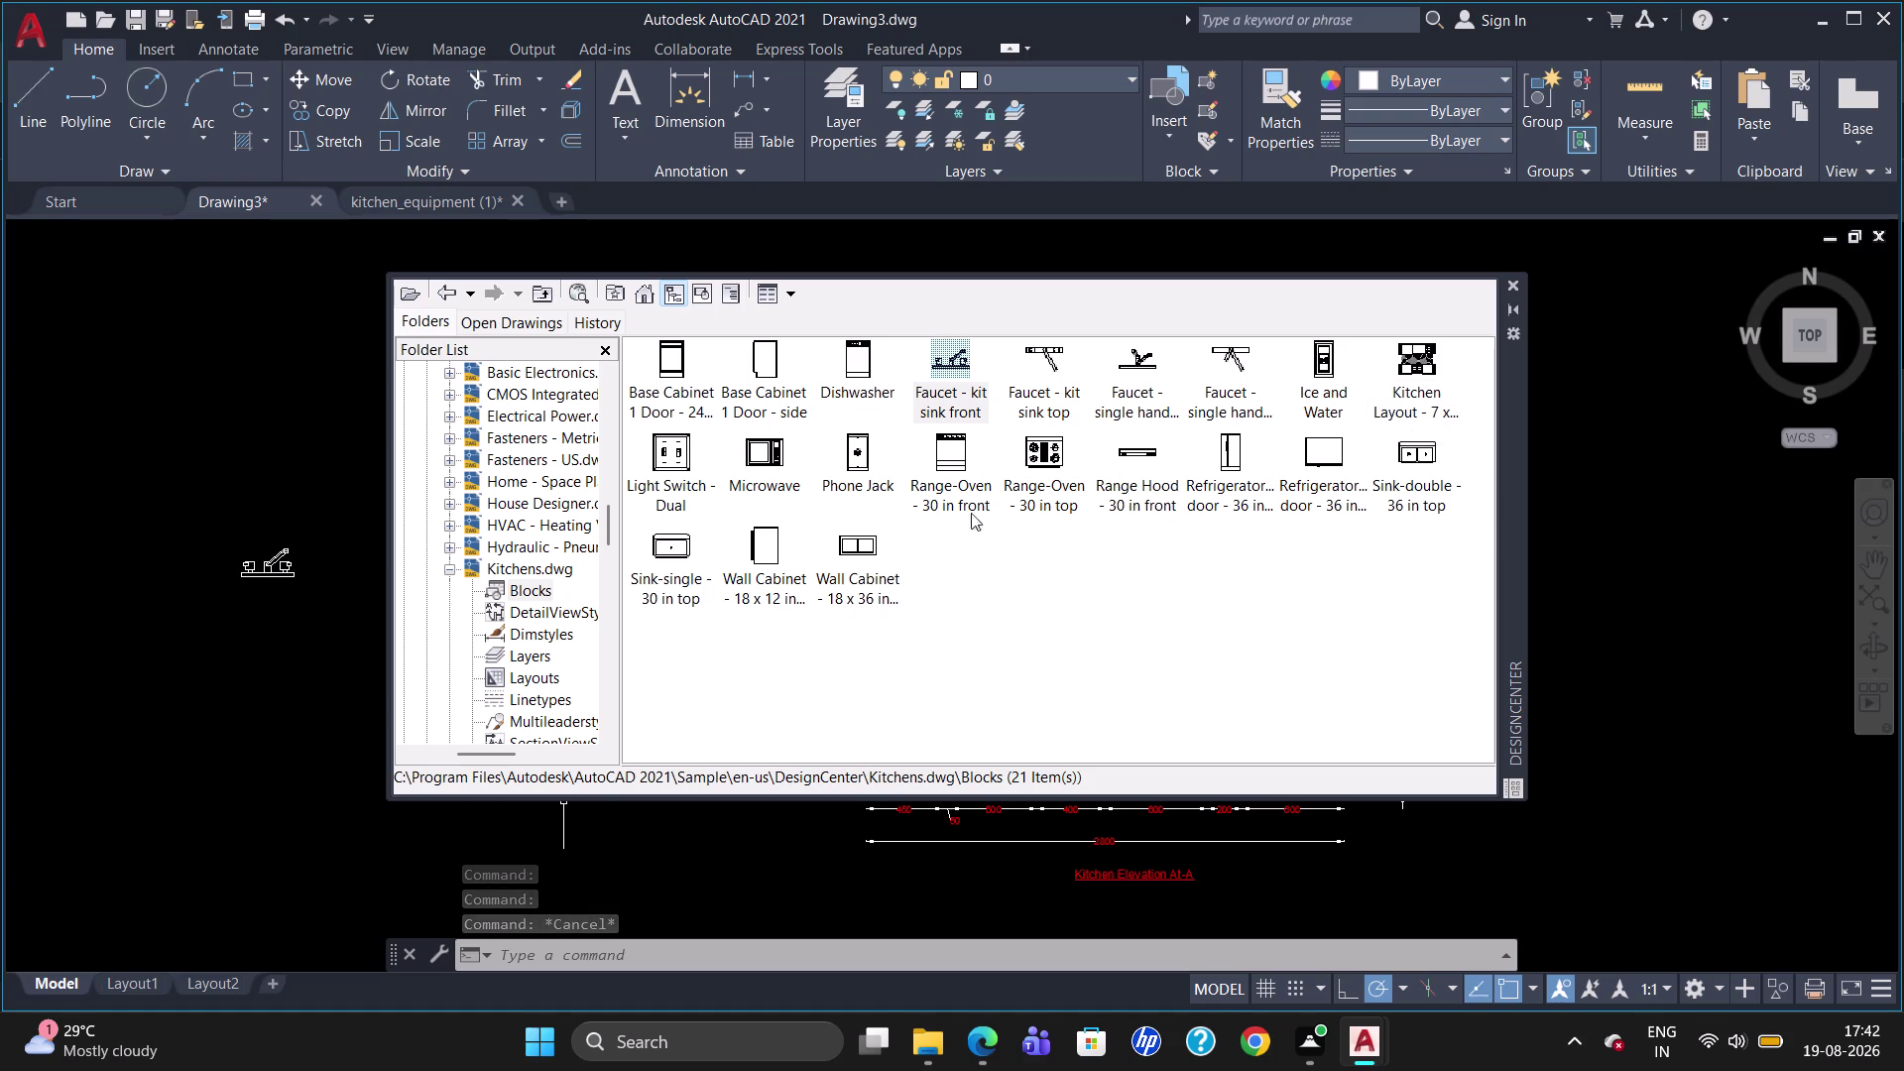
scroll(down, 3)
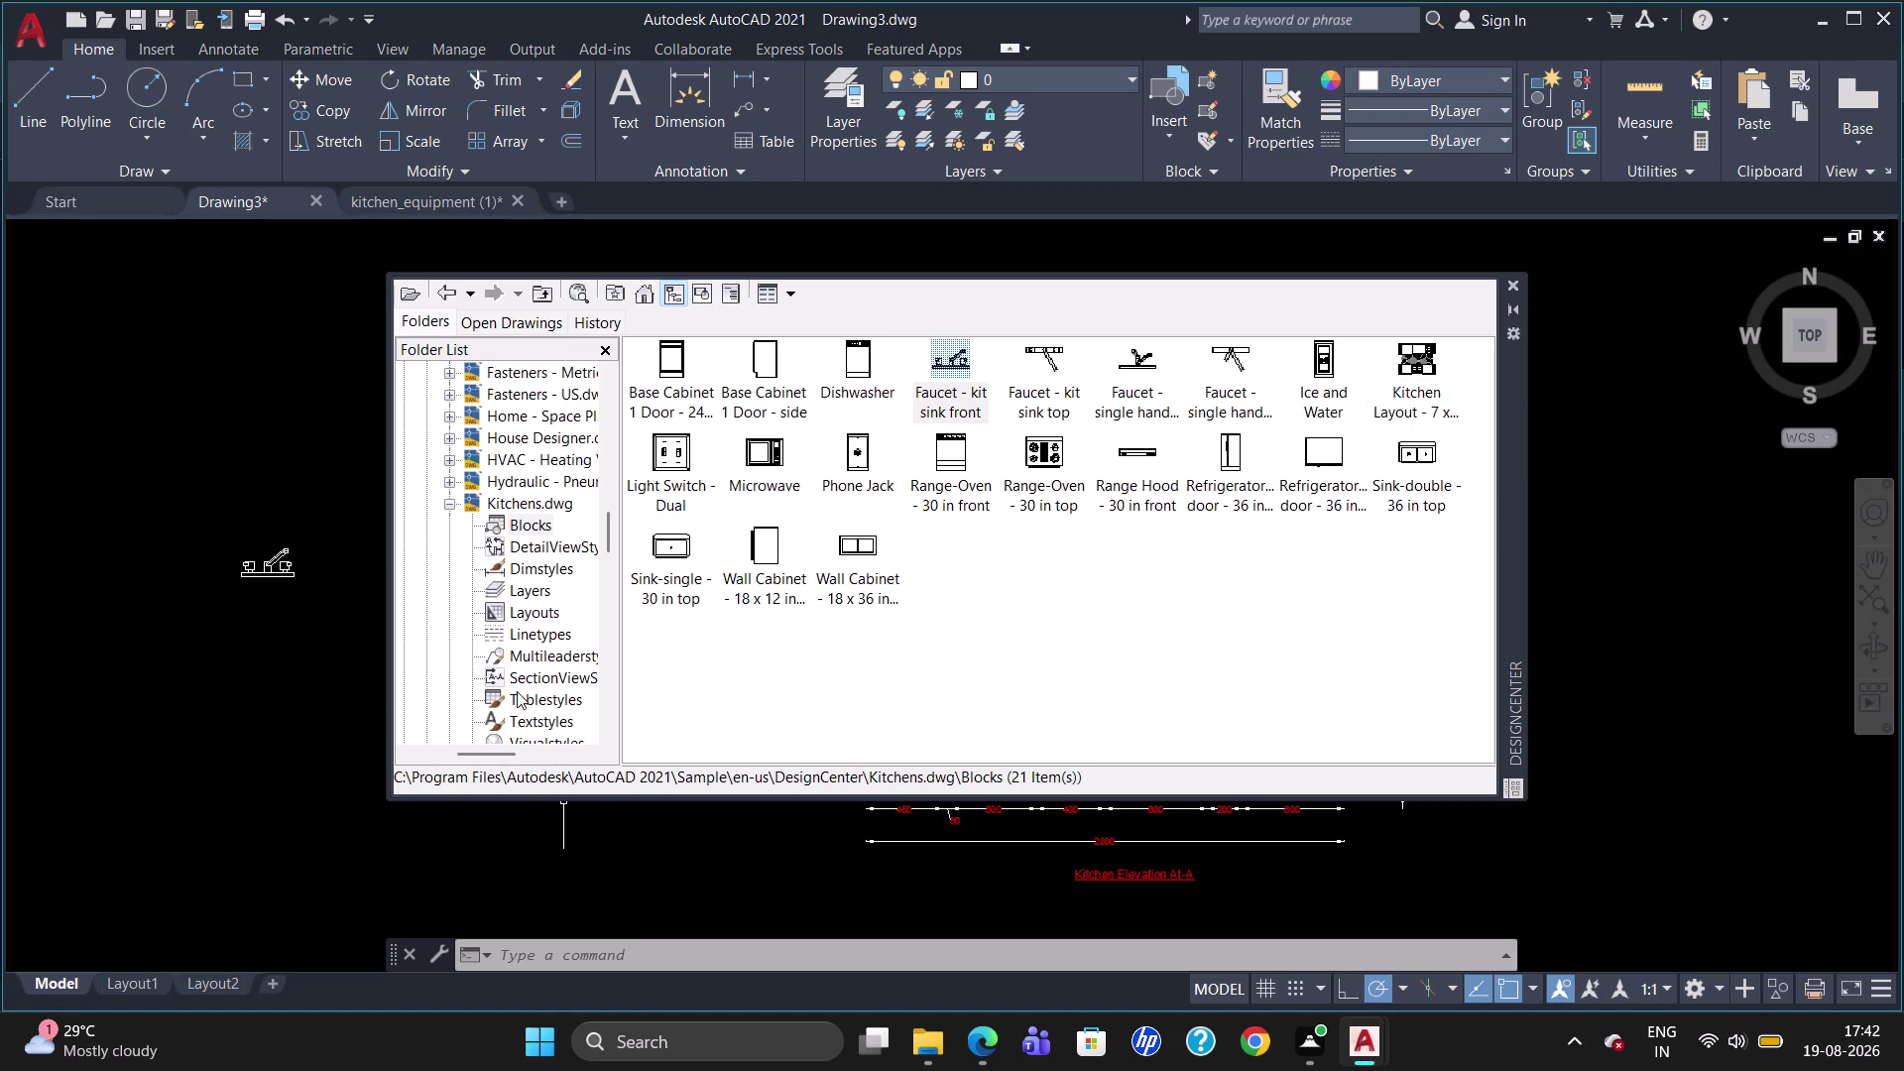
scroll(down, 3)
scroll(down, 3)
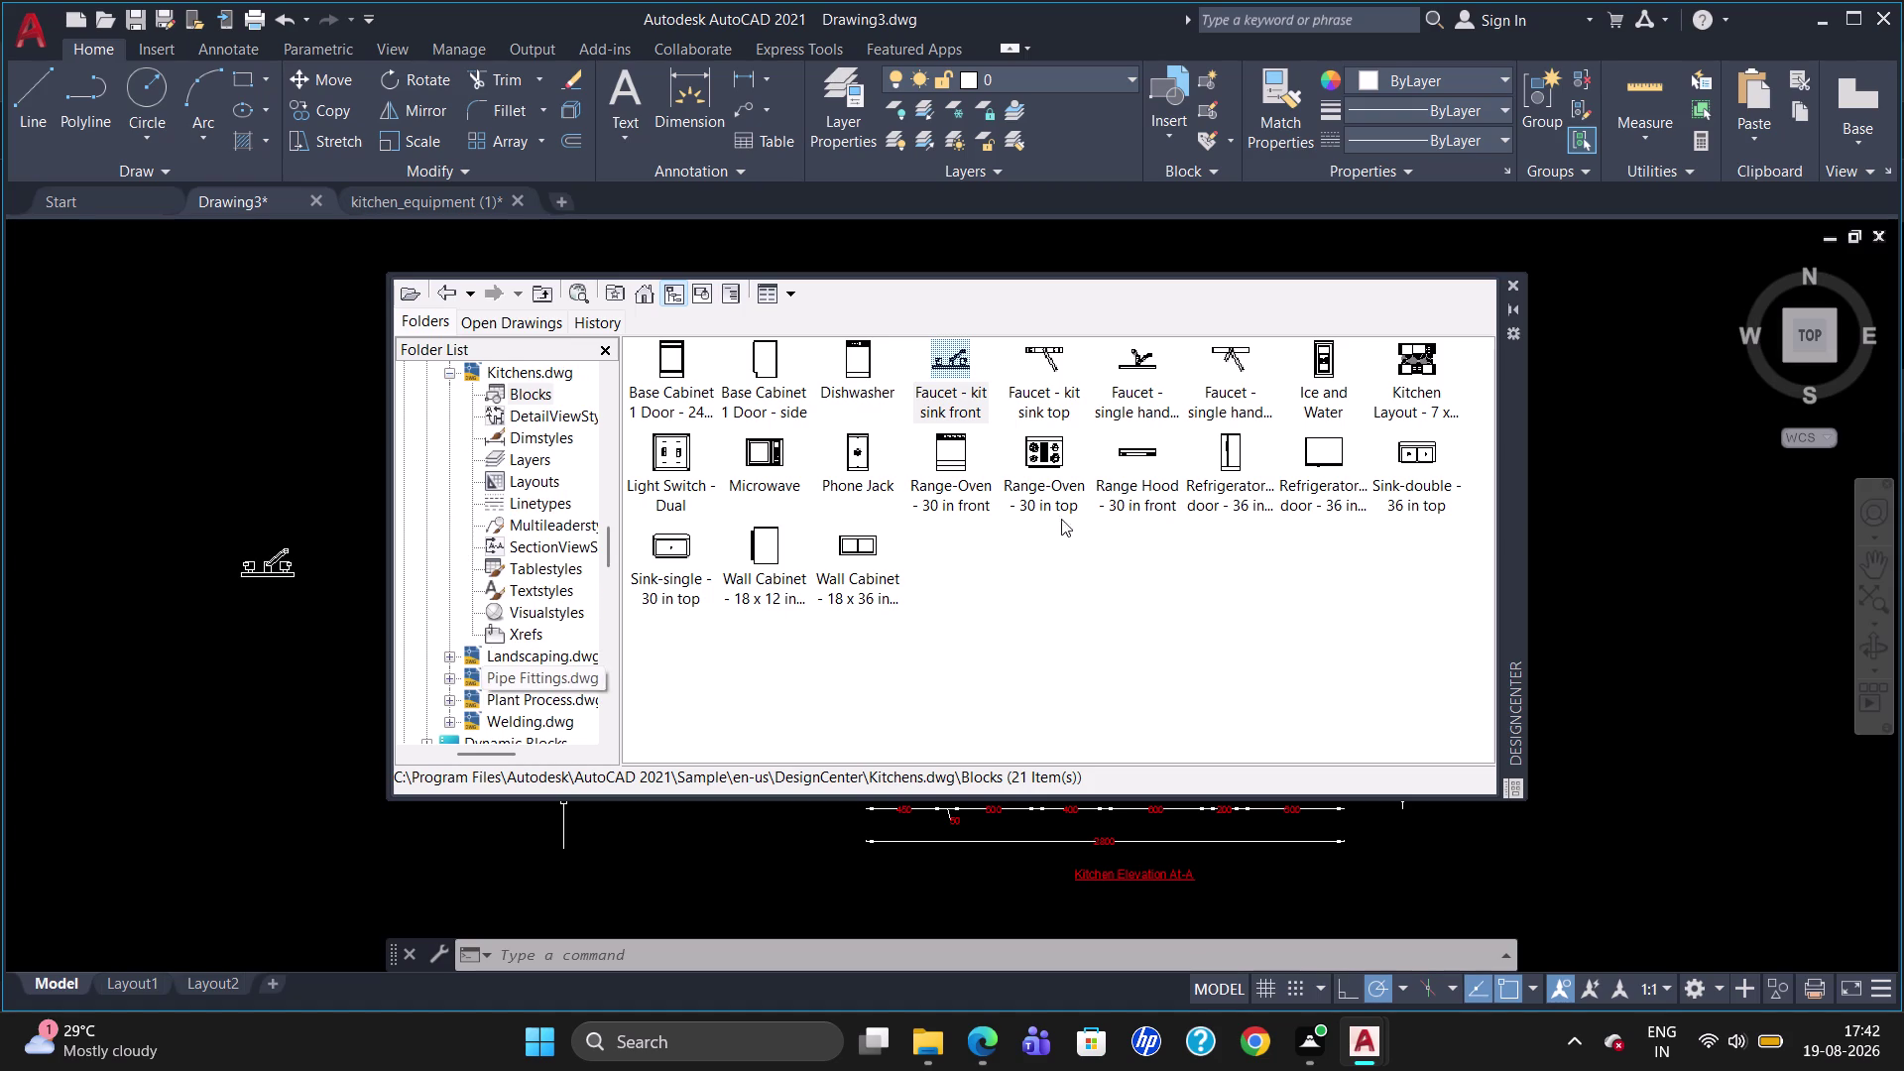
scroll(down, 3)
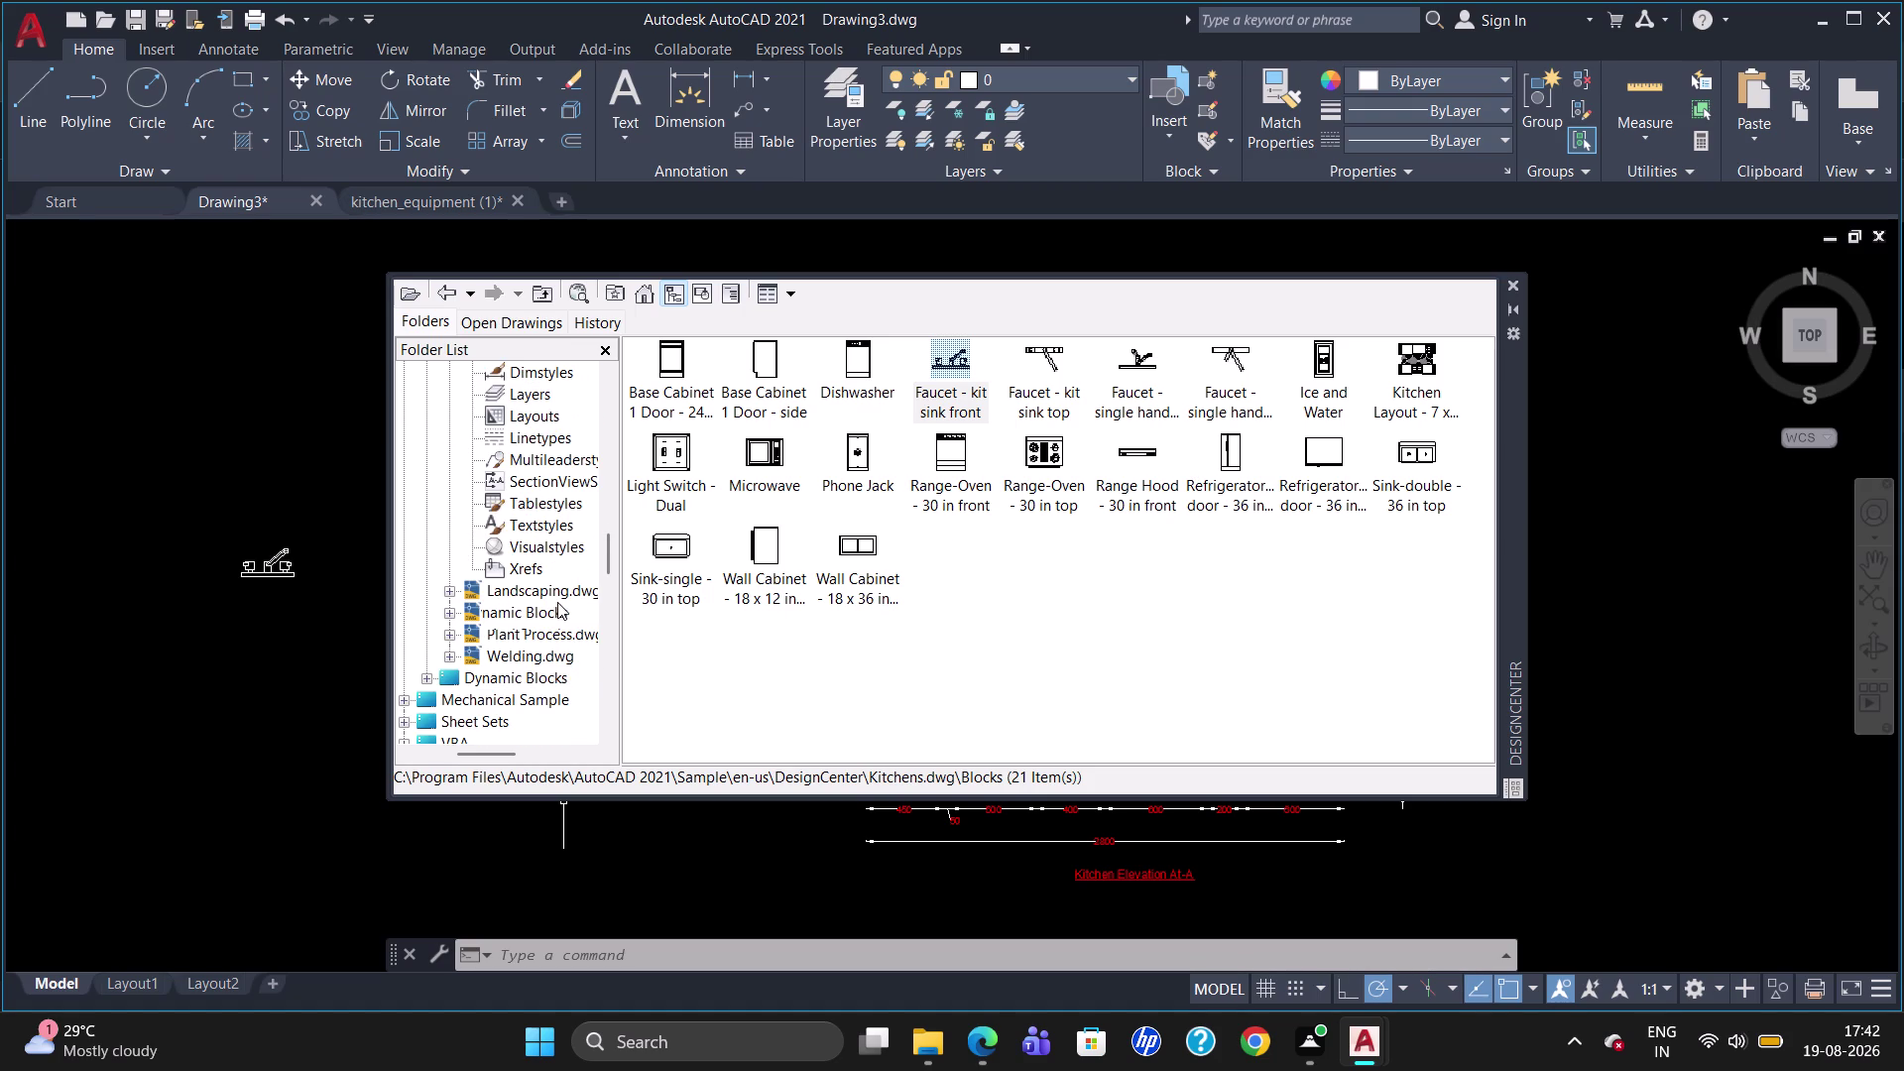
click(1513, 288)
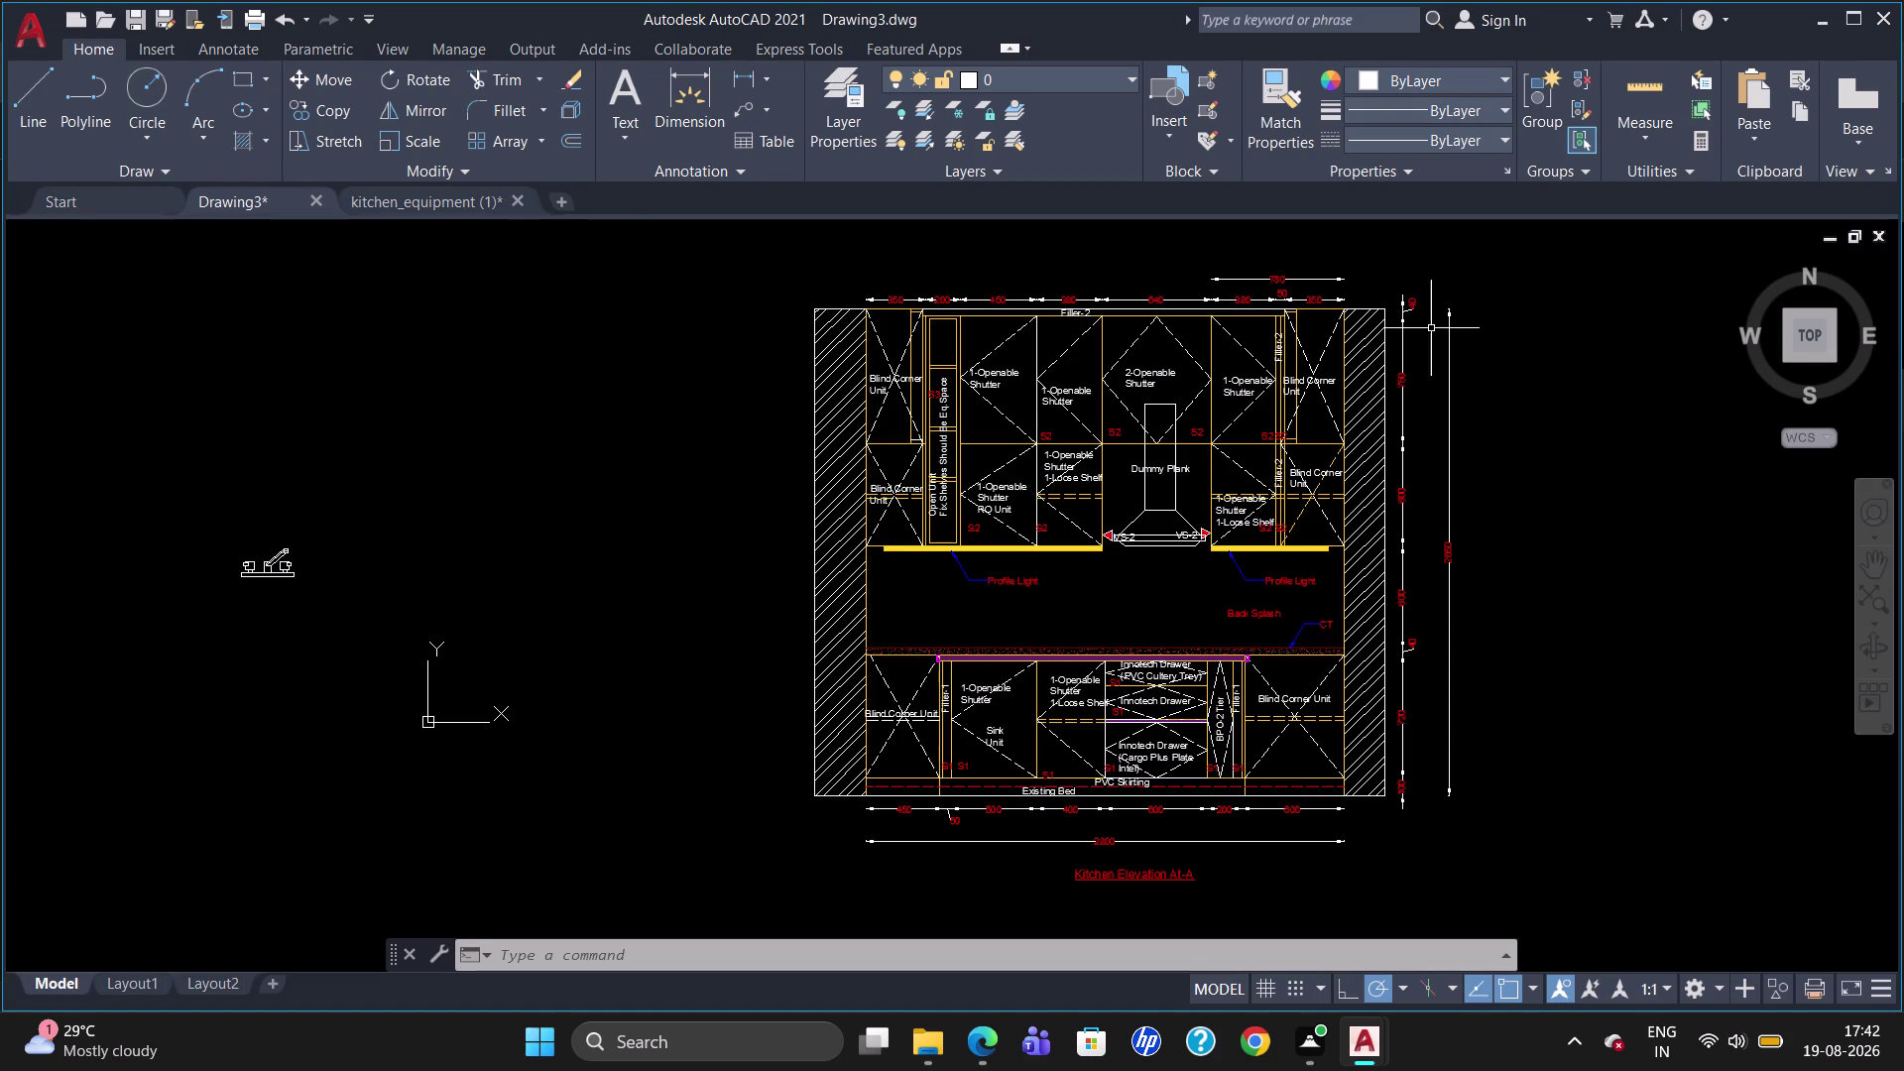
Move the faucet block onto the countertop line above the sink unit.
click(268, 577)
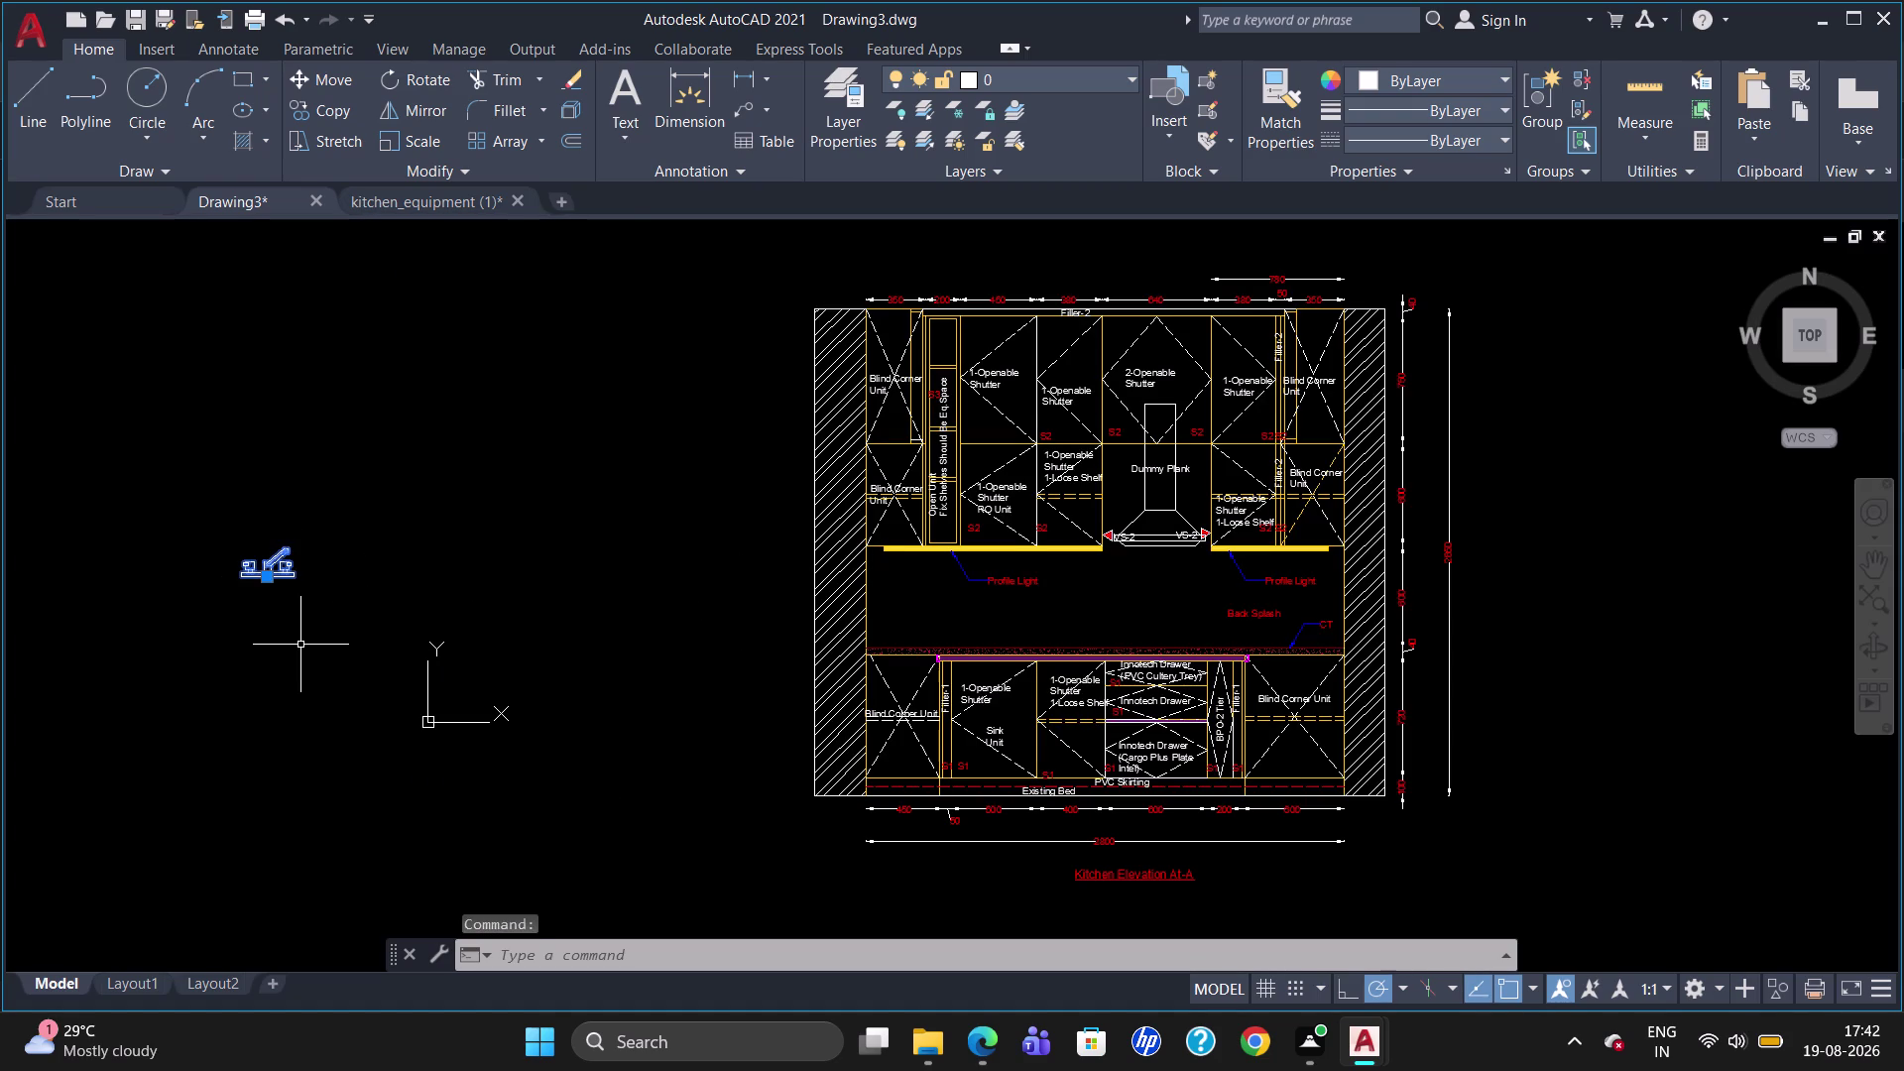
key(m)
key(Return)
click(294, 586)
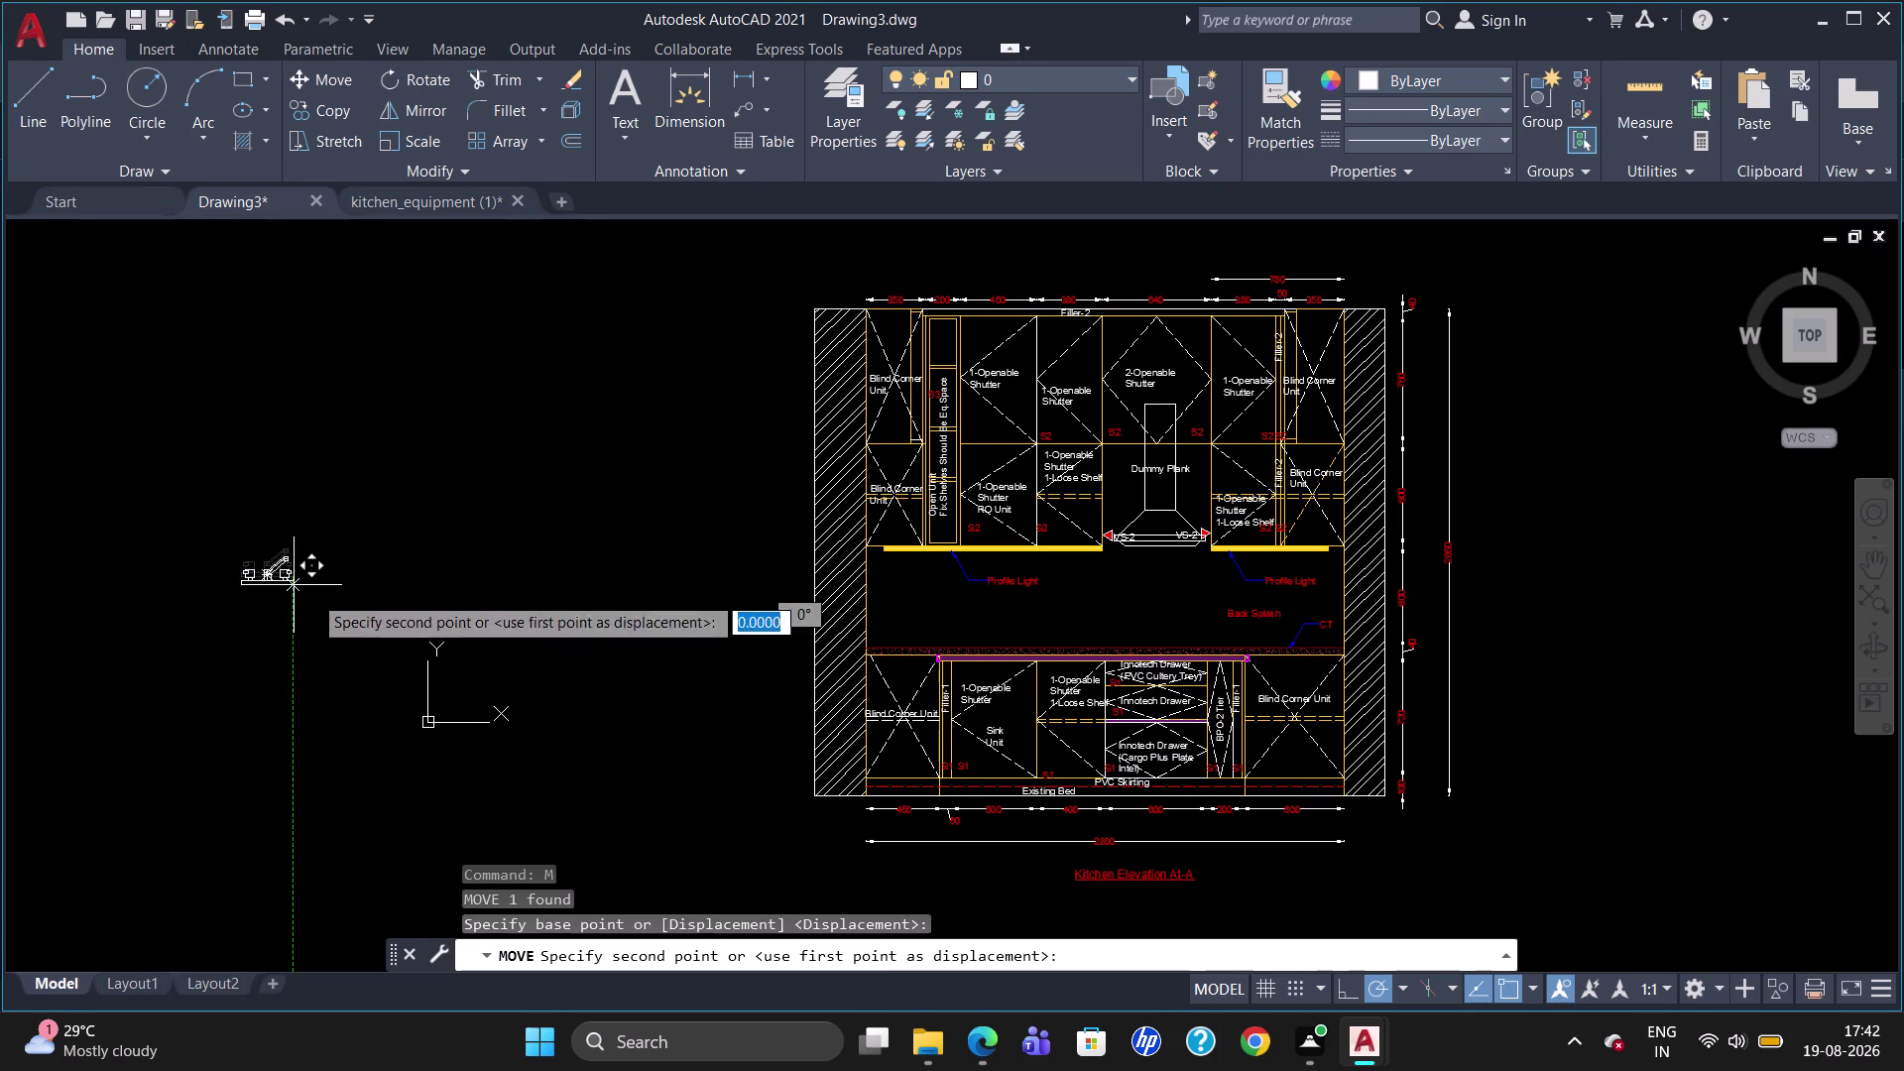
scroll(up, 3)
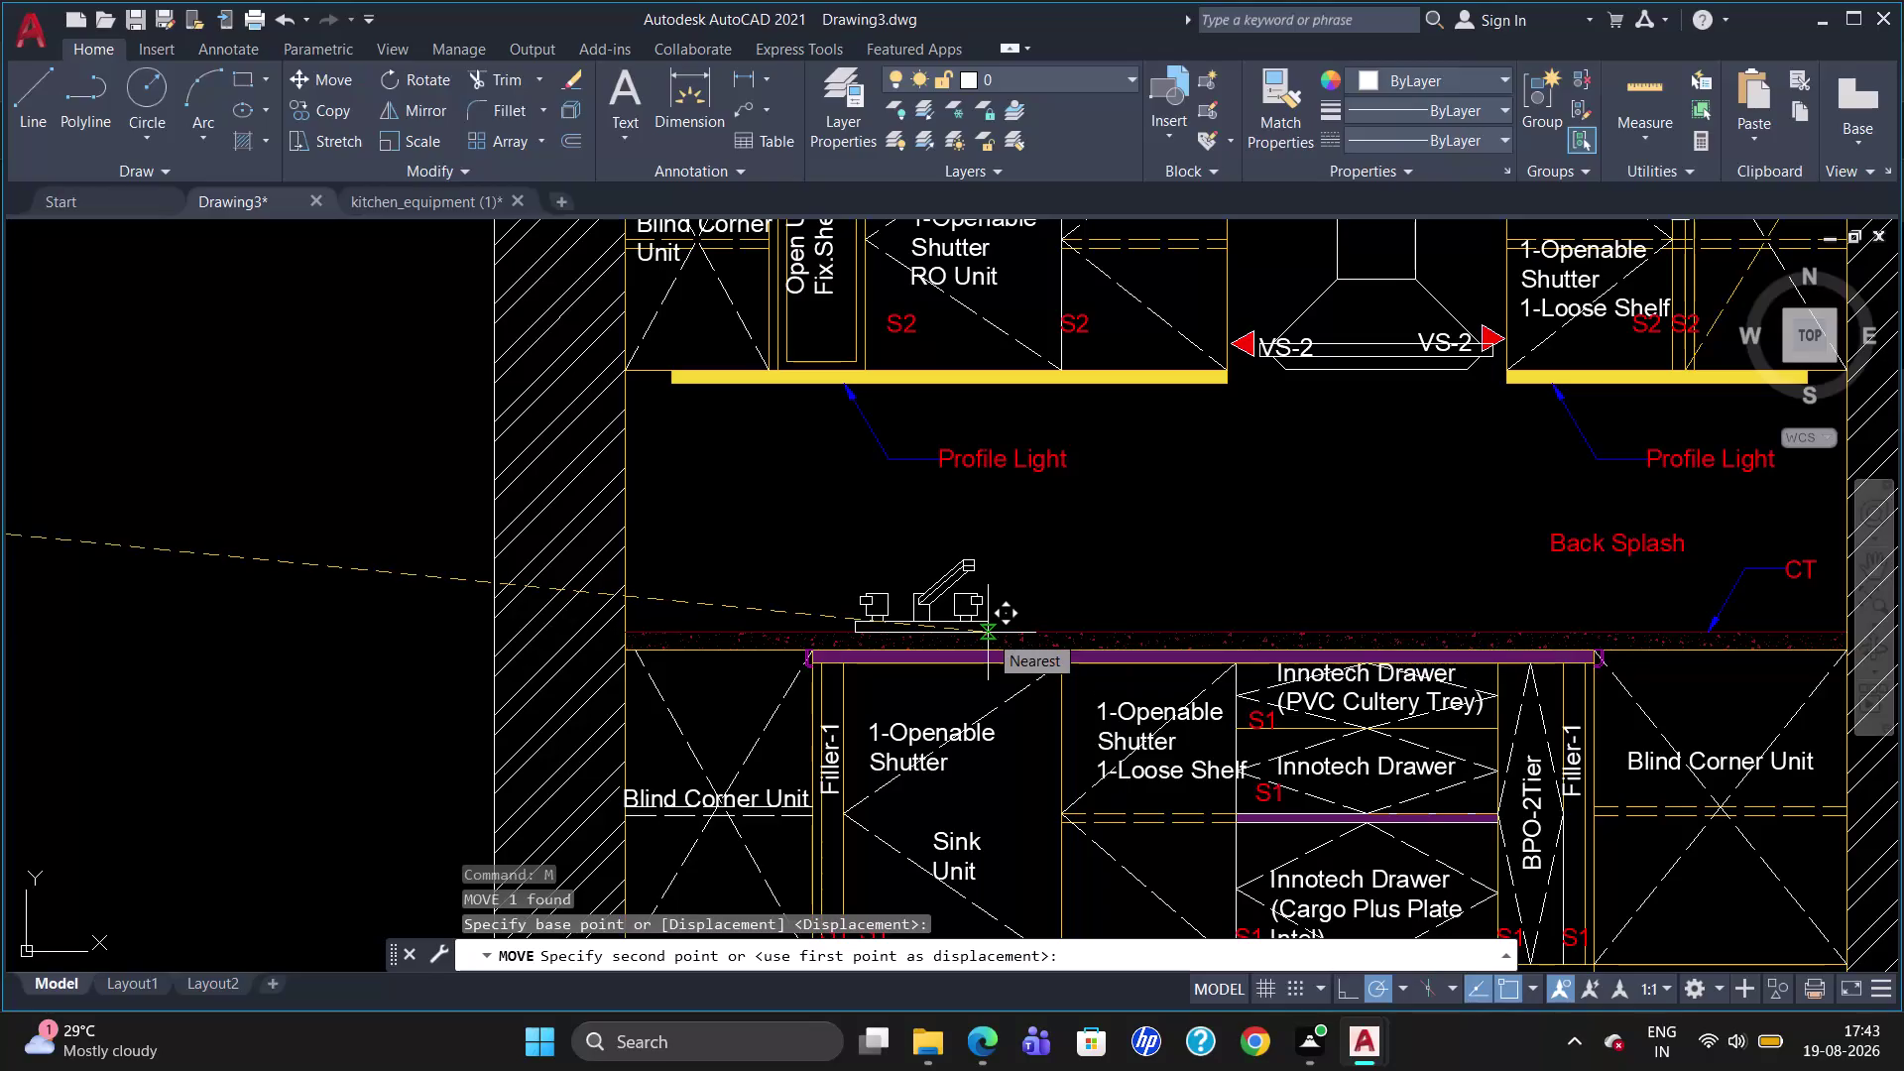
click(988, 632)
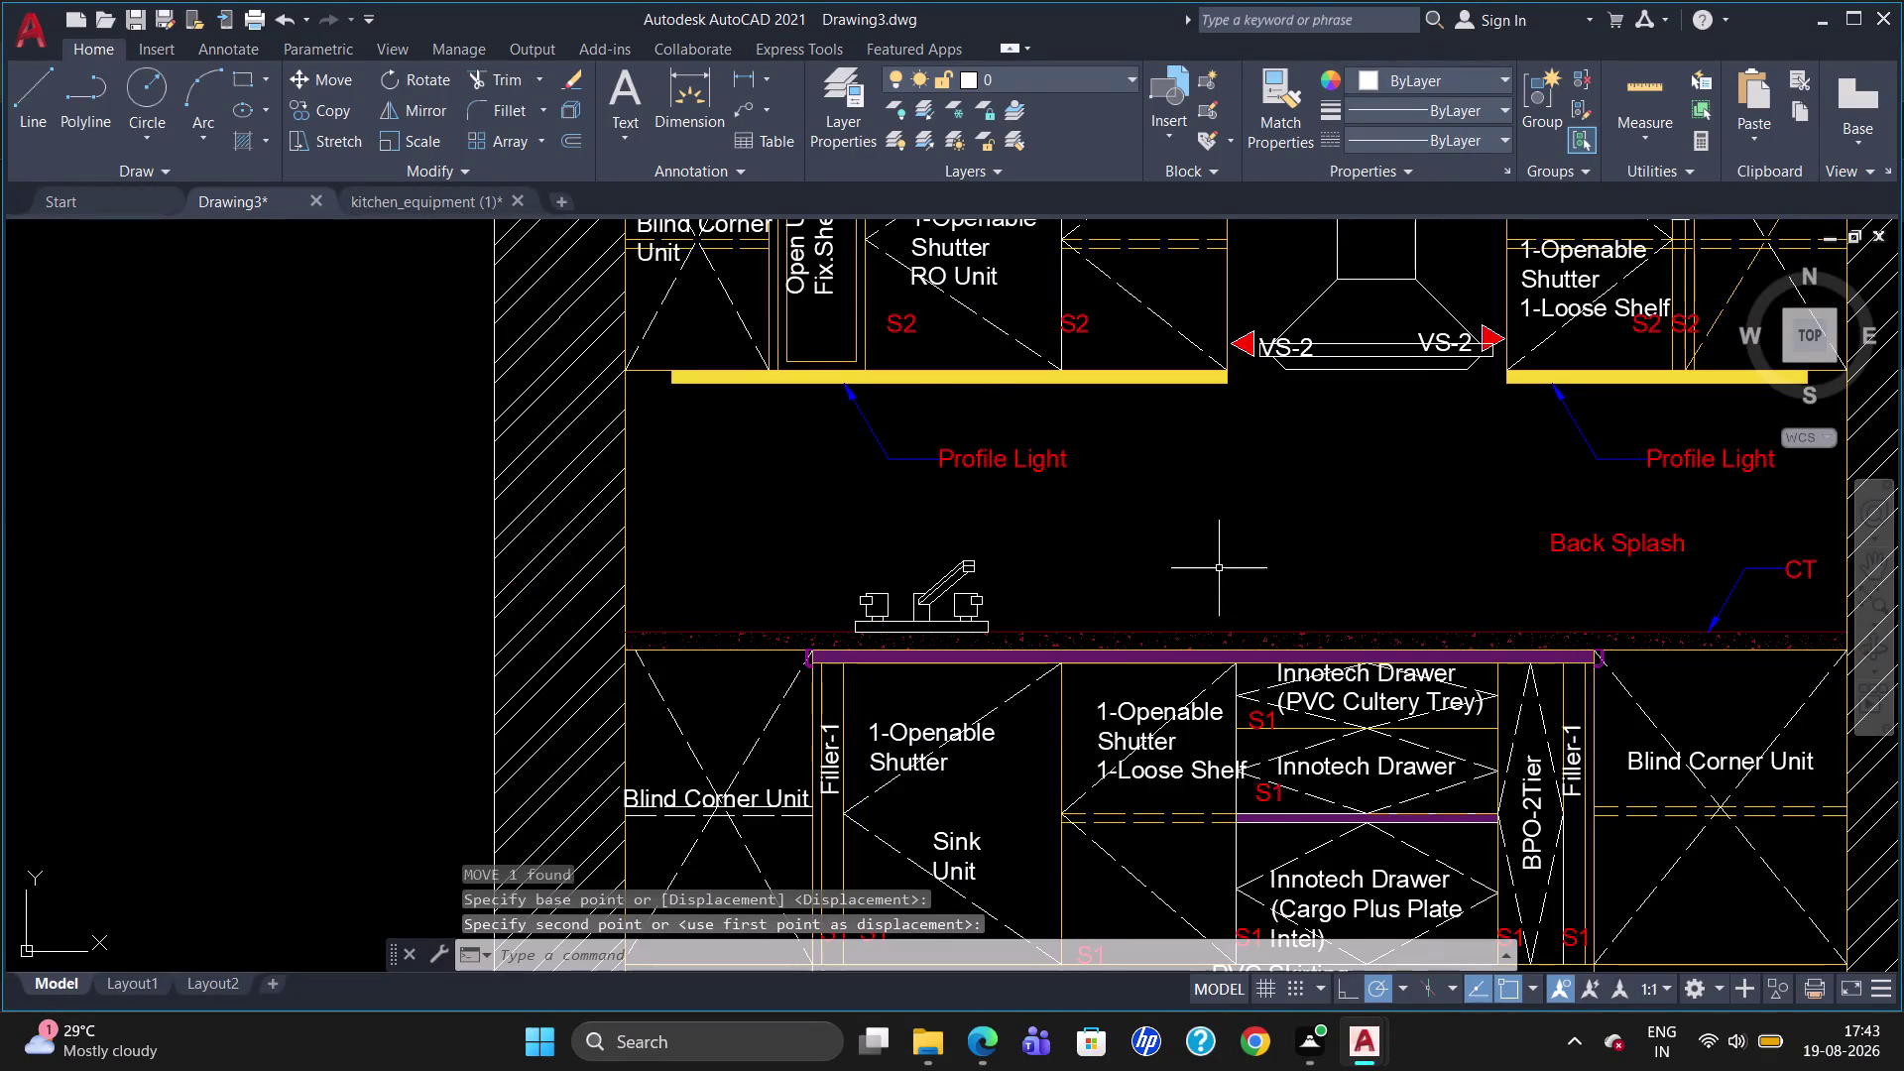
scroll(down, 3)
scroll(up, 3)
scroll(down, 3)
scroll(up, 3)
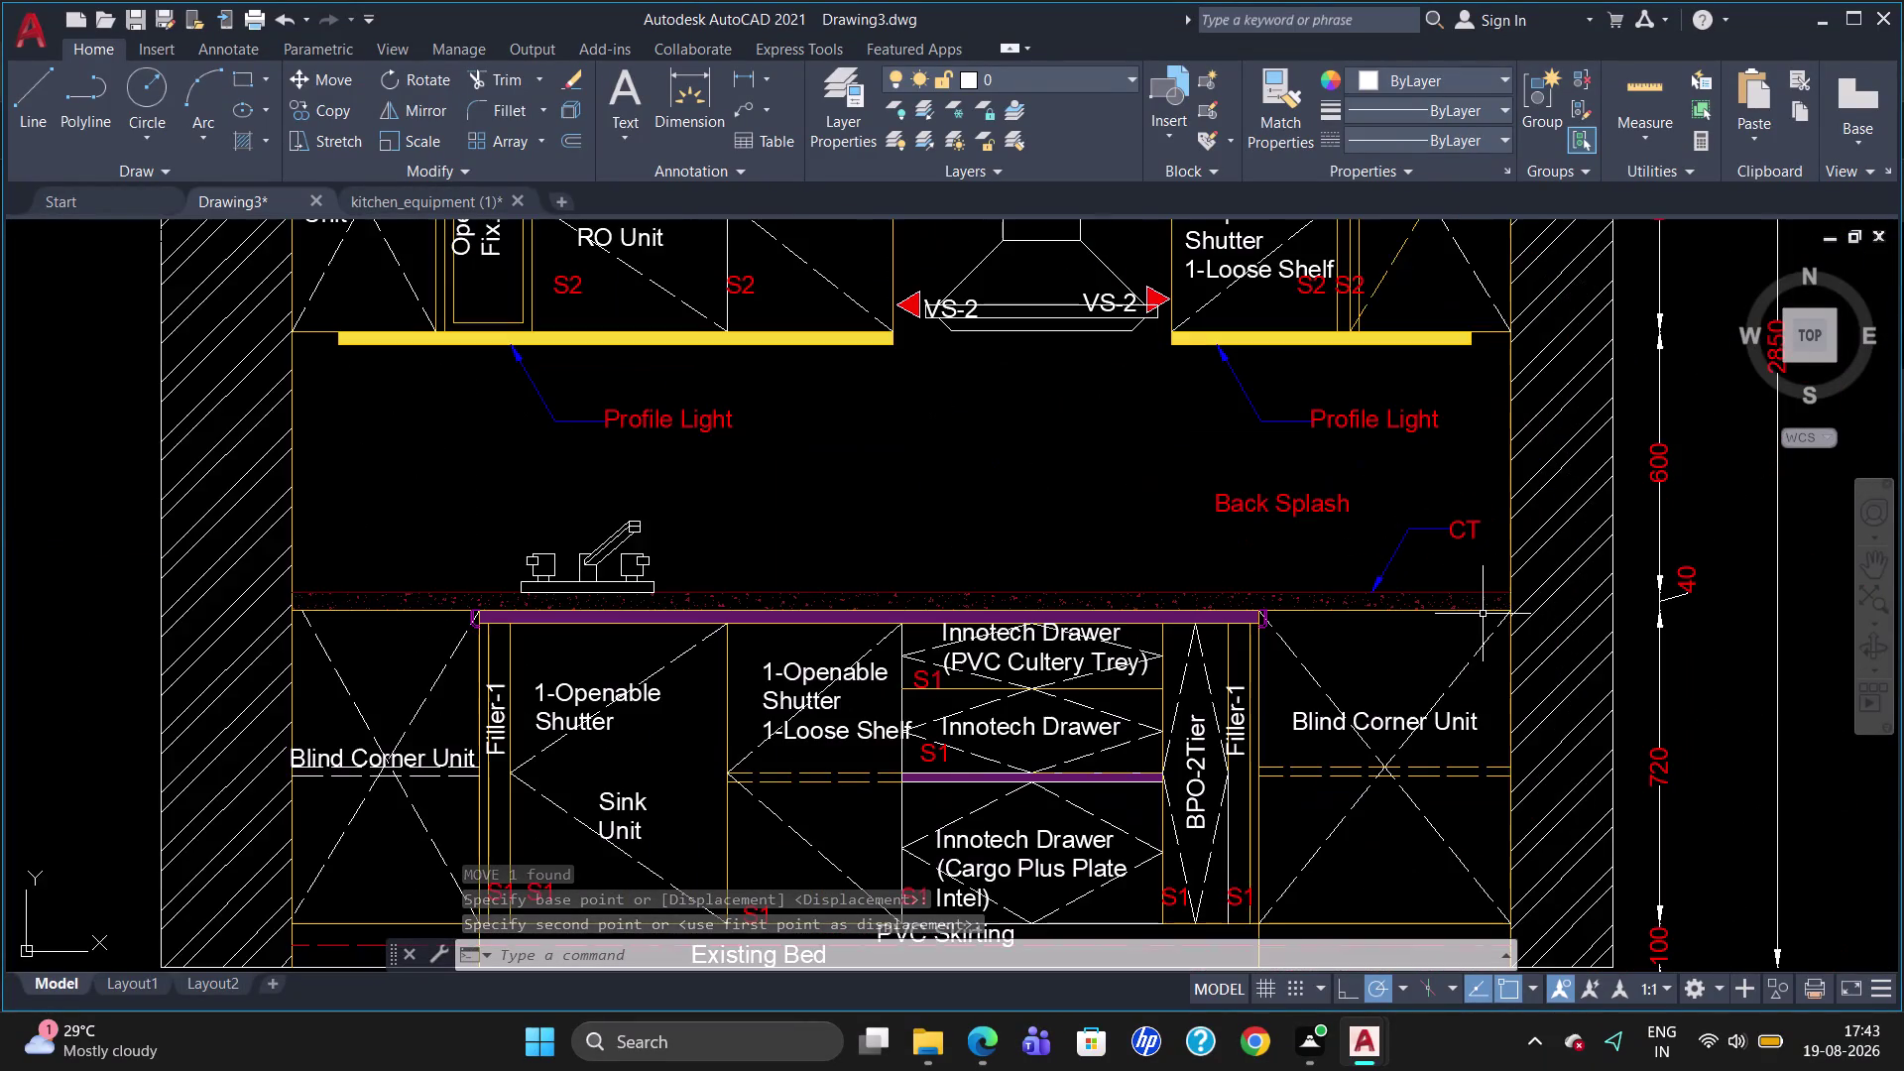
scroll(down, 3)
scroll(down, 3)
scroll(up, 3)
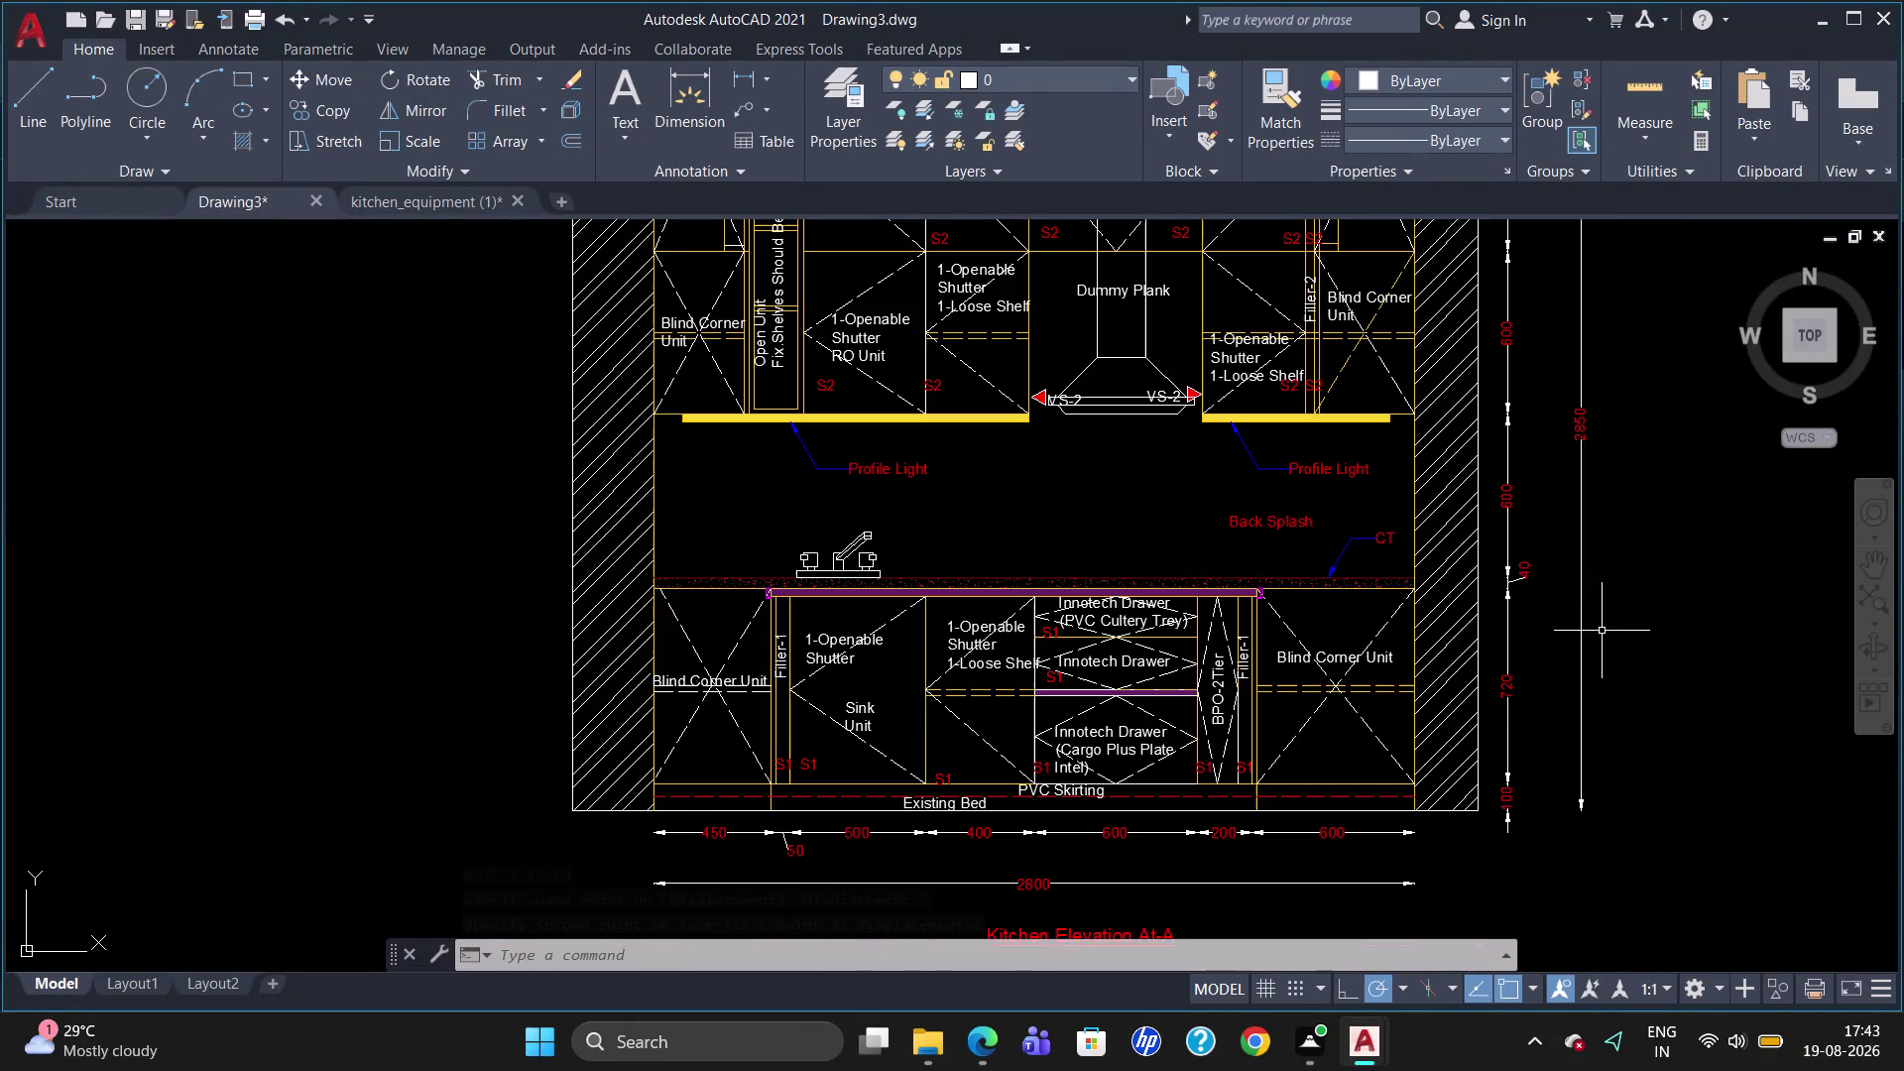
scroll(down, 3)
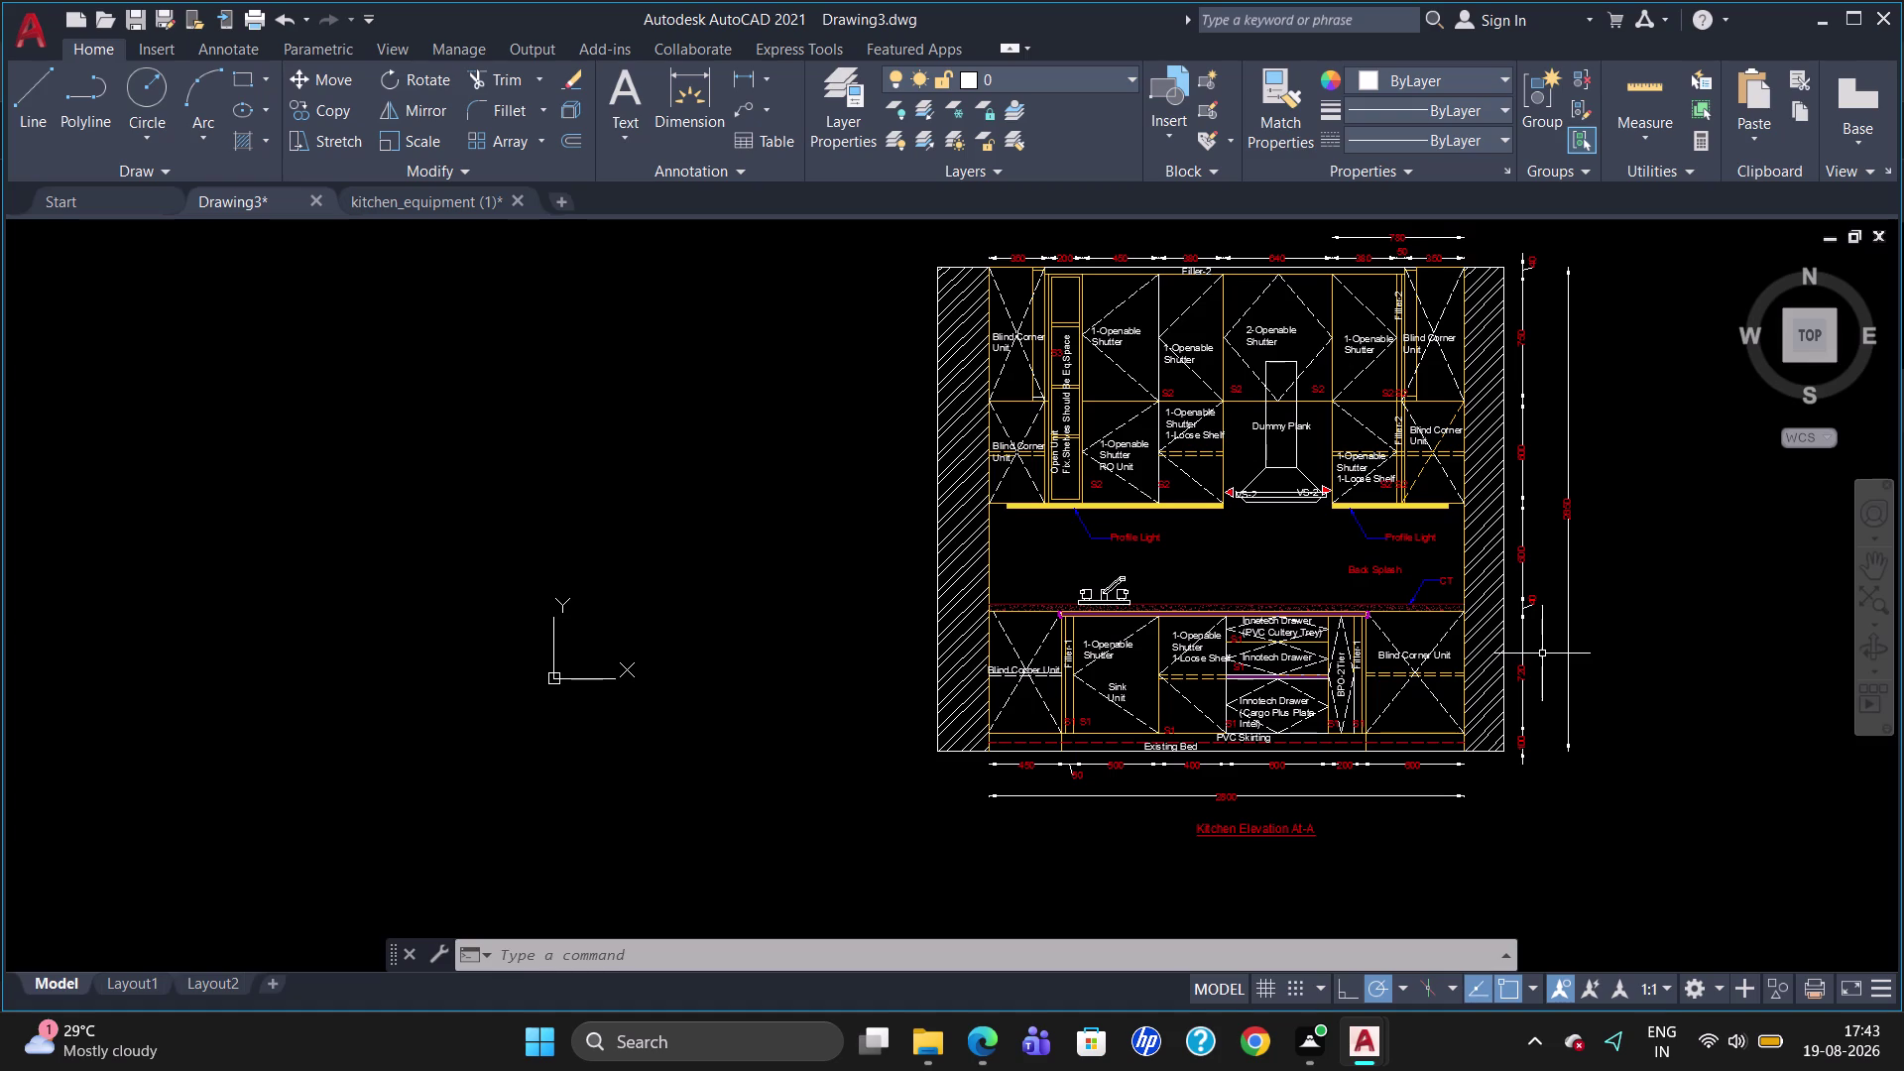